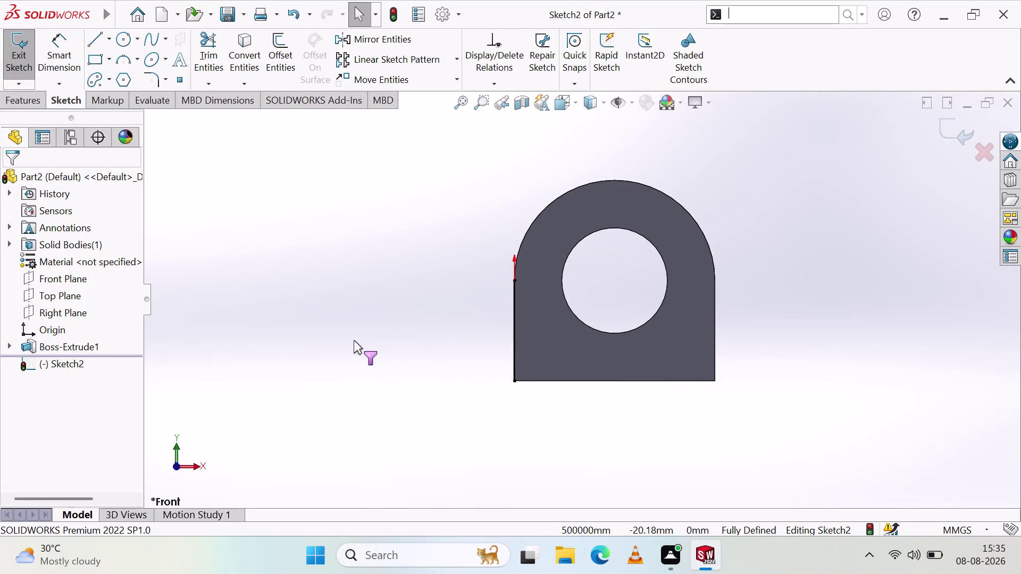
Orbit the part to an angled view and back toward the front.
key(Escape)
click(361, 340)
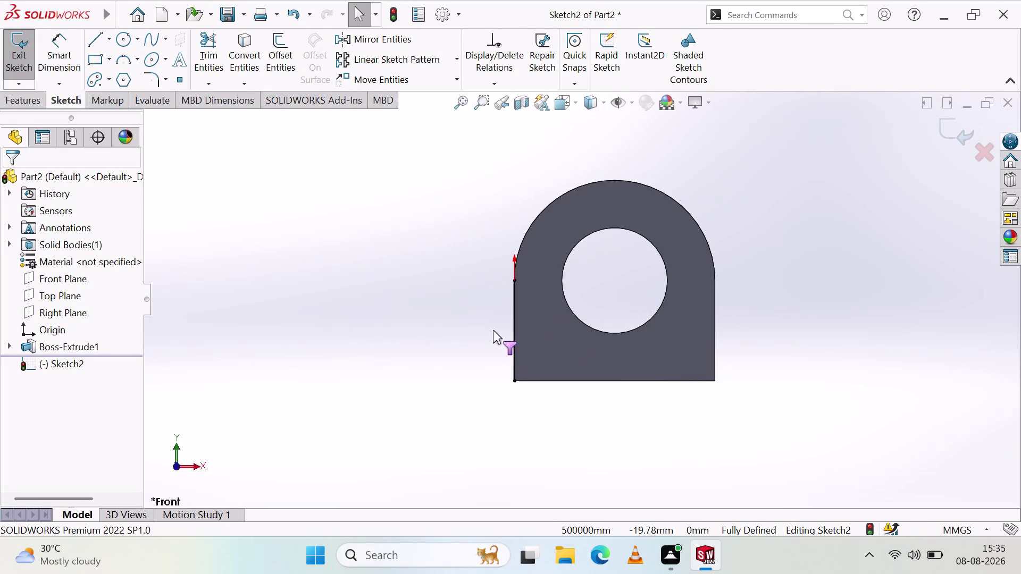
middle_drag(497, 330, 519, 330)
click(518, 341)
click(527, 338)
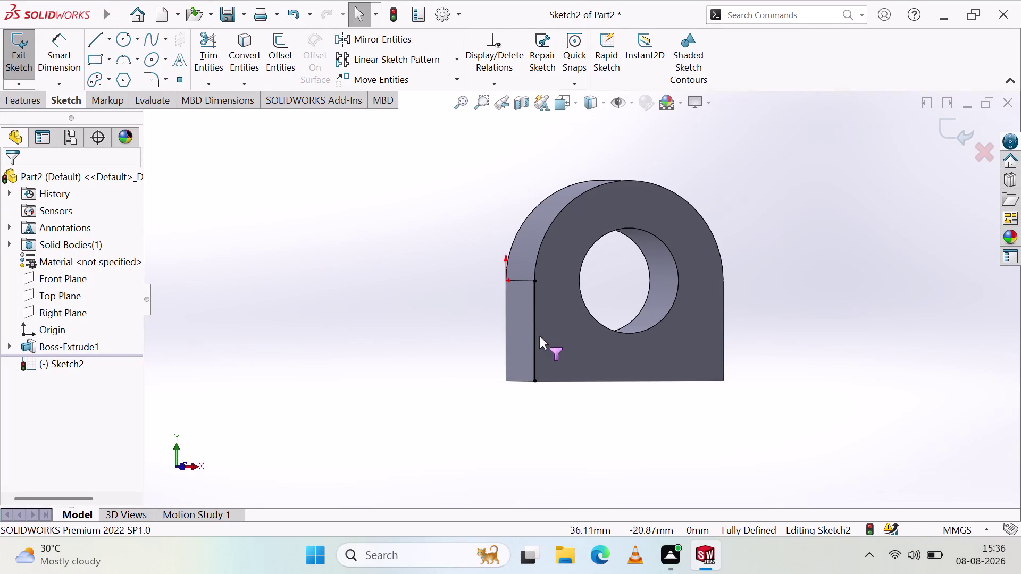
key(Escape)
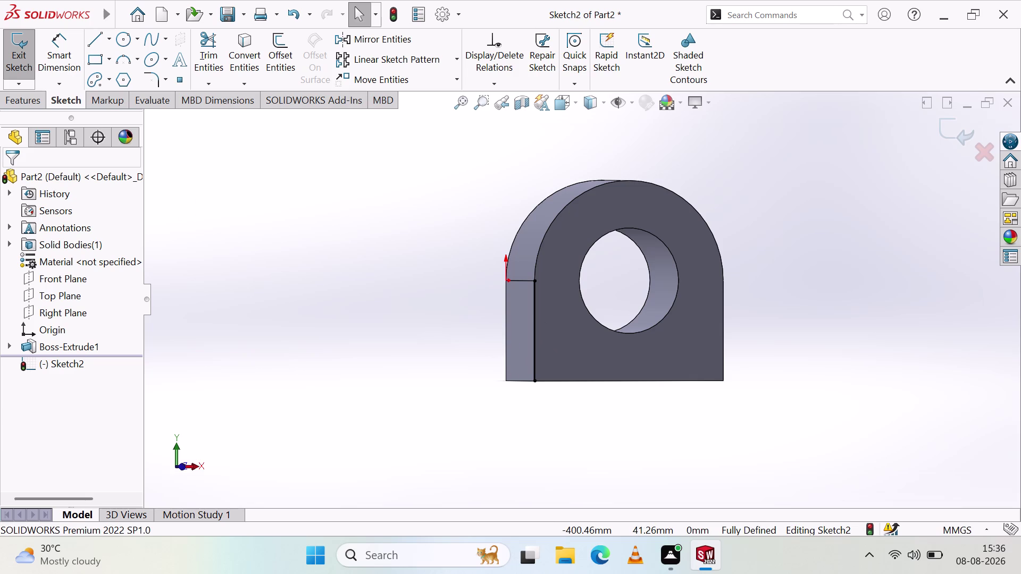
click(510, 324)
click(552, 342)
middle_drag(502, 323, 497, 322)
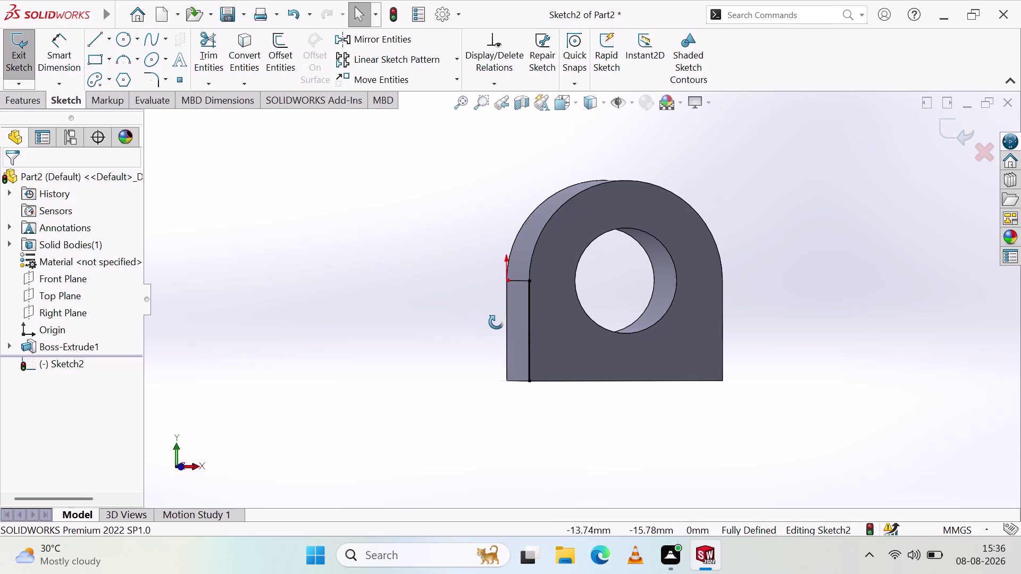
middle_drag(497, 322, 478, 326)
middle_click(544, 311)
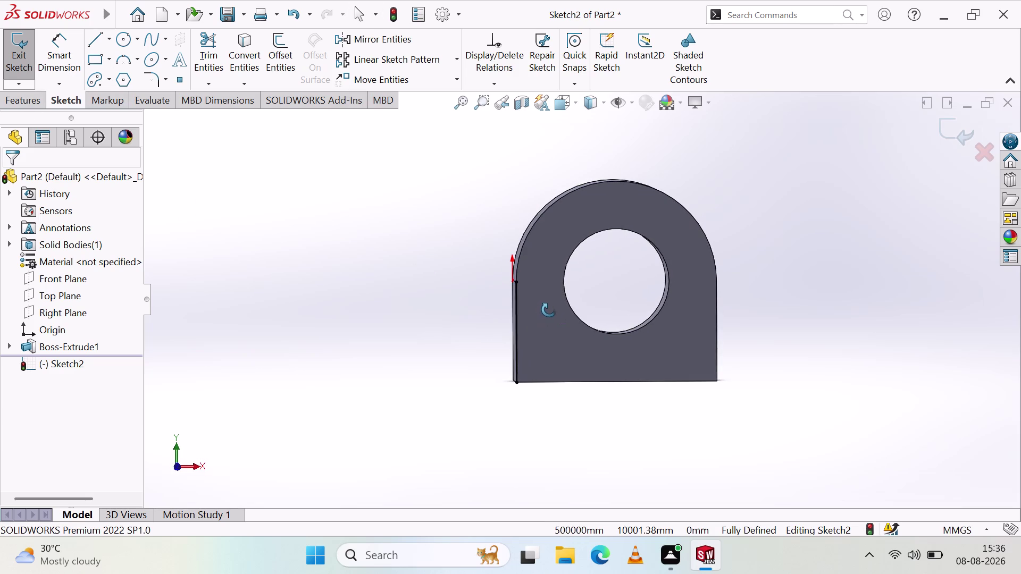
Try sketching a line down from the bottom-left corner, then discard it.
click(94, 42)
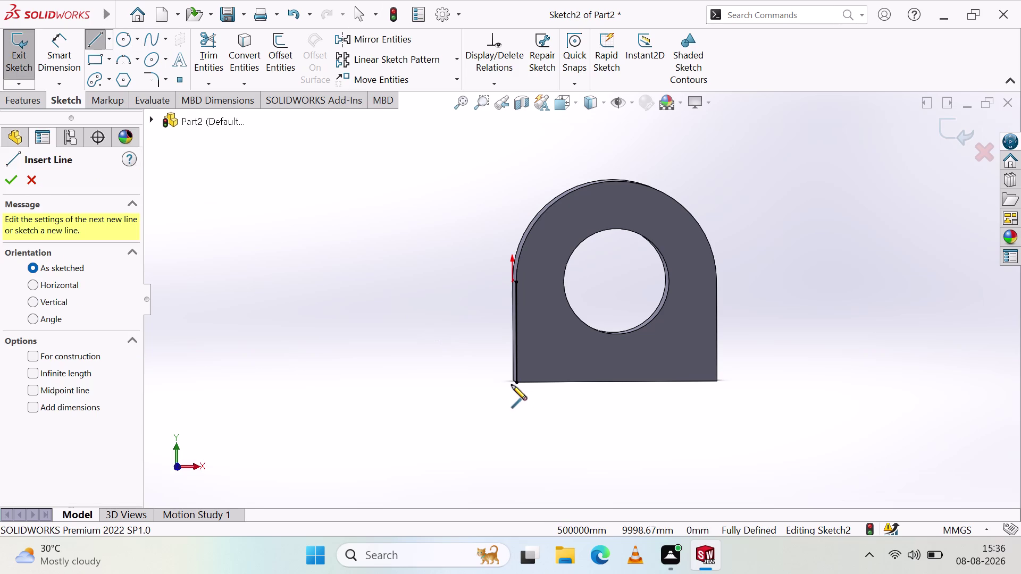
key(Escape)
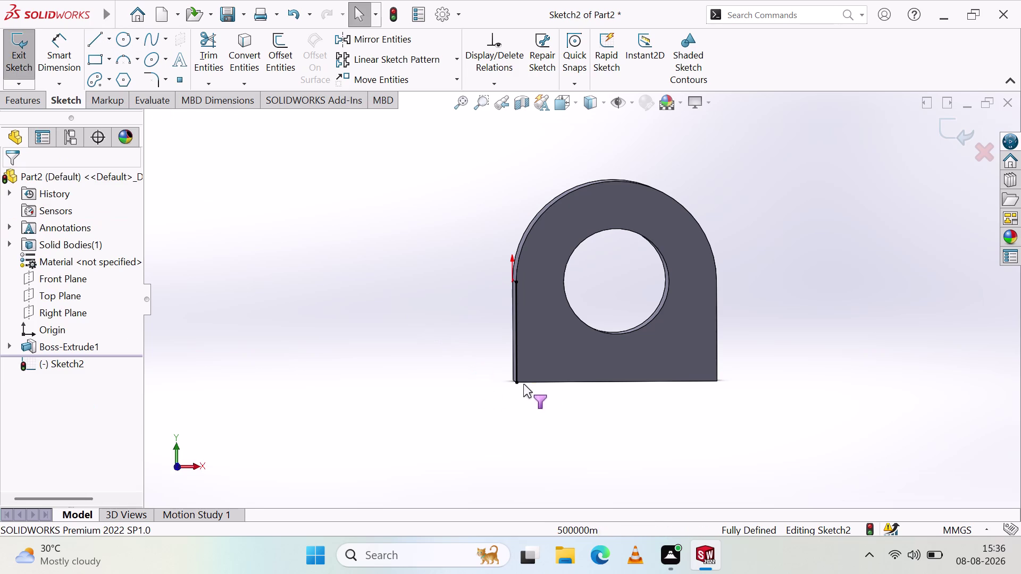
drag(517, 383, 513, 411)
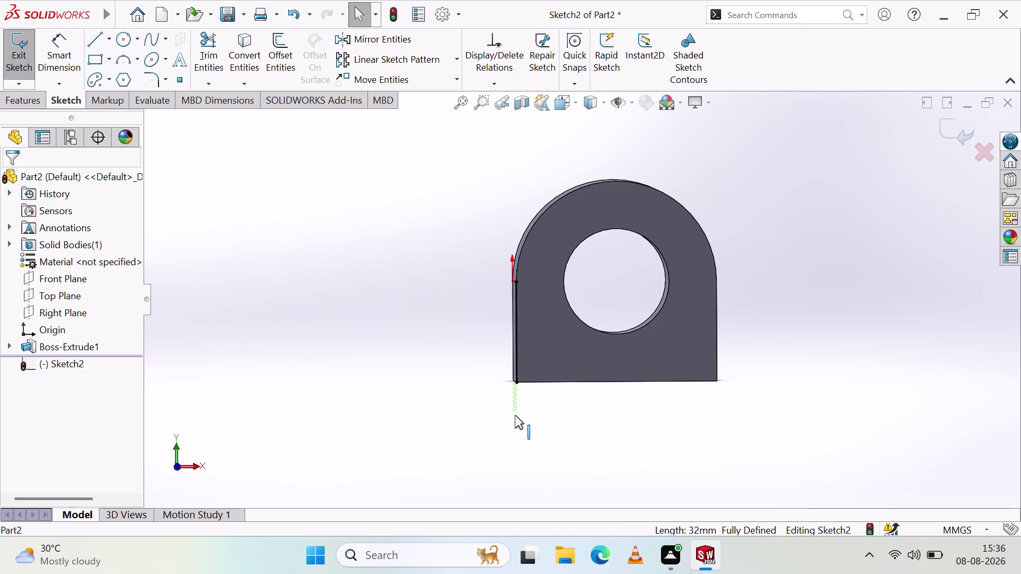
drag(513, 411, 520, 426)
drag(518, 385, 526, 424)
drag(516, 361, 522, 387)
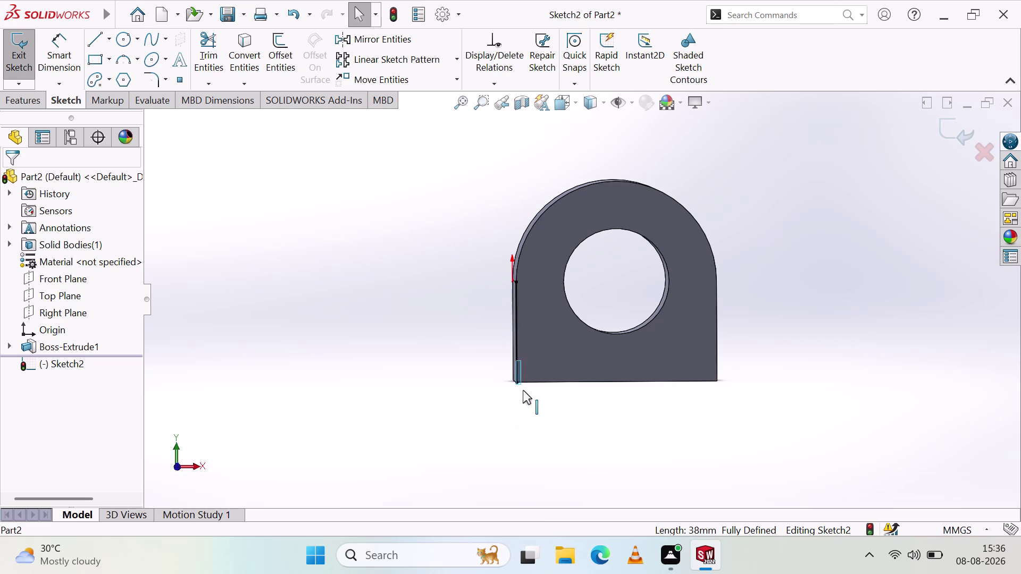
drag(522, 386, 526, 404)
key(Escape)
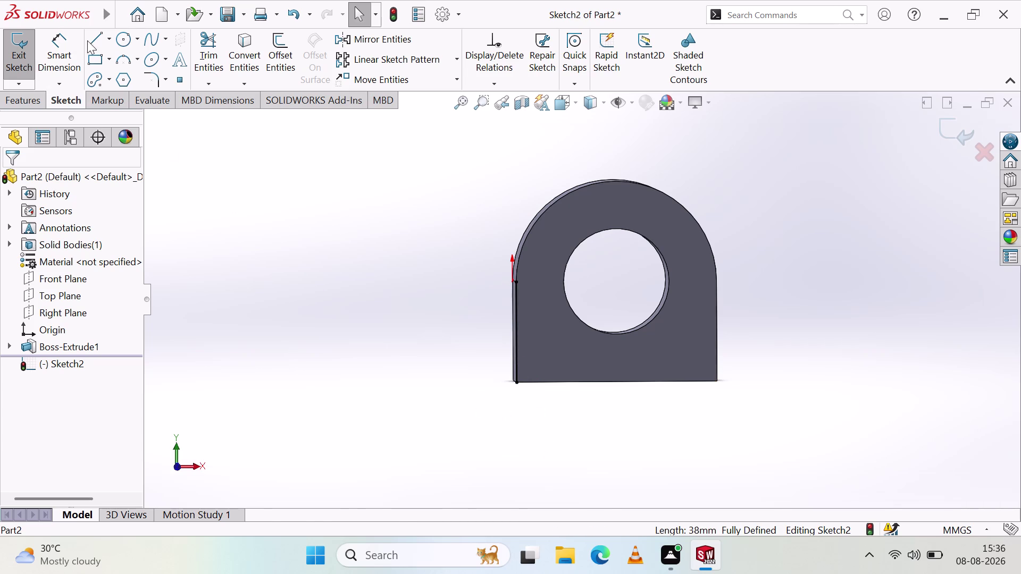
click(94, 40)
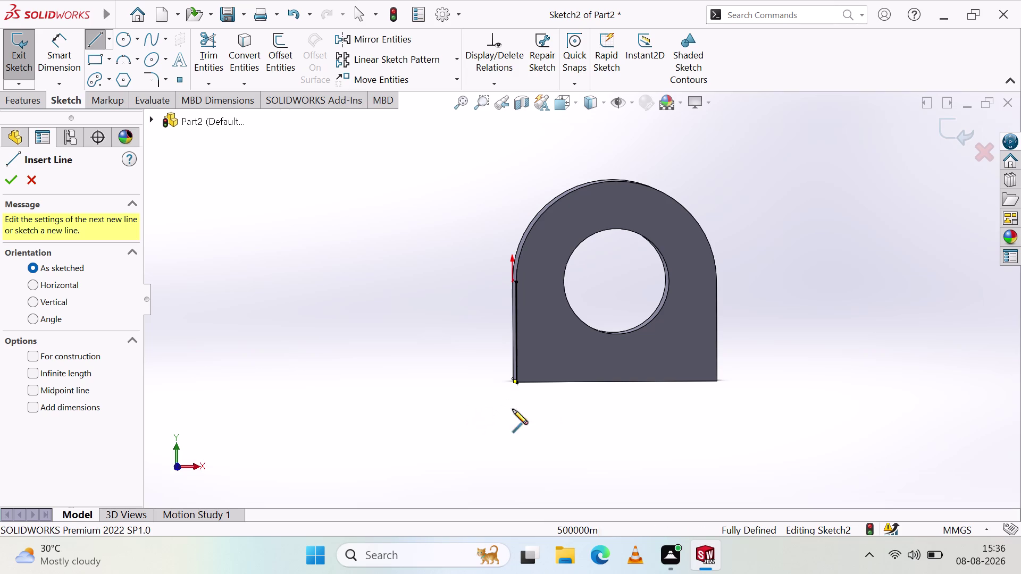
key(Escape)
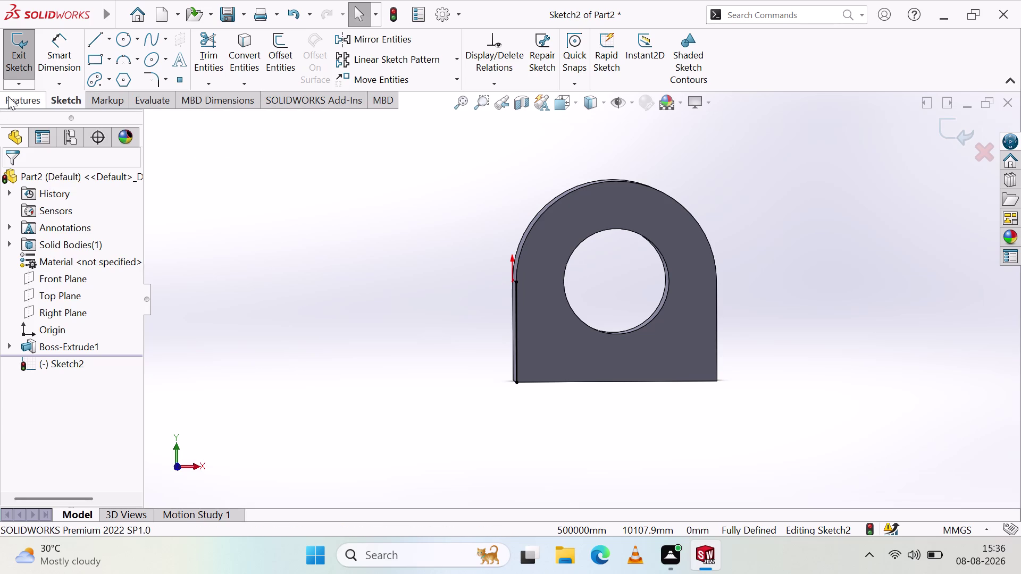
Dimension the 38 mm left-edge line in Front view to fully define Sketch2.
click(49, 53)
click(517, 338)
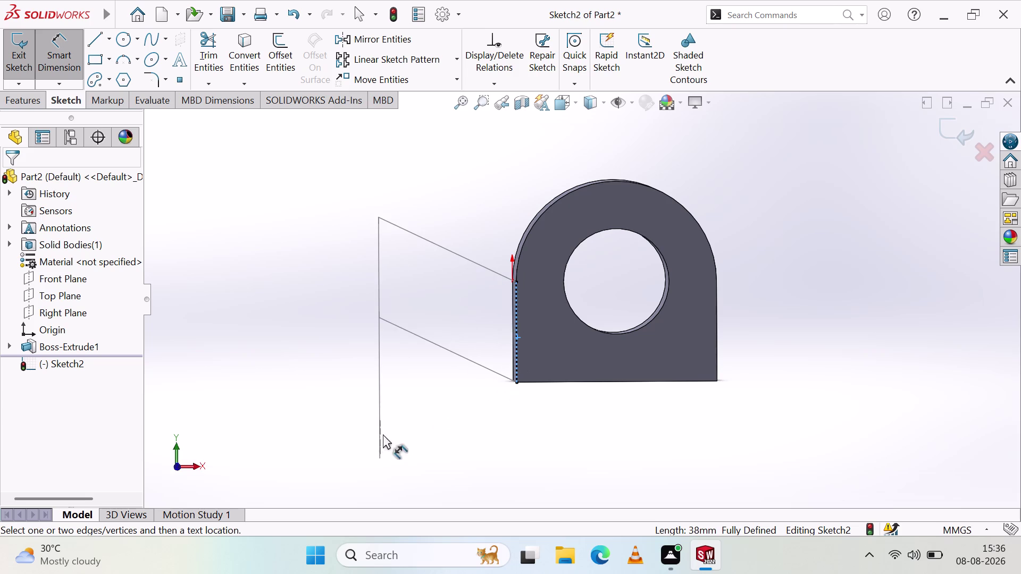
key(Escape)
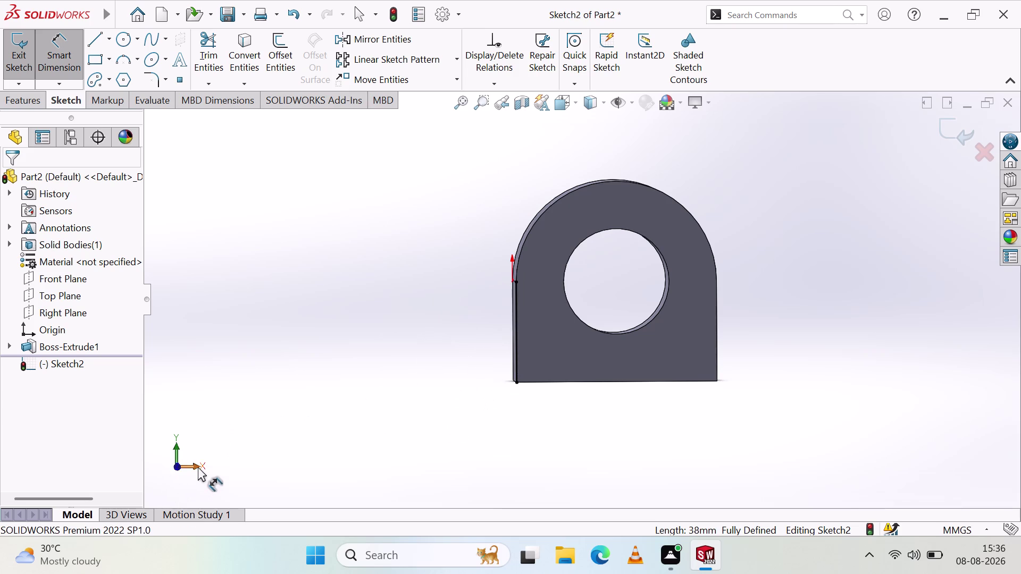
click(198, 467)
click(158, 467)
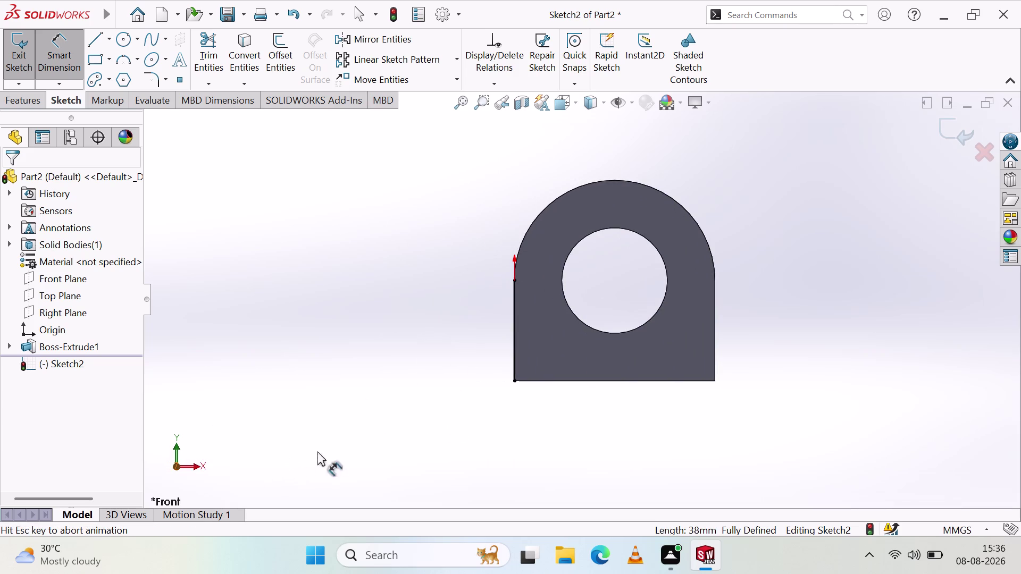
click(512, 340)
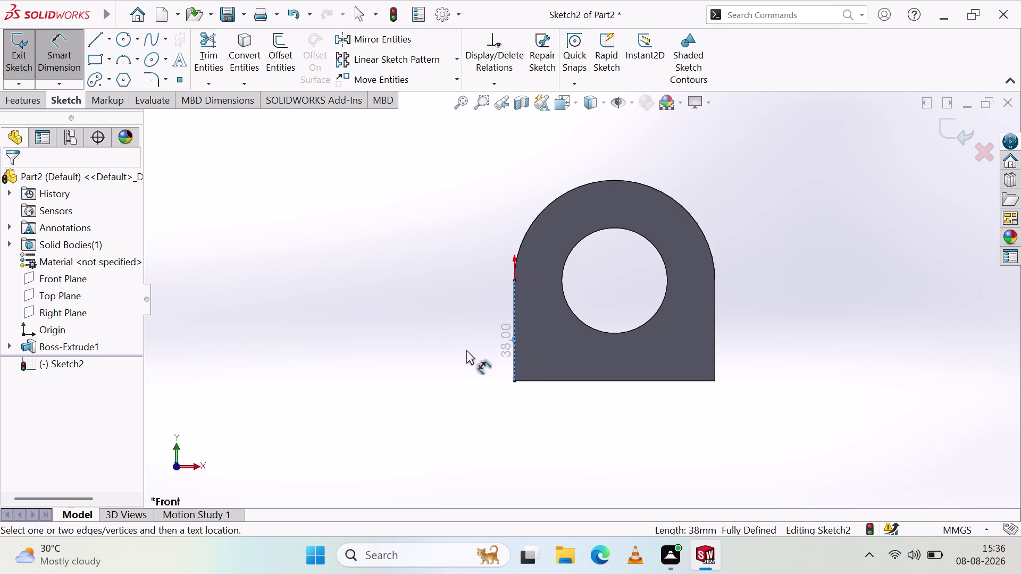
key(Escape)
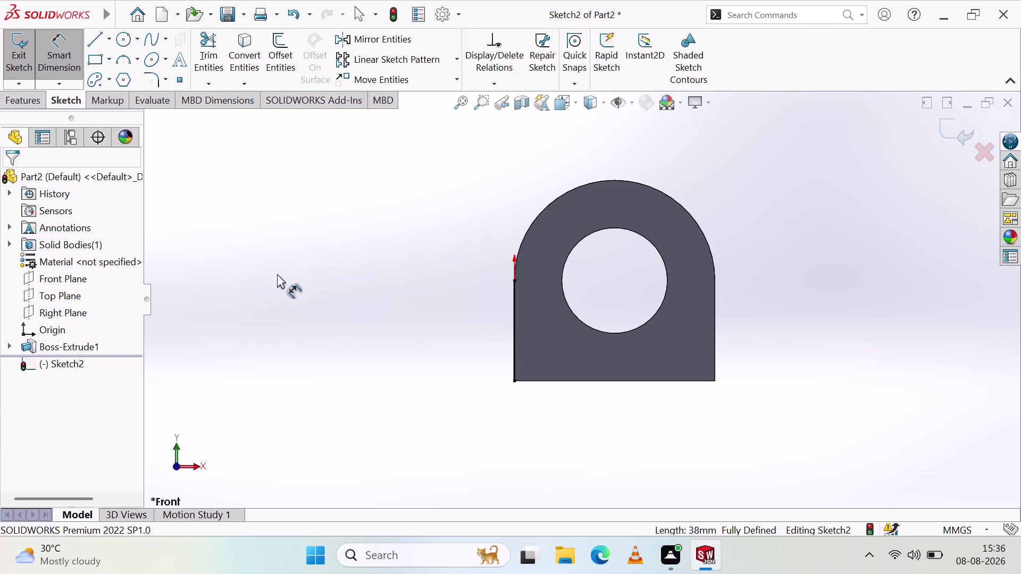
Select the left-edge line and try to delete it, which SOLIDWORKS refuses.
click(513, 354)
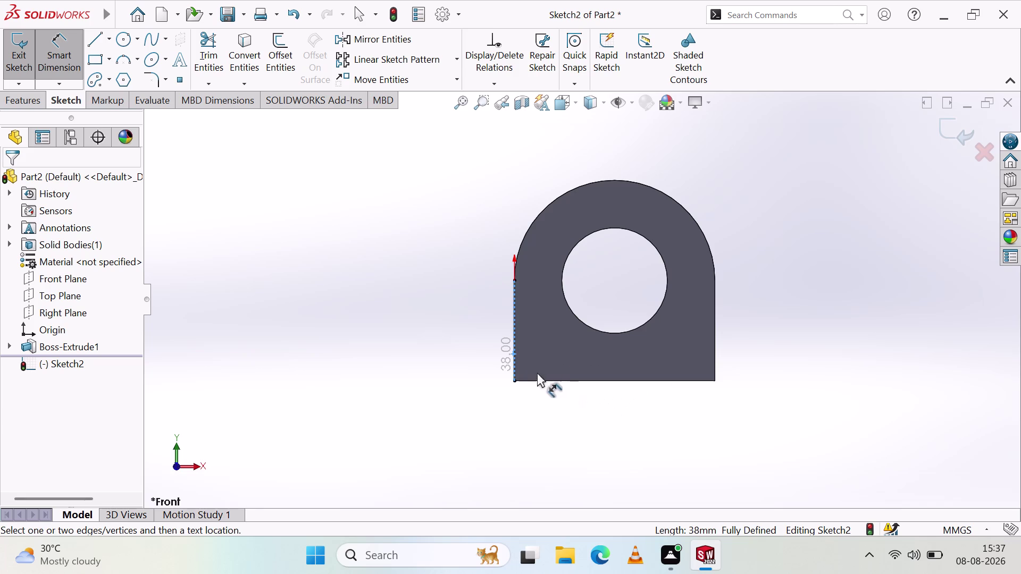
key(Escape)
key(Escape)
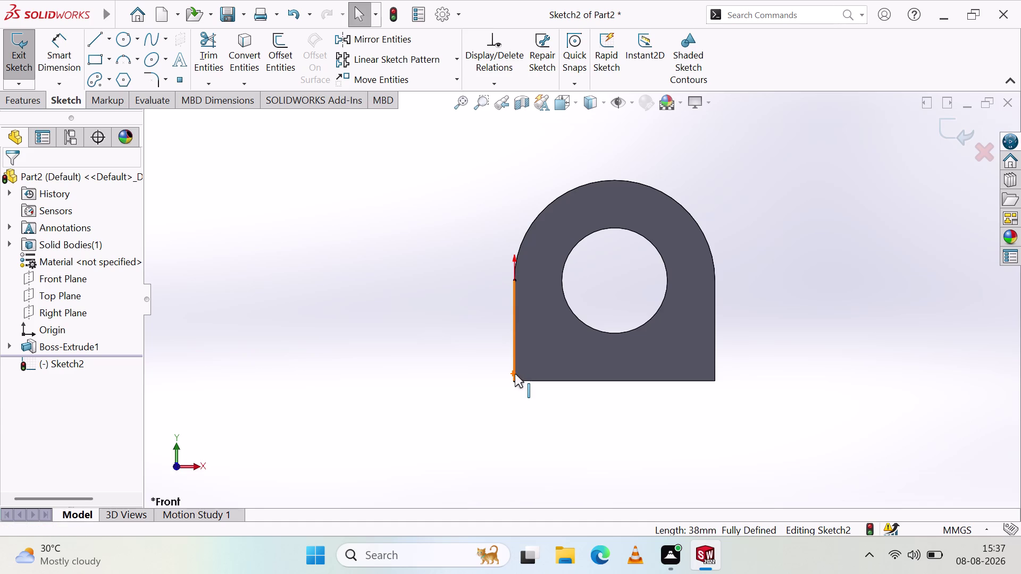
click(514, 358)
key(Delete)
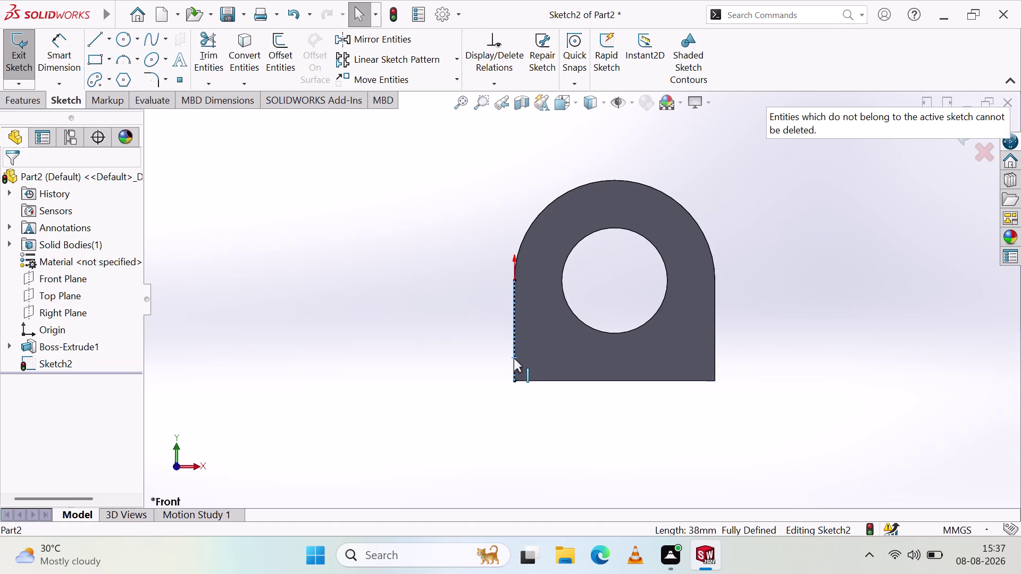
Select the vertical line and try deleting it, including via its shortcut menu.
key(Delete)
middle_drag(508, 349, 541, 351)
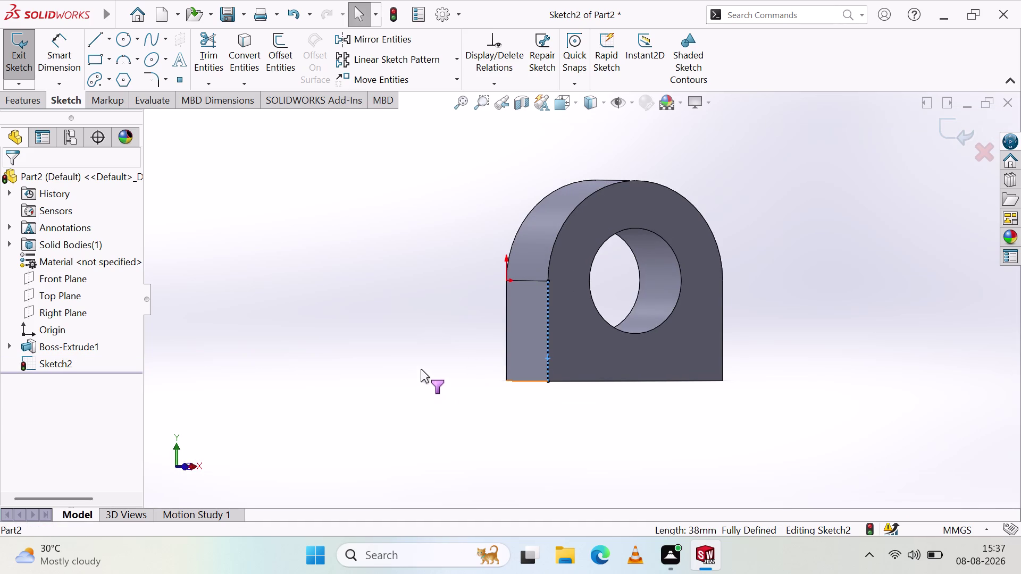
key(Escape)
key(Escape)
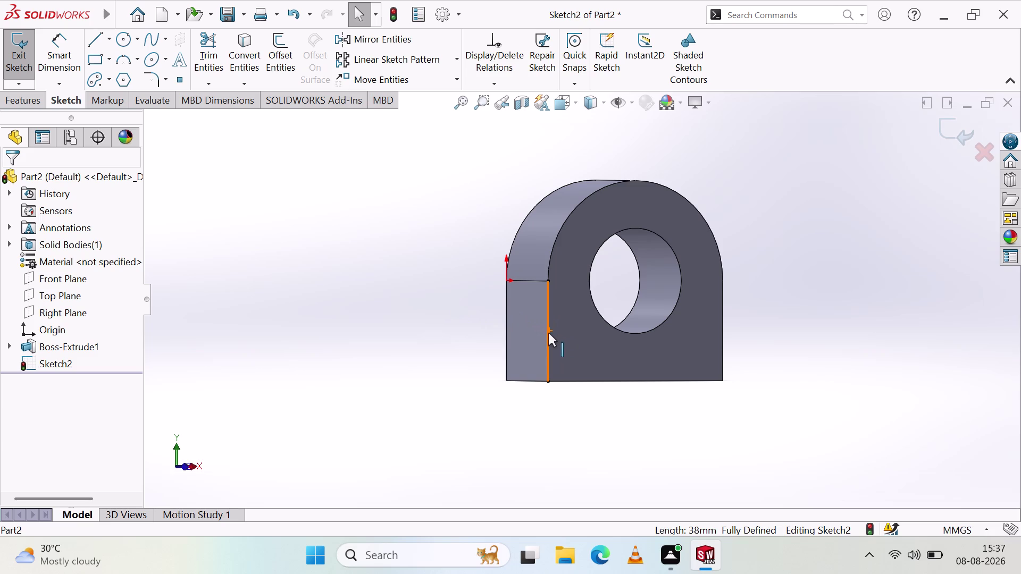
click(548, 333)
key(Delete)
right_click(548, 374)
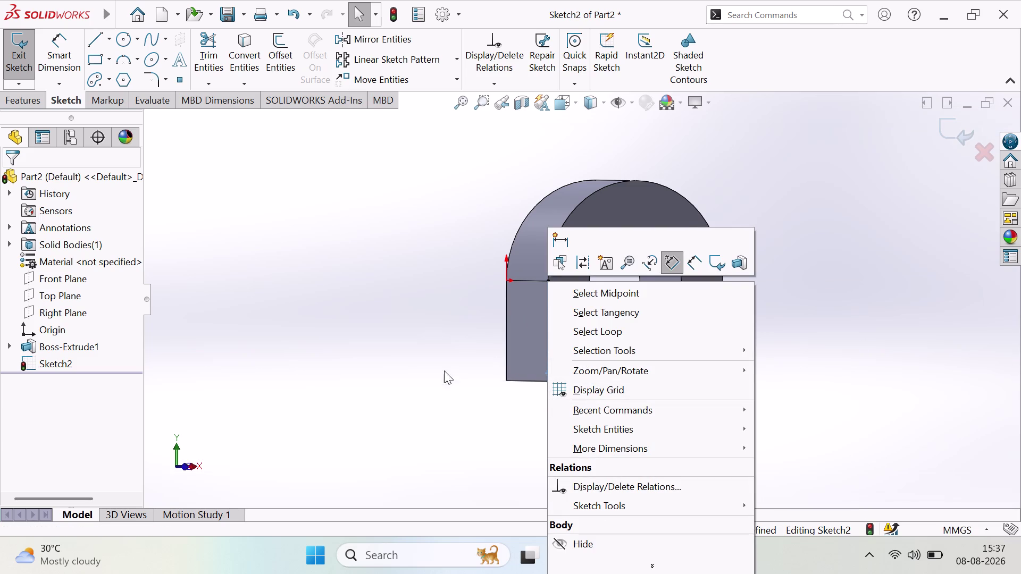
right_click(406, 391)
click(299, 358)
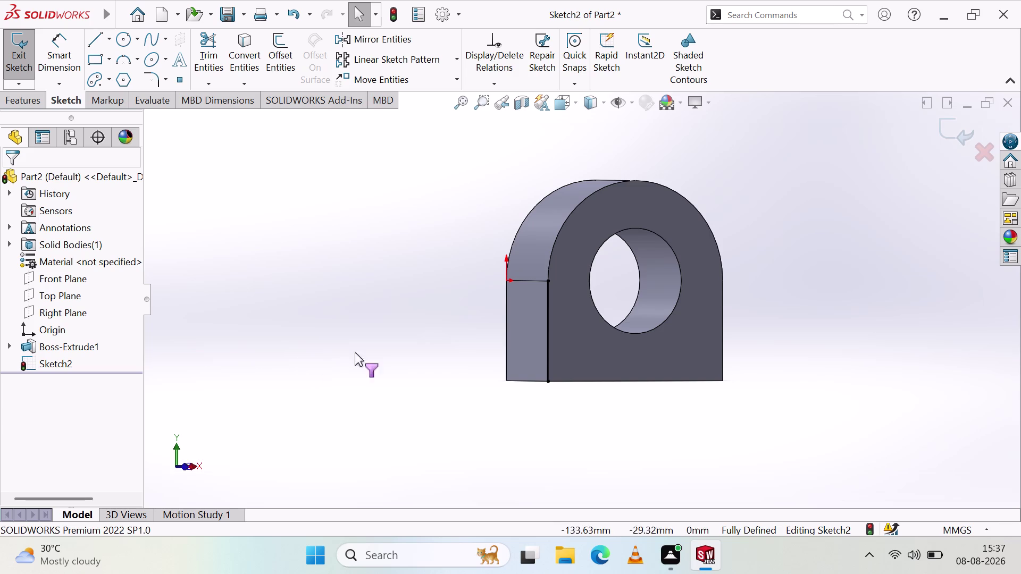
Browse the vertical line's shortcut menu again, then close it.
click(546, 351)
right_click(424, 341)
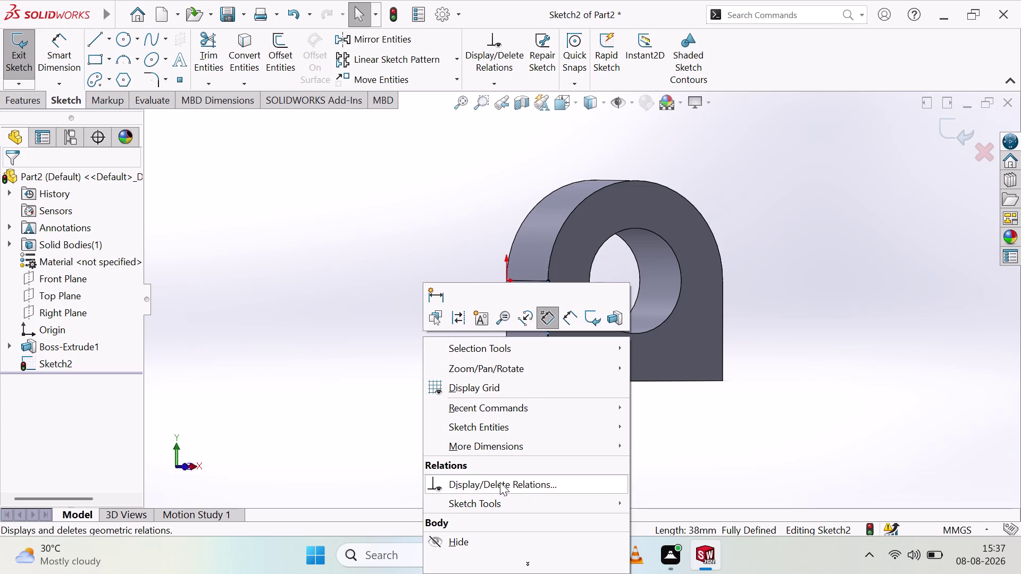
scroll(down, 3)
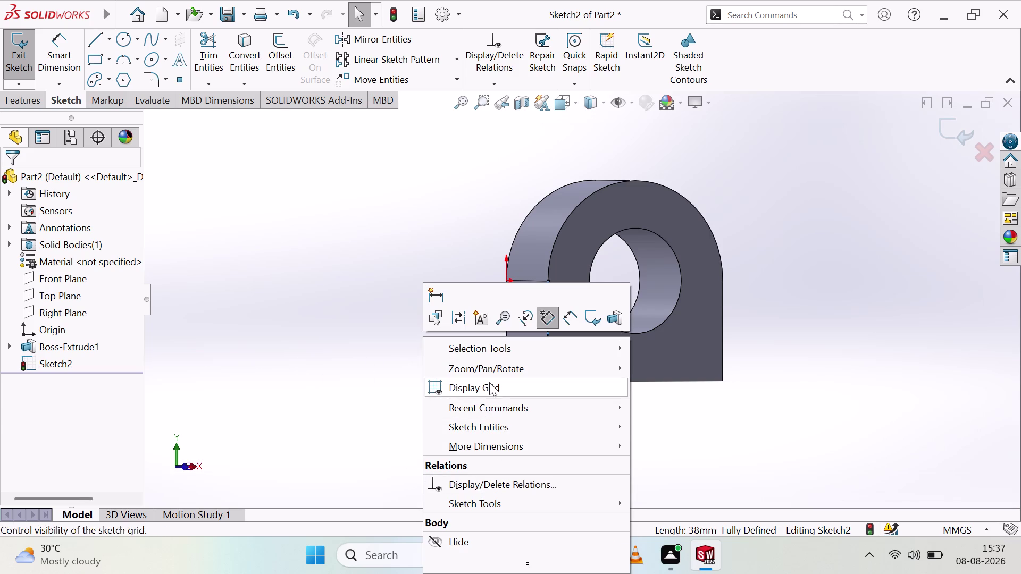
scroll(down, 3)
click(539, 563)
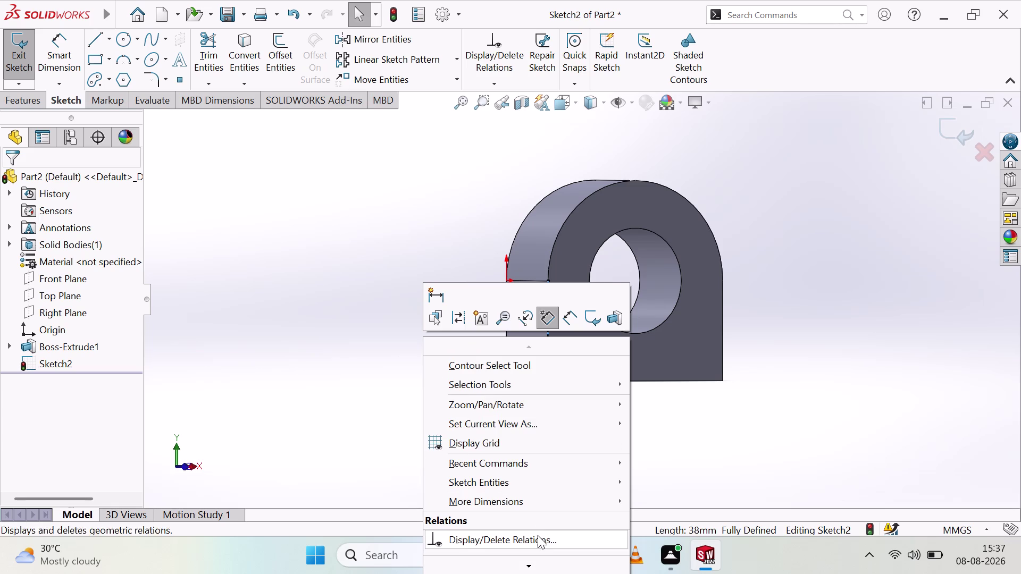
scroll(up, 3)
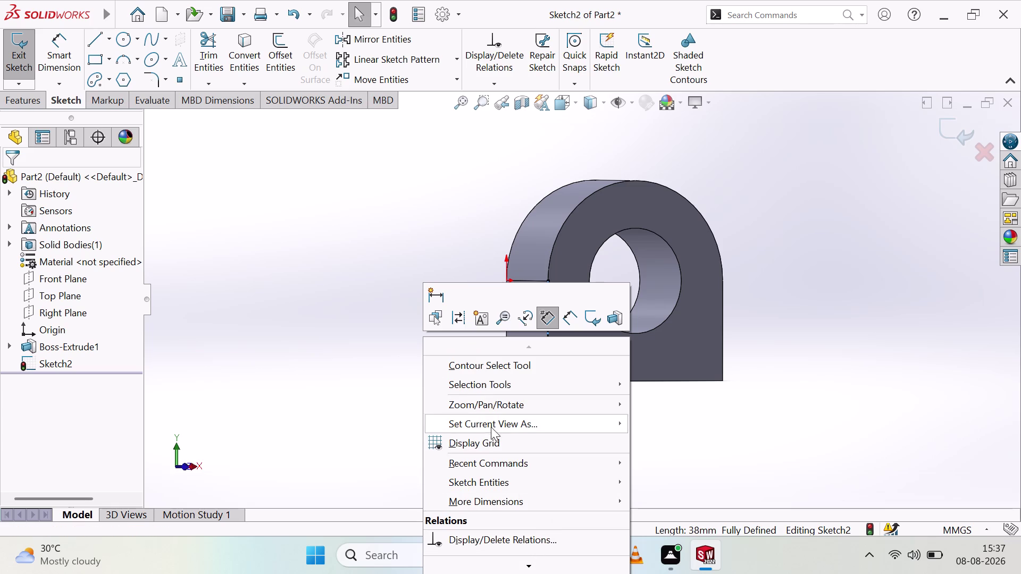
scroll(up, 3)
click(351, 405)
scroll(down, 3)
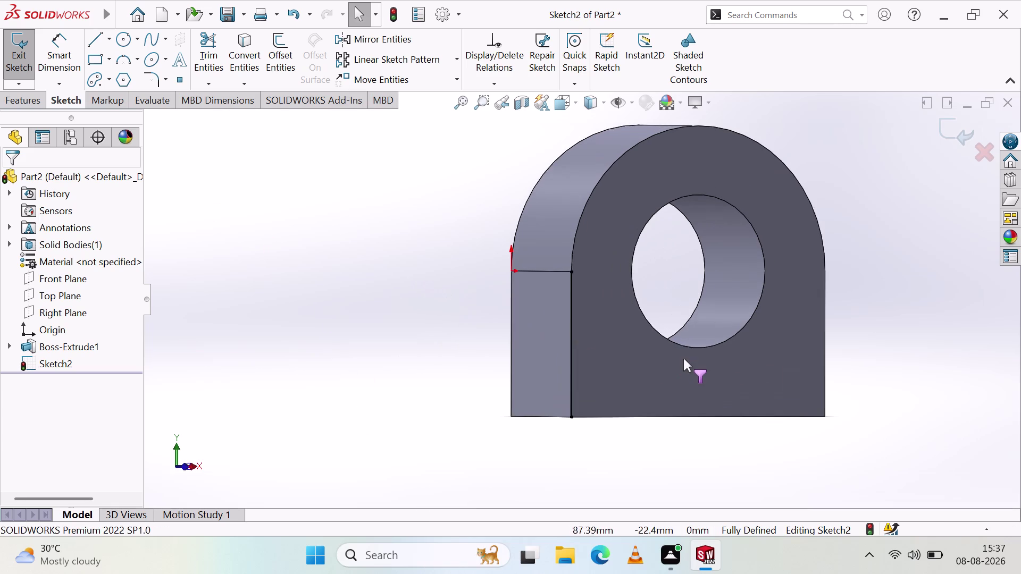
scroll(up, 3)
scroll(down, 3)
scroll(up, 3)
click(320, 294)
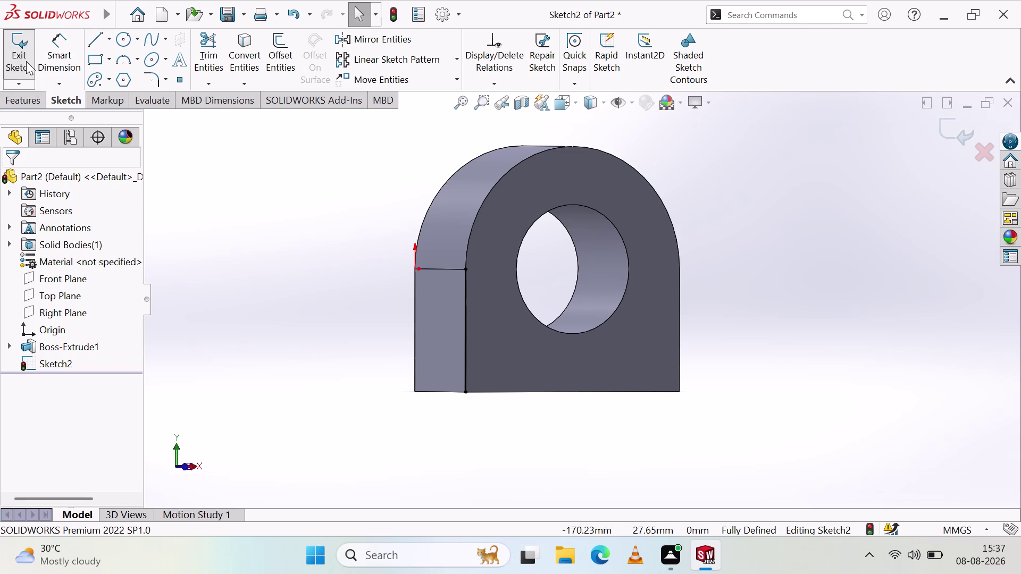
Exit Sketch2, then delete it with its vertical line, confirming with Yes.
key(Escape)
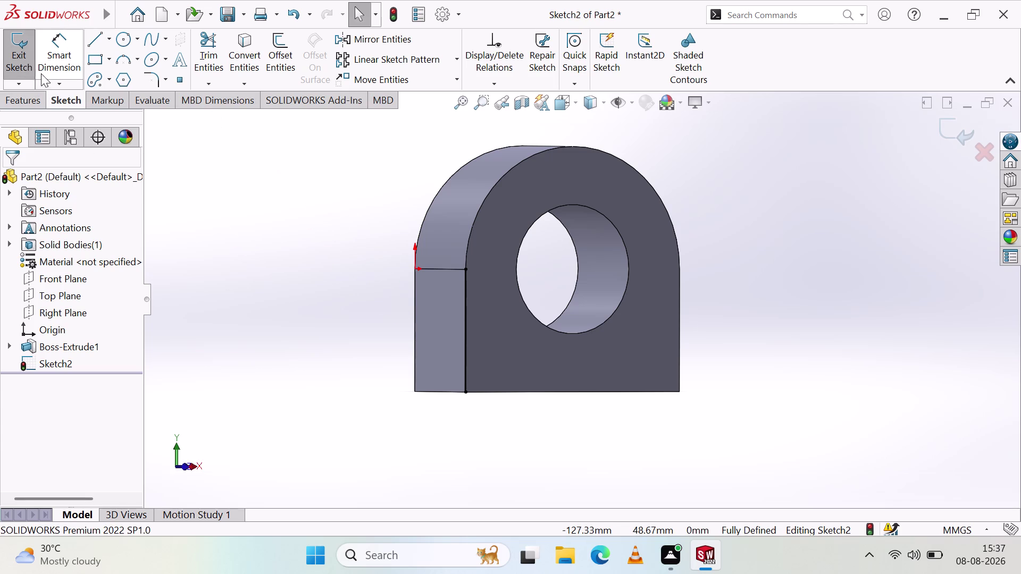
click(25, 63)
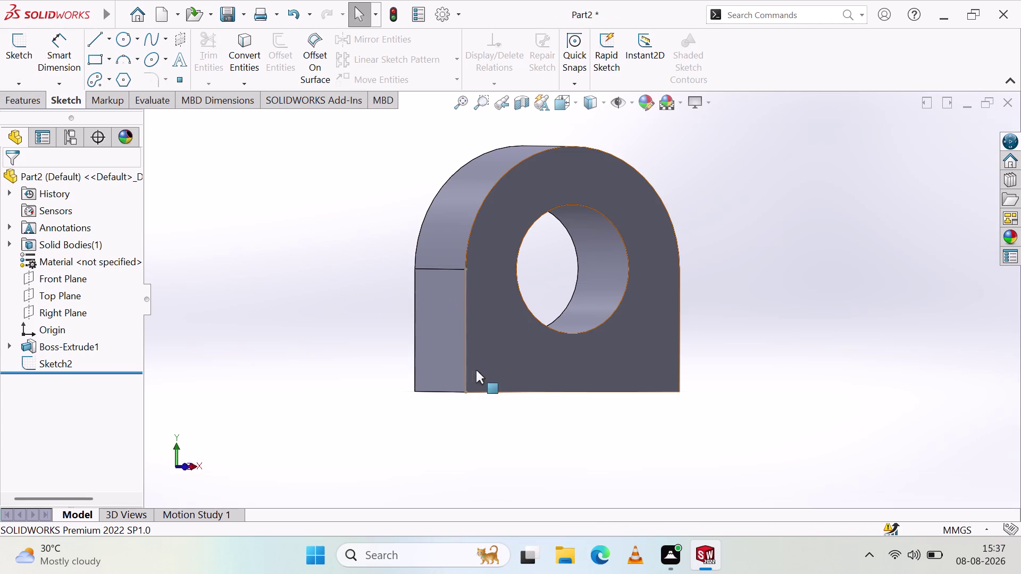
key(Escape)
click(347, 346)
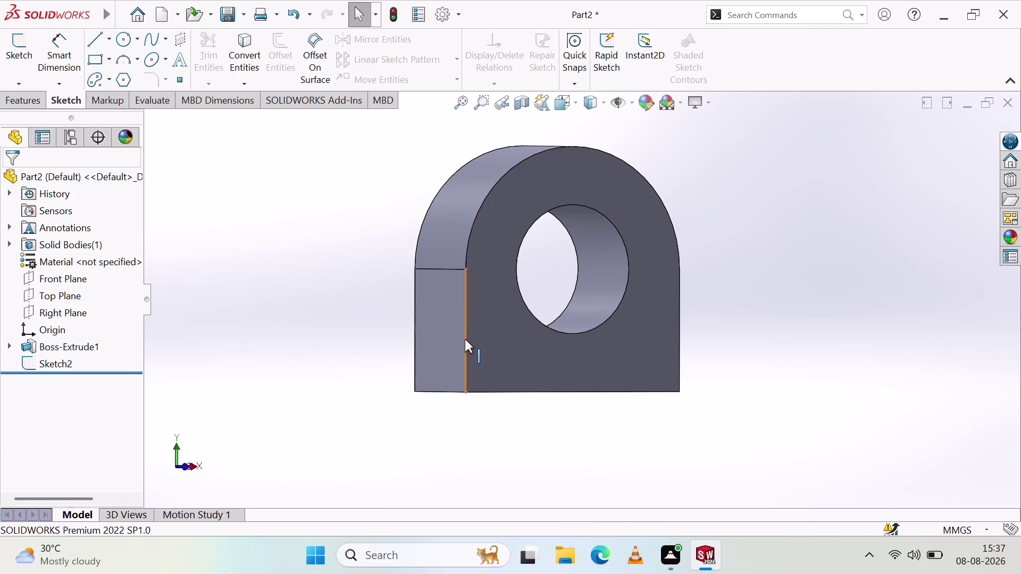
click(464, 338)
key(Delete)
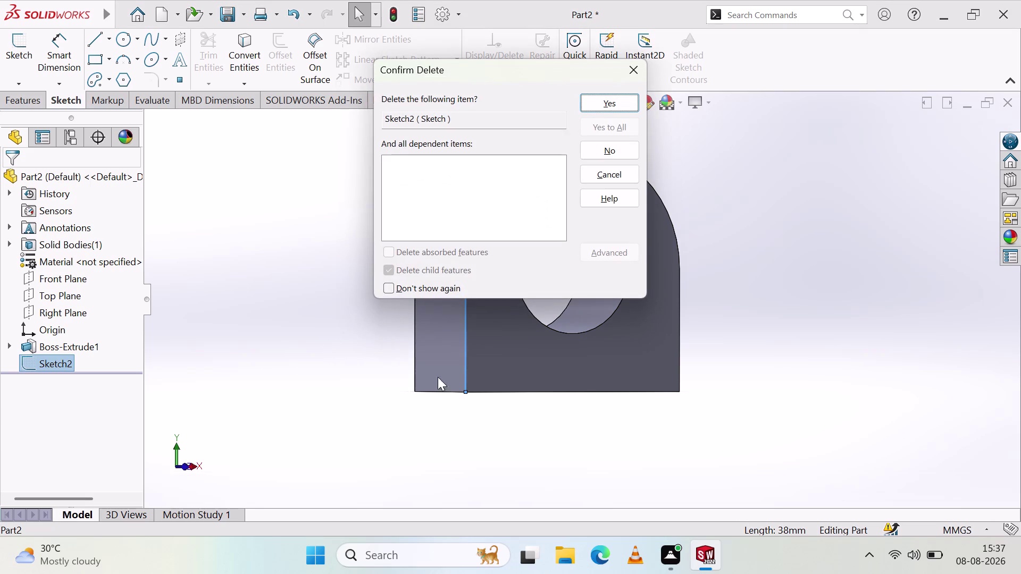
click(594, 101)
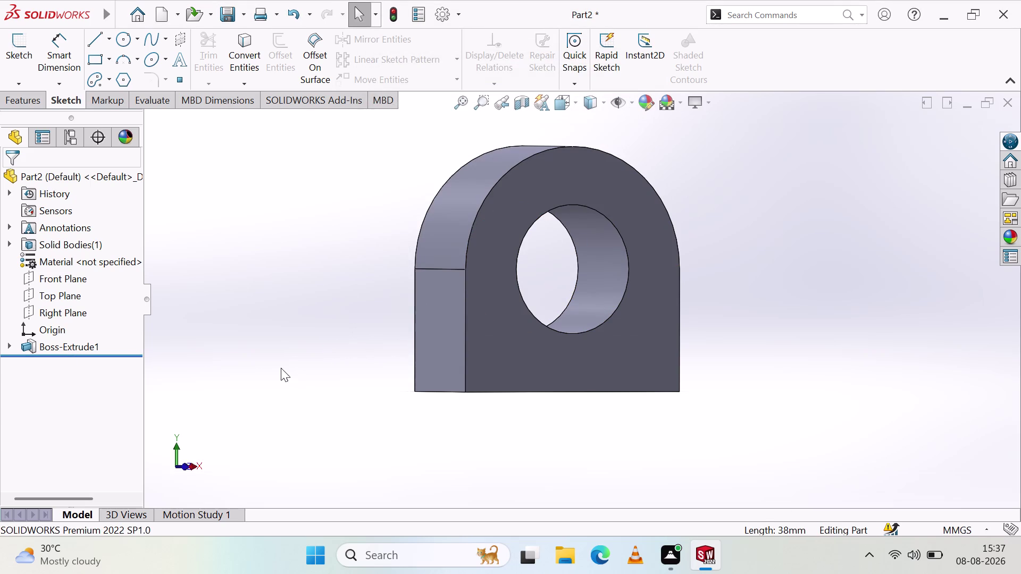
click(21, 61)
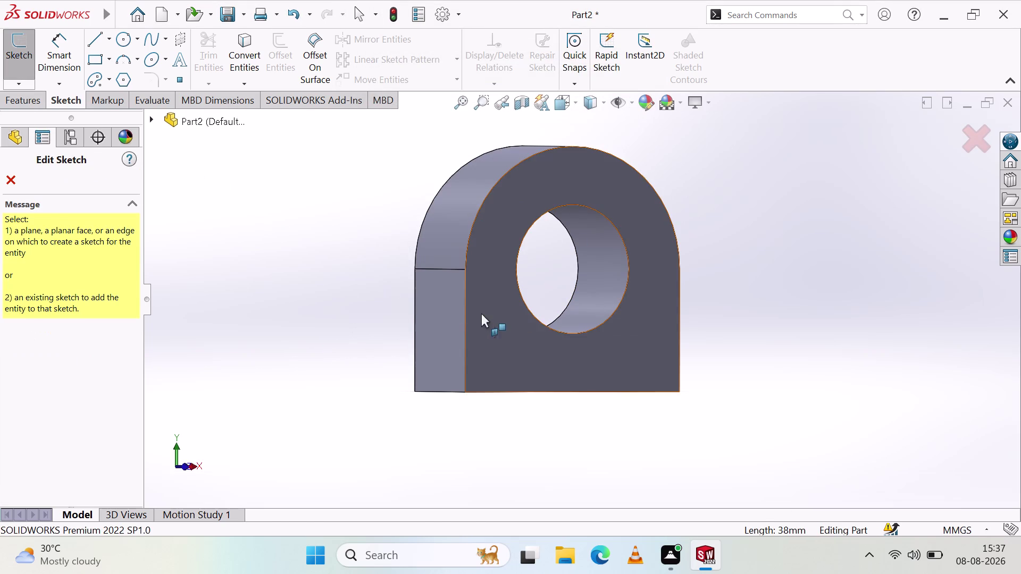
On the side face, draw a vertical line from the horizontal edge to below the part.
click(448, 317)
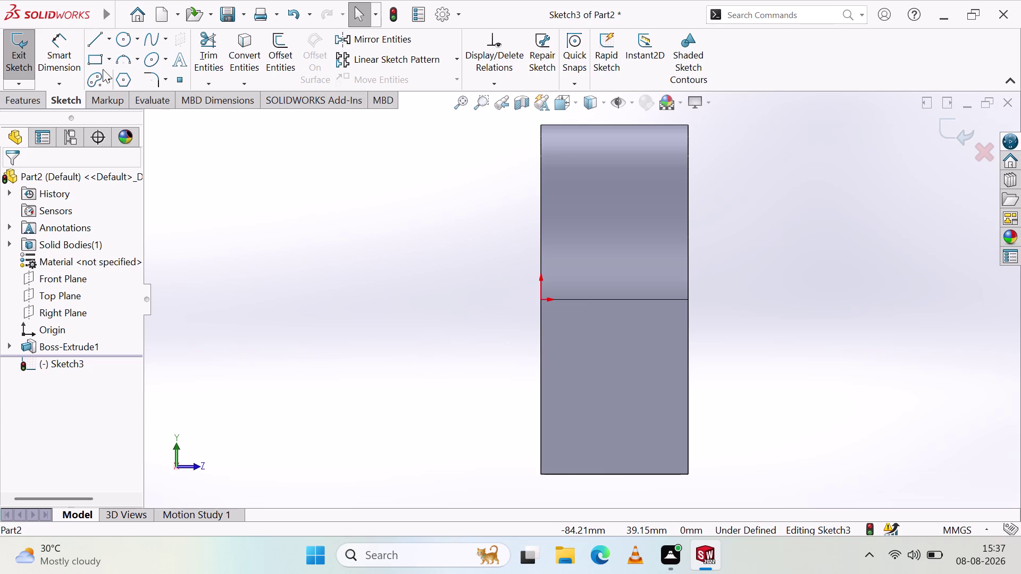
click(99, 37)
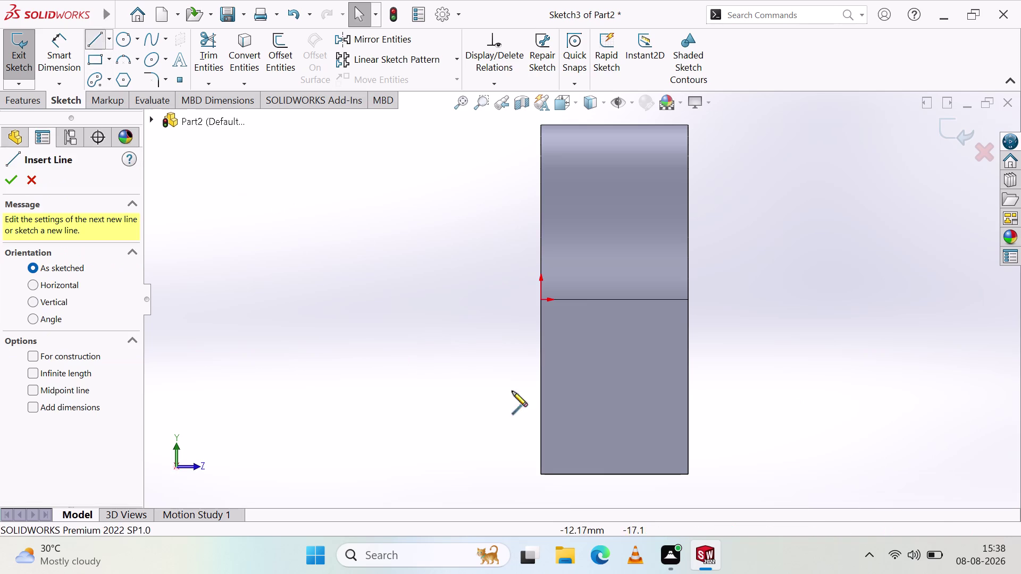
click(687, 300)
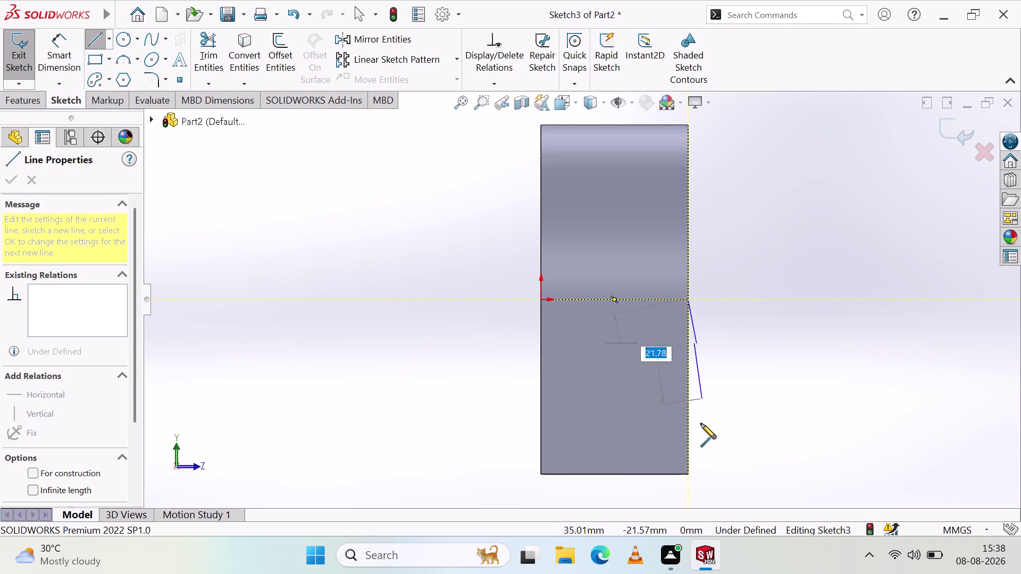
scroll(down, 3)
scroll(down, 3)
scroll(up, 3)
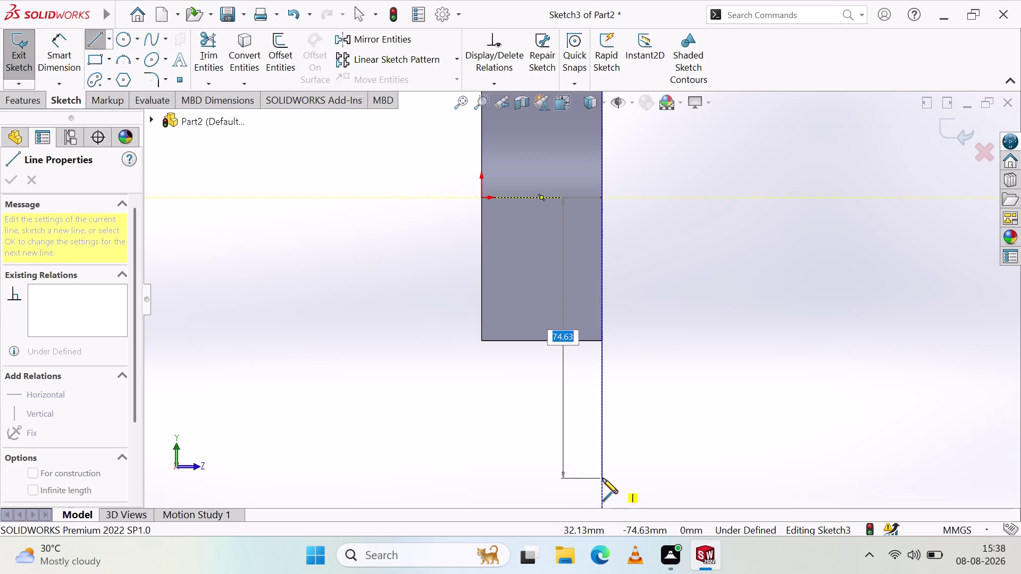
click(602, 478)
key(Escape)
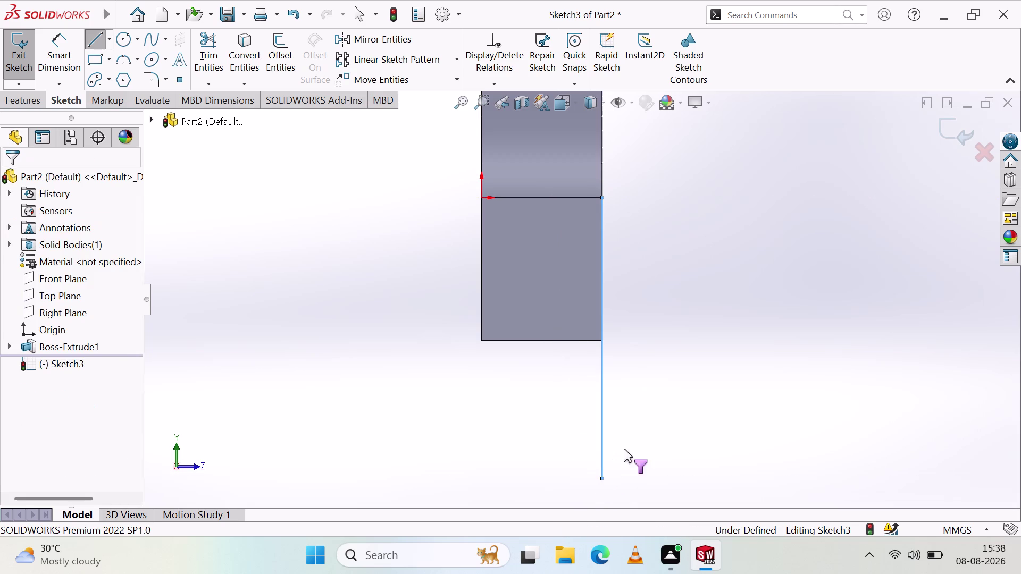
key(Escape)
Orbit the model, return to Front view, and pick the line with Smart Dimension.
middle_drag(691, 383, 582, 393)
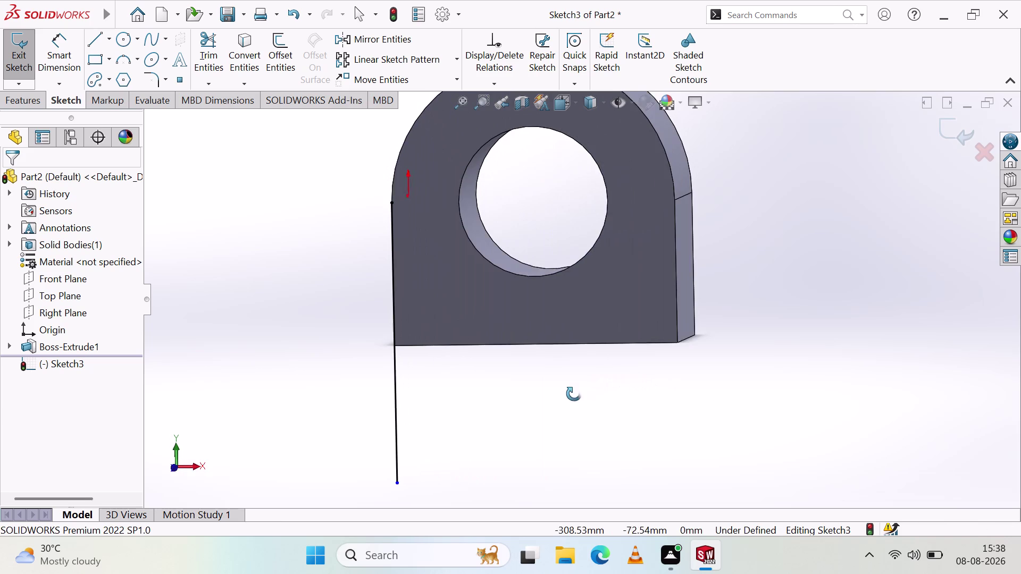
middle_drag(581, 394, 568, 395)
click(193, 464)
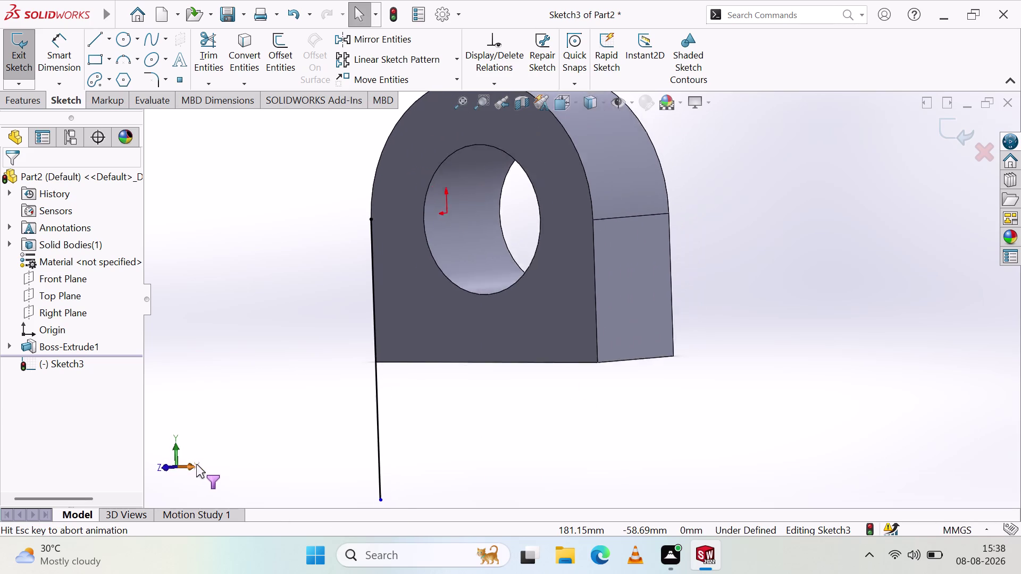
click(160, 469)
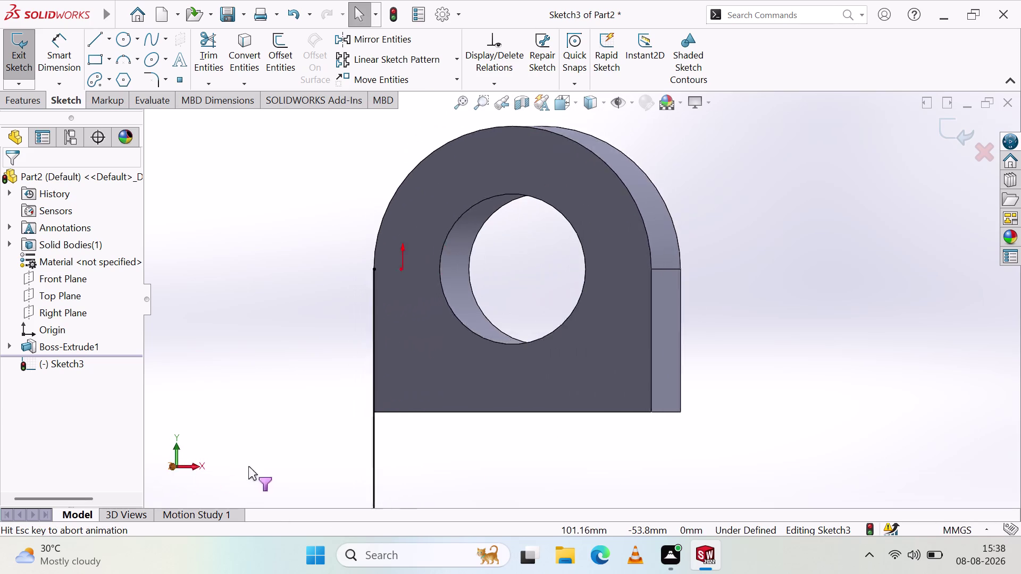
scroll(down, 3)
scroll(up, 3)
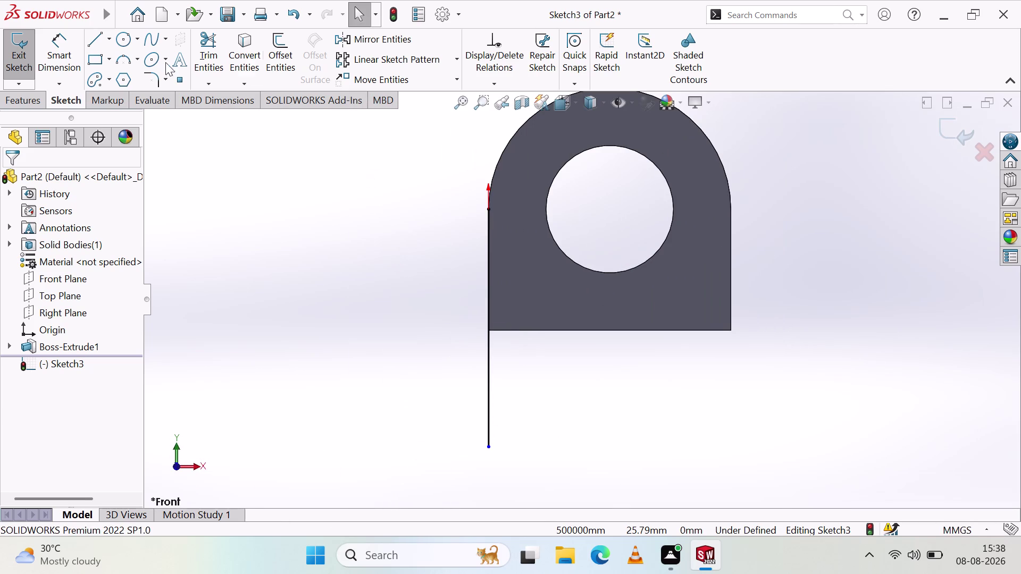
click(92, 55)
click(57, 51)
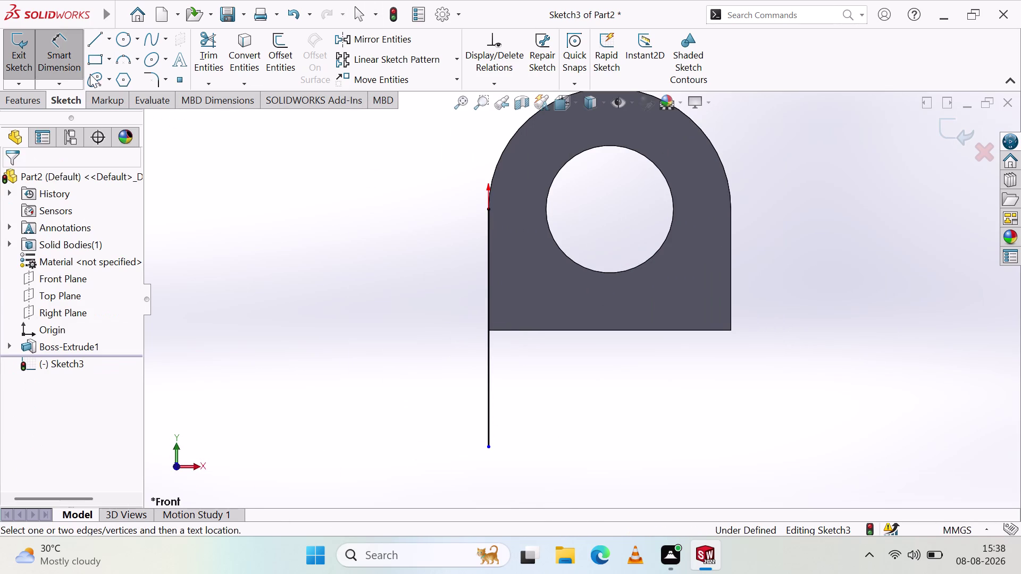
click(485, 360)
Cancel the line dimension and exit Sketch3.
click(487, 366)
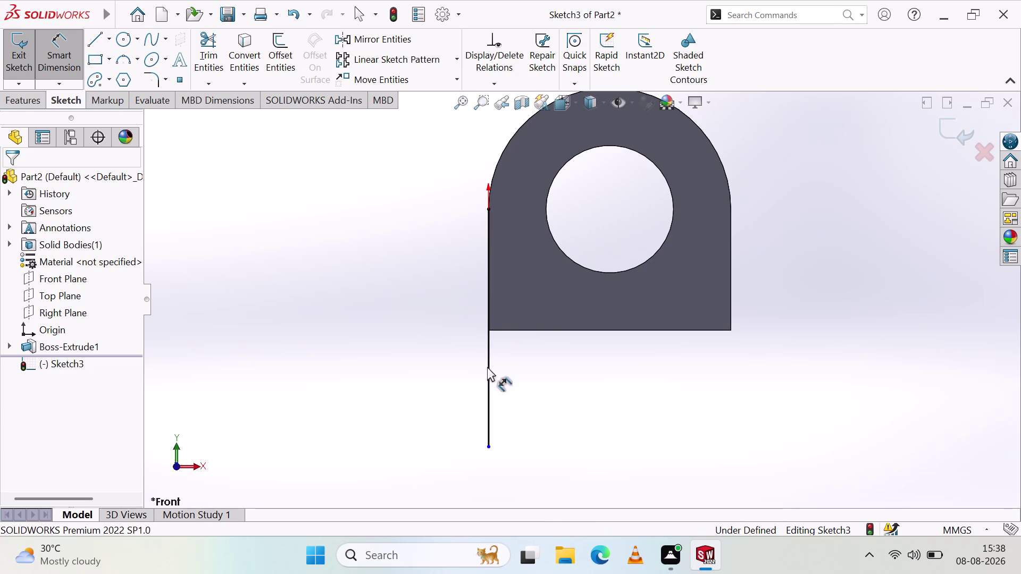
click(489, 379)
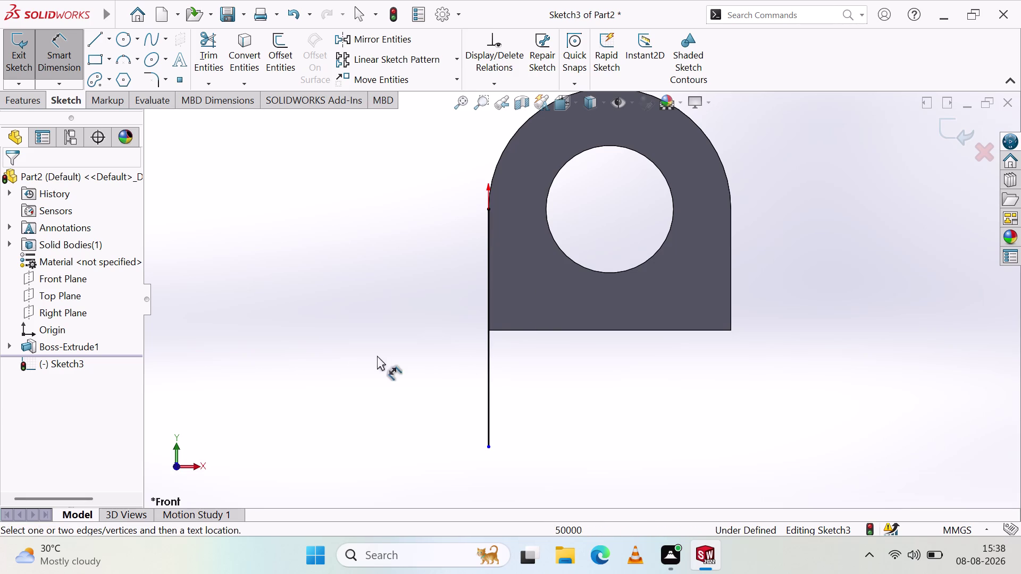
key(Escape)
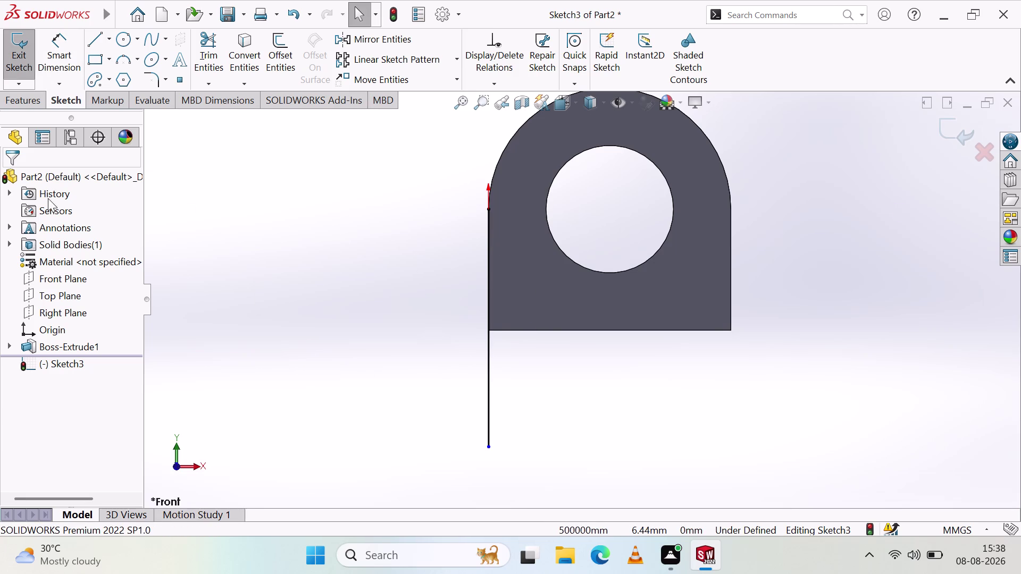
click(2, 57)
click(10, 60)
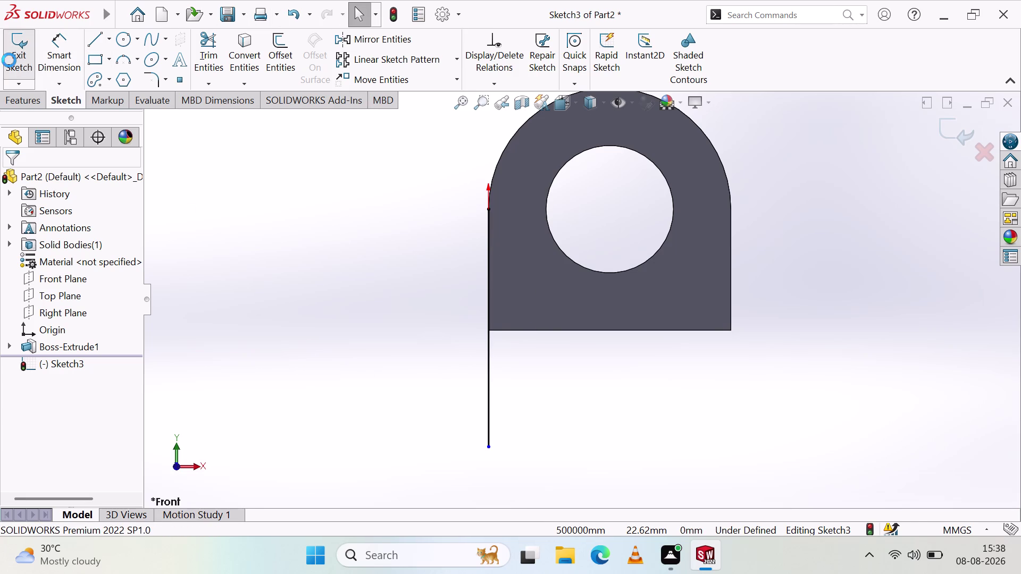
Add a 74.63 mm reference dimension to the vertical line, then delete it.
click(68, 50)
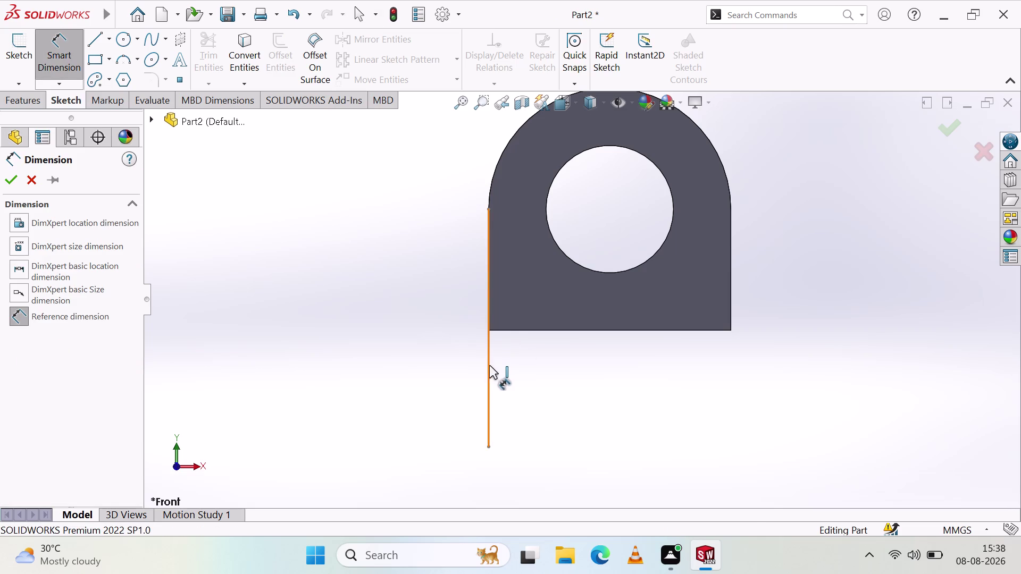
click(488, 366)
click(403, 320)
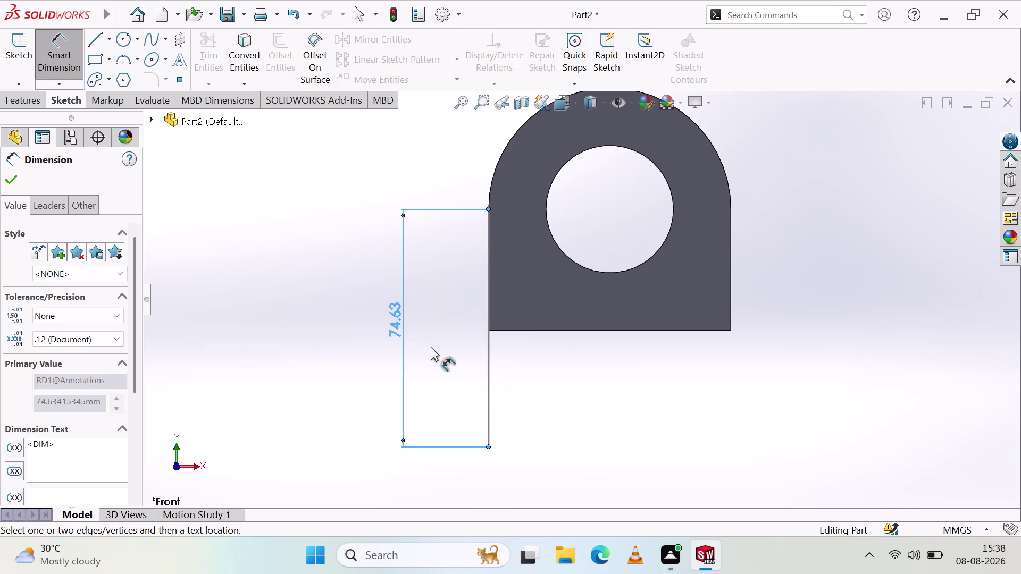
click(422, 327)
double_click(401, 324)
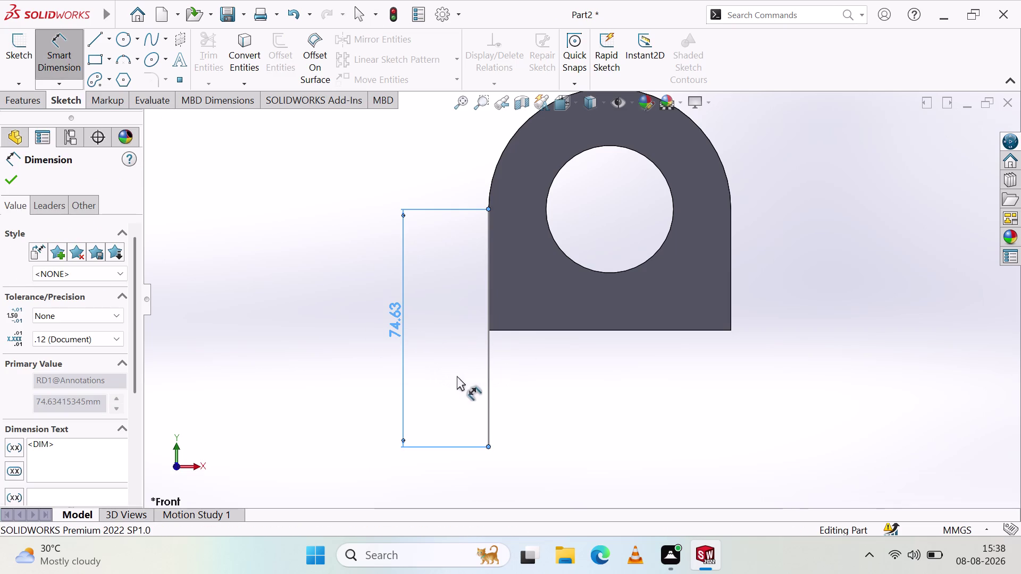
key(Escape)
key(Escape)
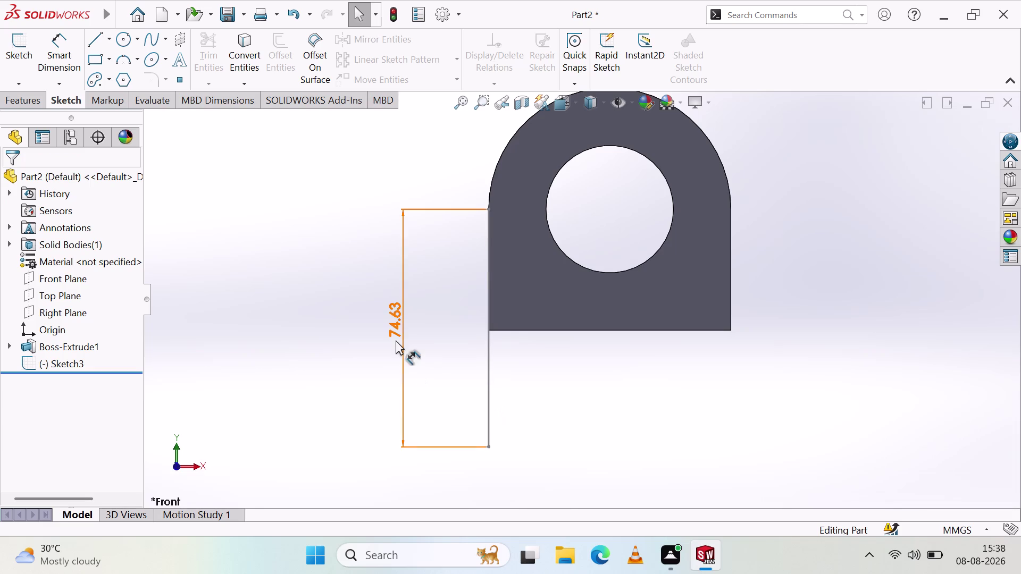
click(395, 341)
key(Delete)
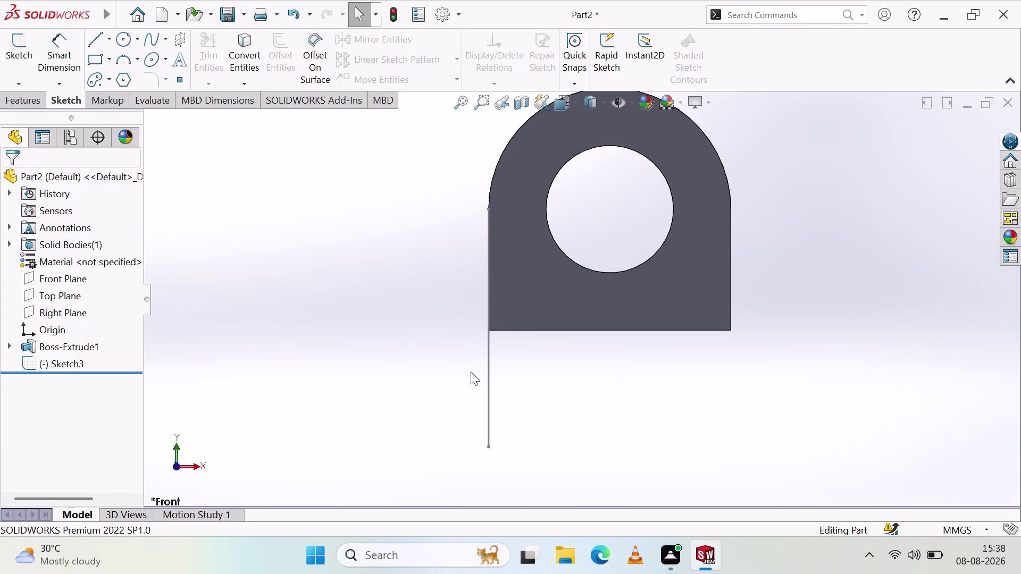
middle_drag(530, 319, 586, 324)
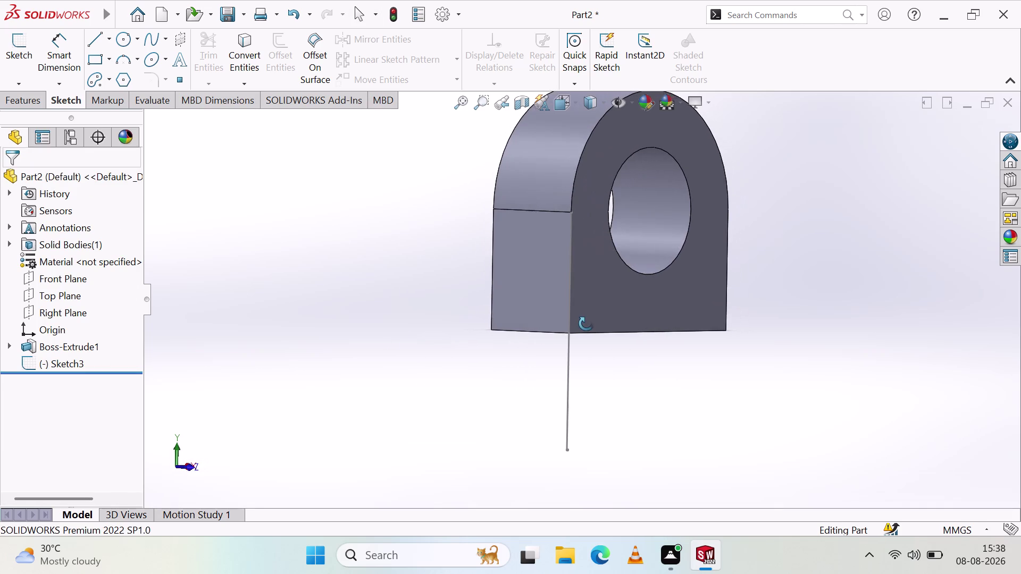
Delete Sketch3 and its line with confirmation, then open Sketch4 on the side face.
middle_drag(586, 324, 595, 326)
middle_click(596, 327)
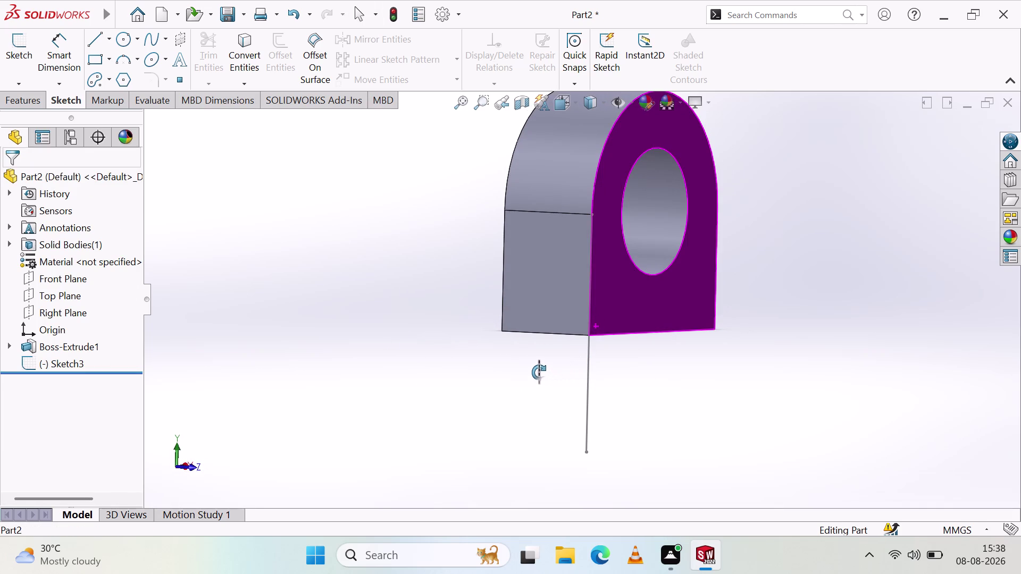
key(Escape)
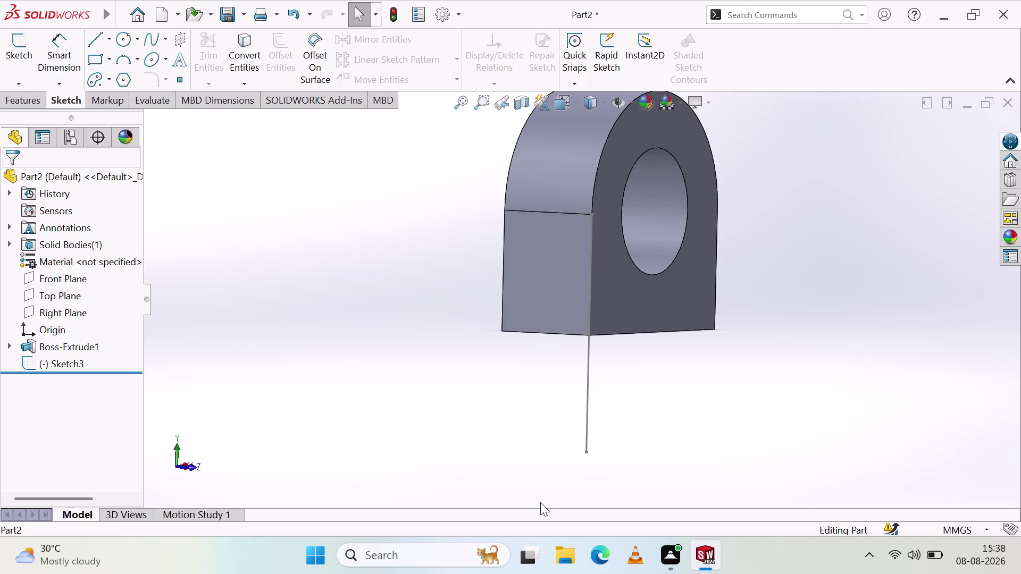
click(586, 414)
key(Delete)
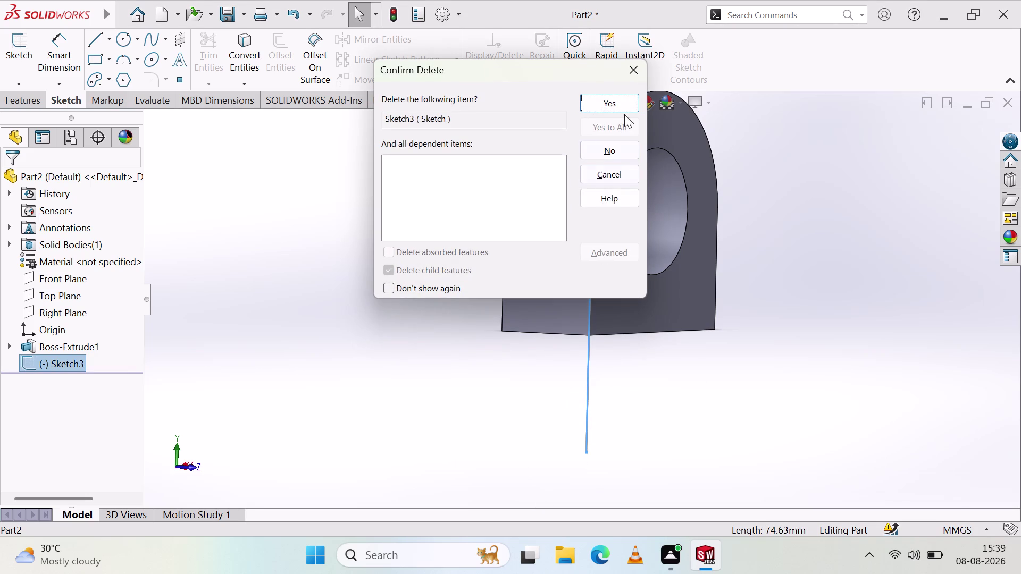
click(621, 106)
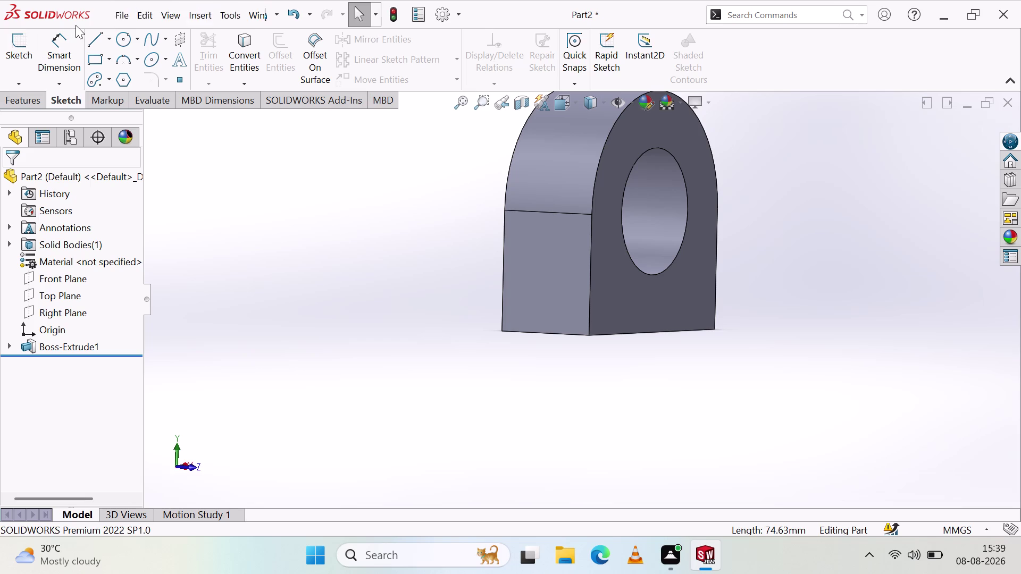
click(13, 52)
click(550, 264)
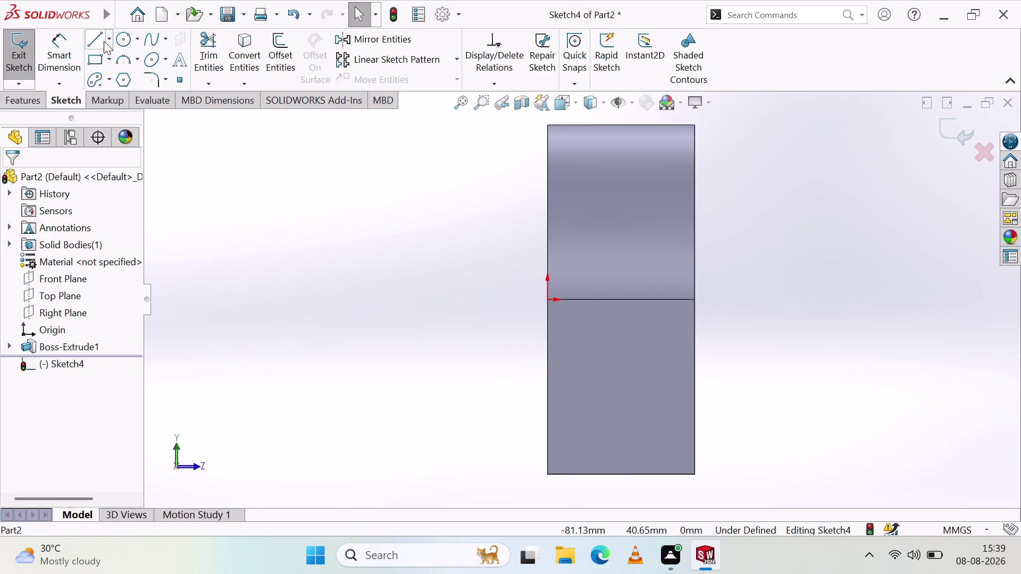
Draw a 74 mm vertical line down from the sketch origin, cancelling the accidental arc.
click(99, 35)
scroll(down, 3)
scroll(up, 3)
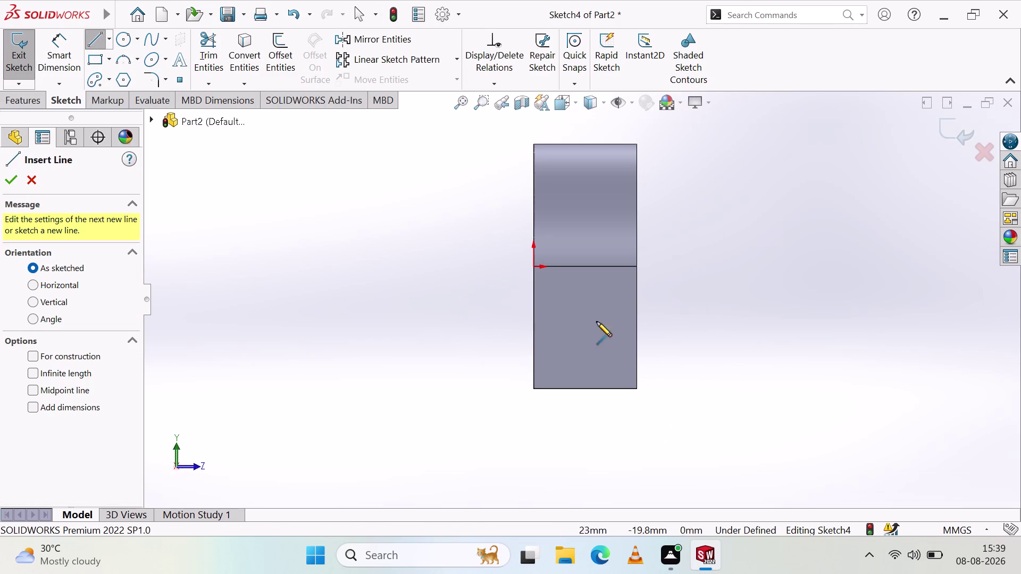
click(532, 266)
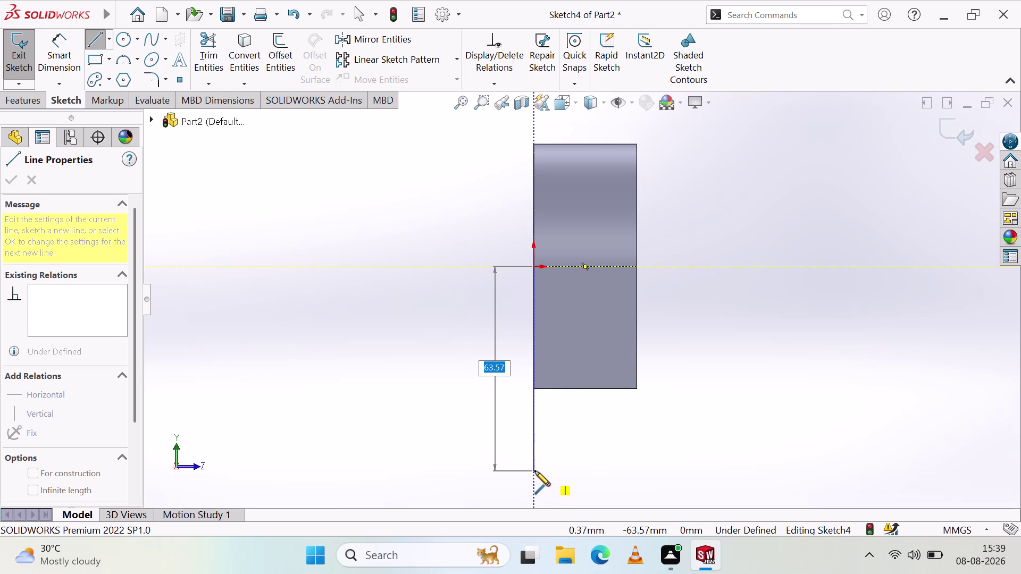
text(74)
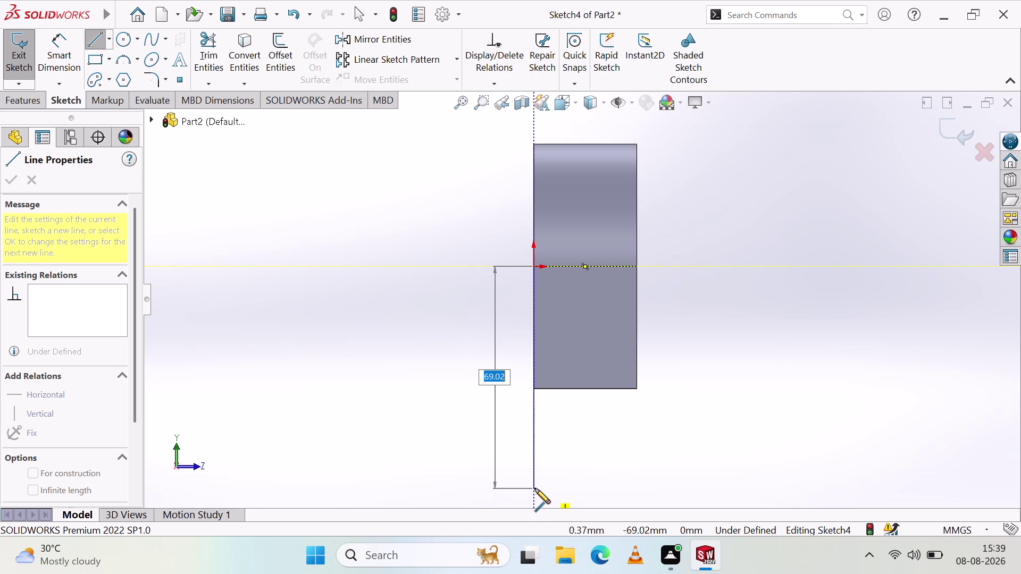
key(7)
key(4)
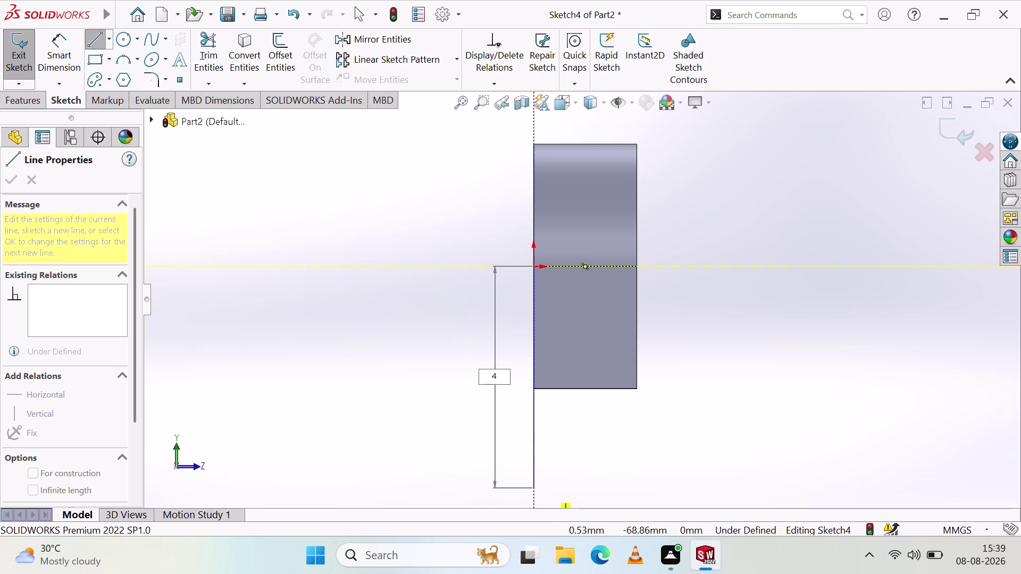
key(BackSpace)
key(7)
key(4)
key(Return)
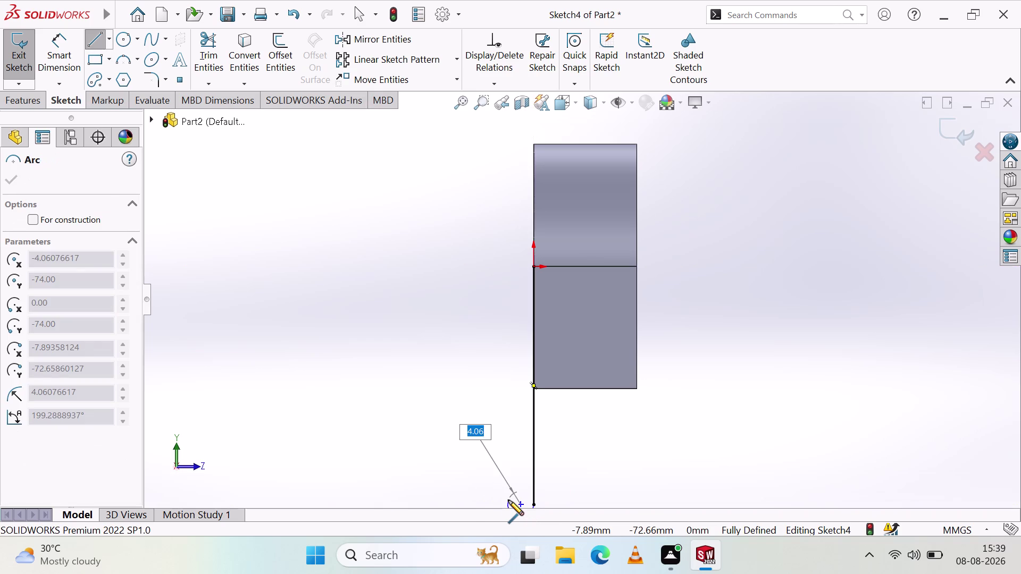
key(Escape)
key(Escape)
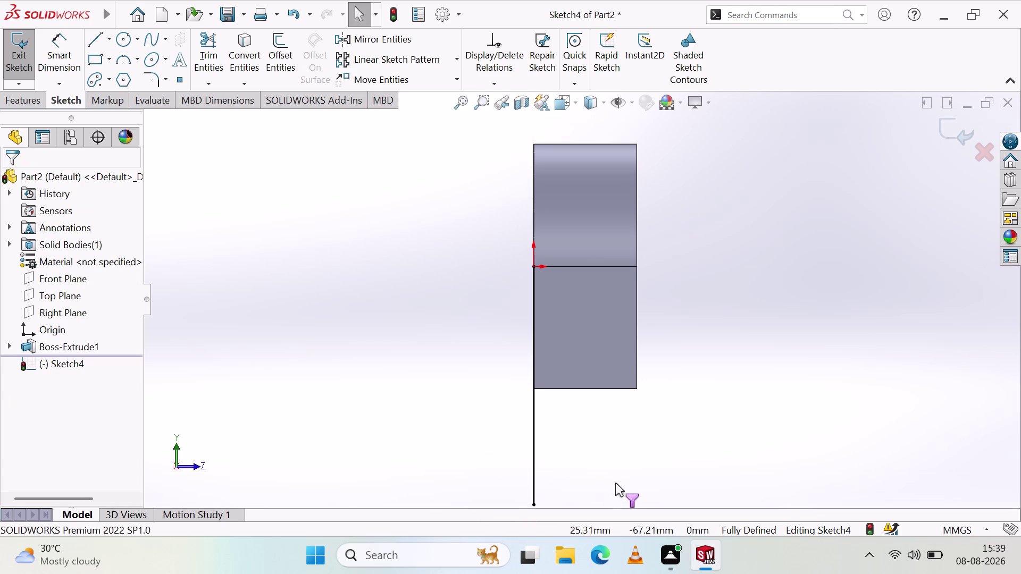
scroll(up, 3)
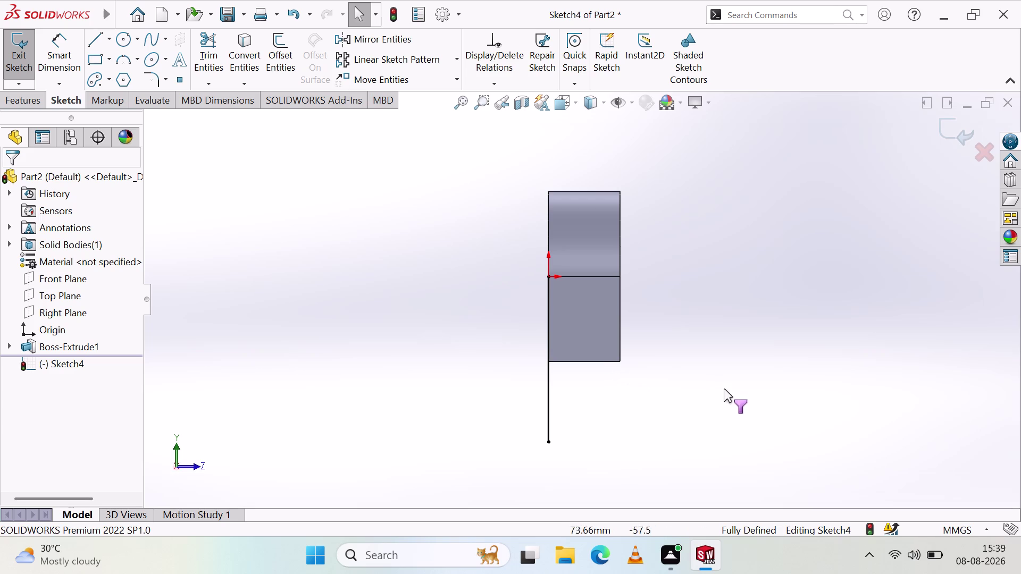
middle_drag(651, 334, 620, 325)
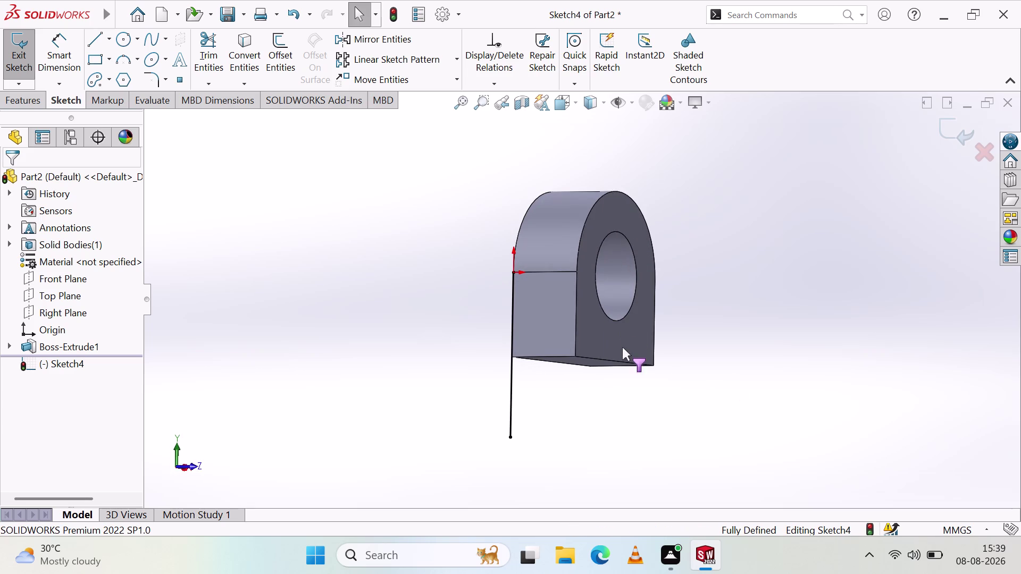
scroll(down, 3)
scroll(up, 3)
scroll(down, 3)
scroll(up, 3)
scroll(down, 3)
scroll(down, 3)
scroll(up, 3)
scroll(down, 3)
scroll(up, 3)
scroll(up, 3)
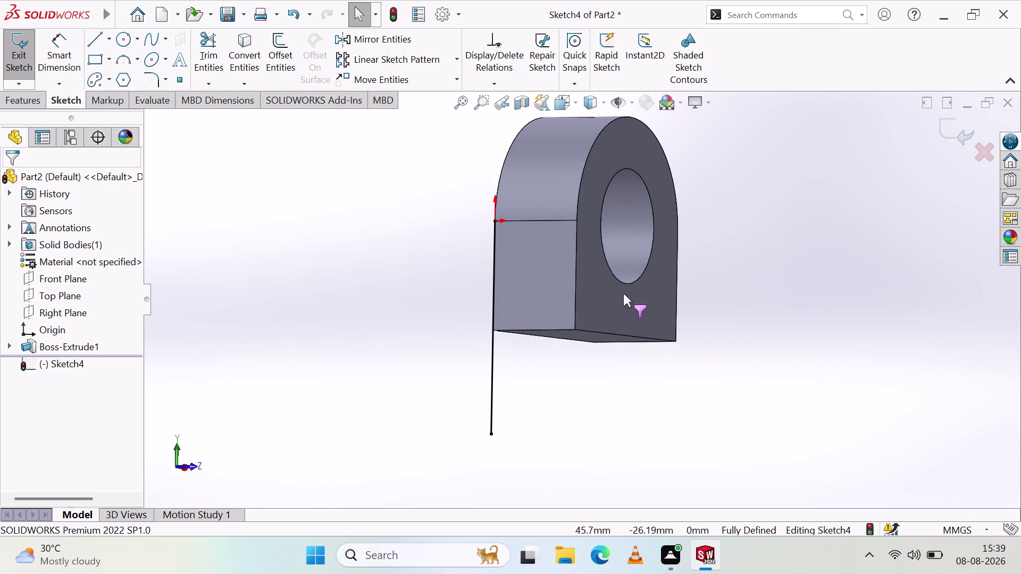
middle_drag(438, 258, 419, 277)
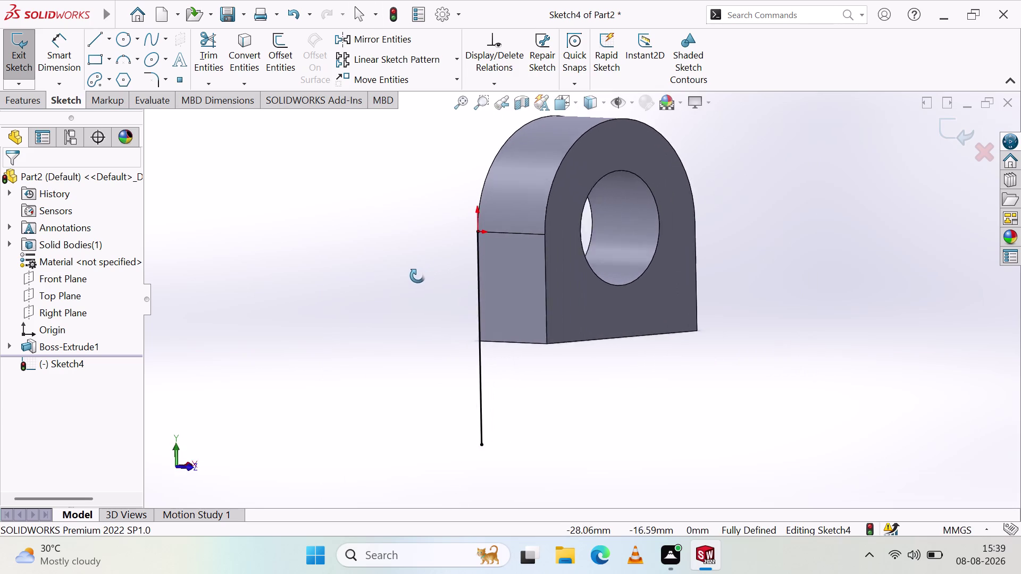
middle_drag(419, 277, 377, 288)
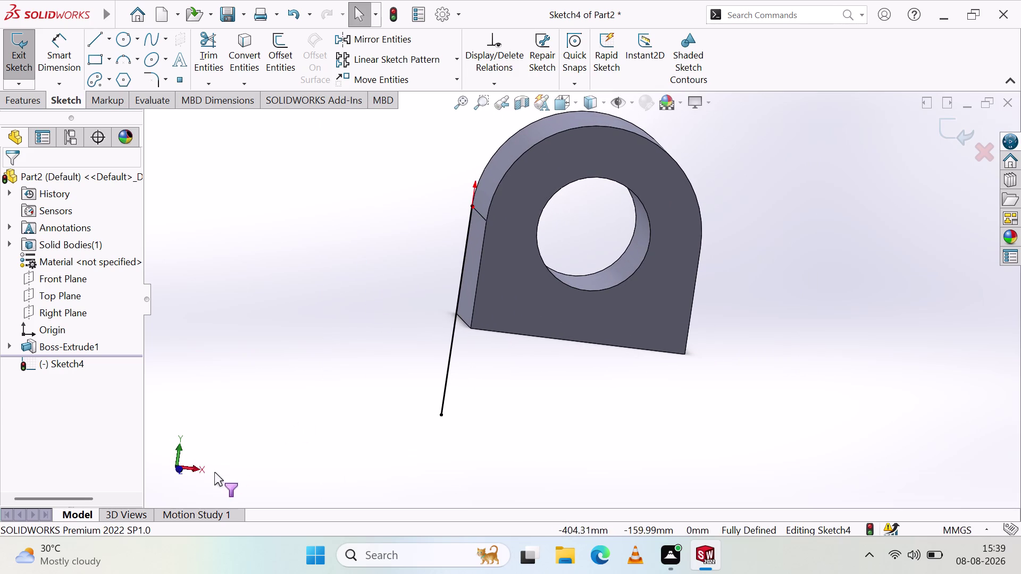
click(192, 465)
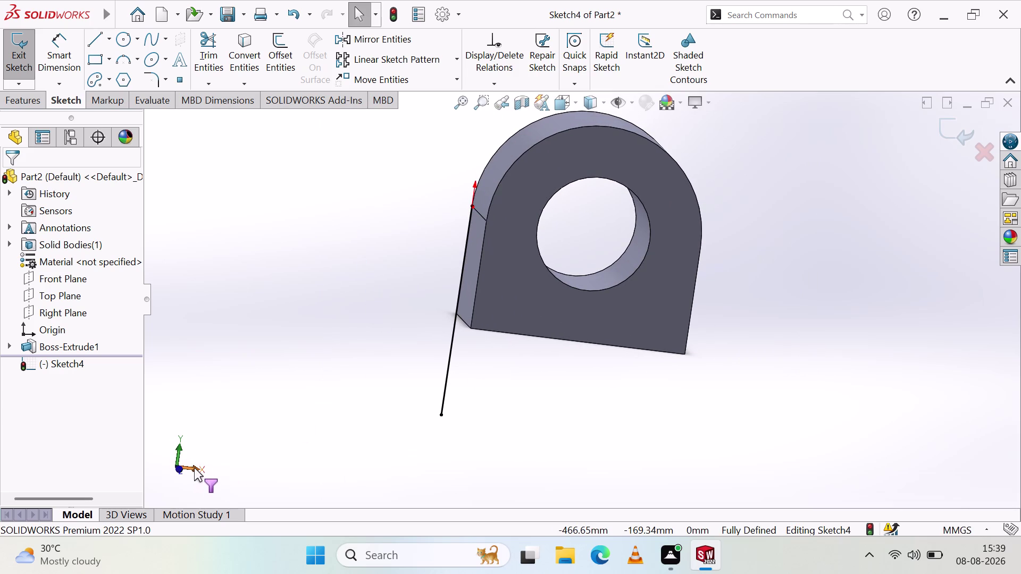
click(194, 468)
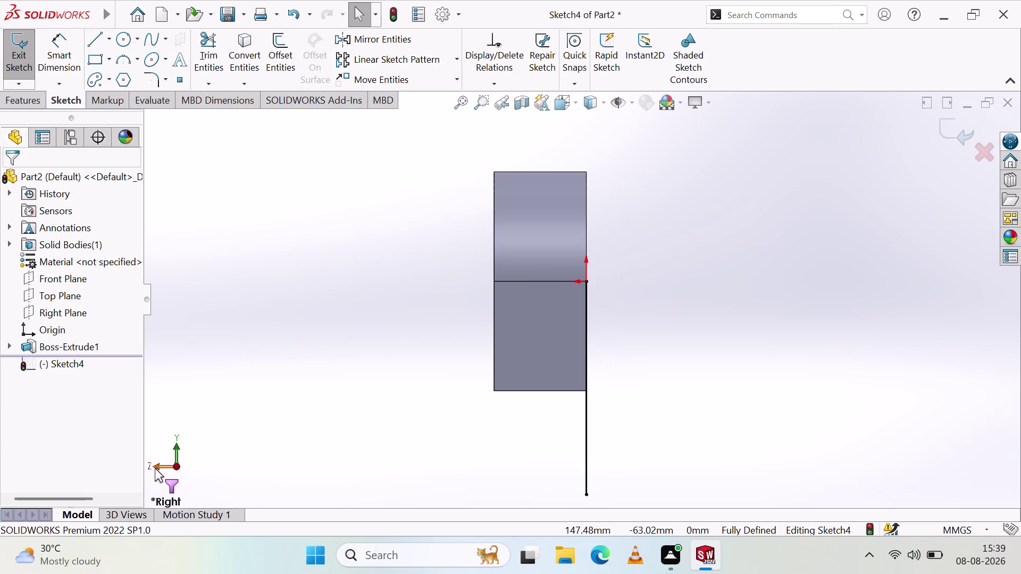
click(154, 468)
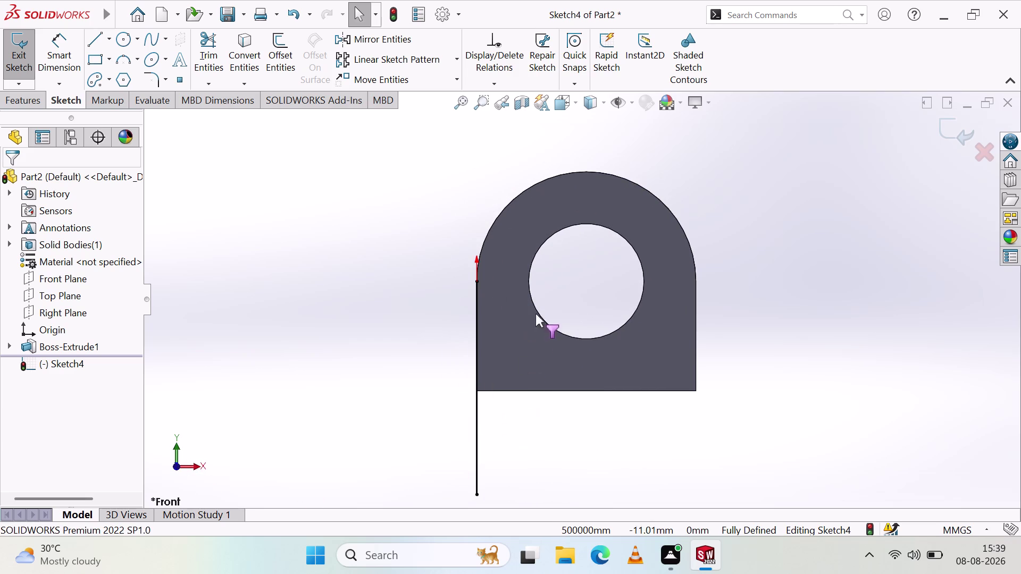
middle_drag(594, 300, 625, 308)
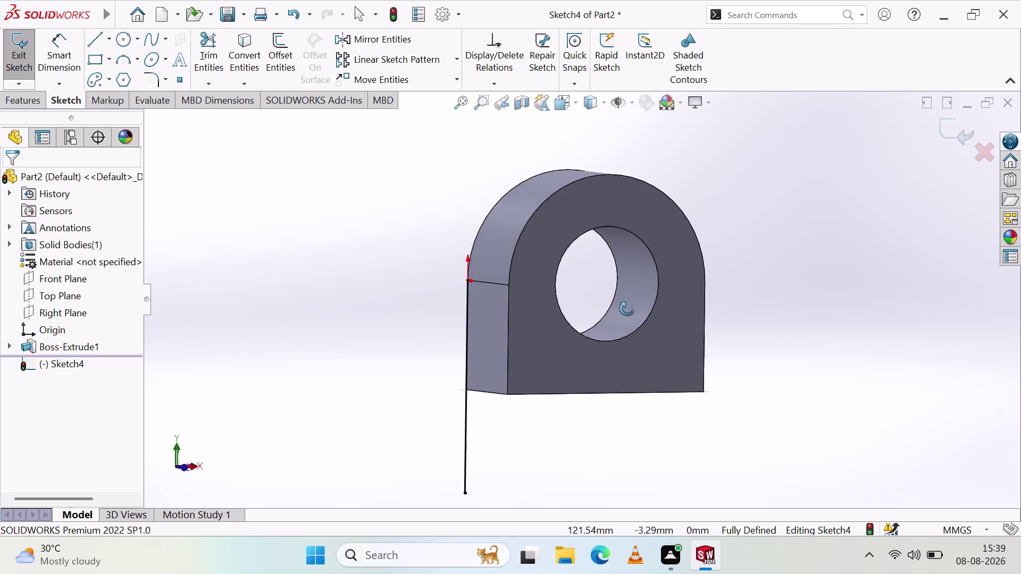
middle_drag(625, 309, 652, 312)
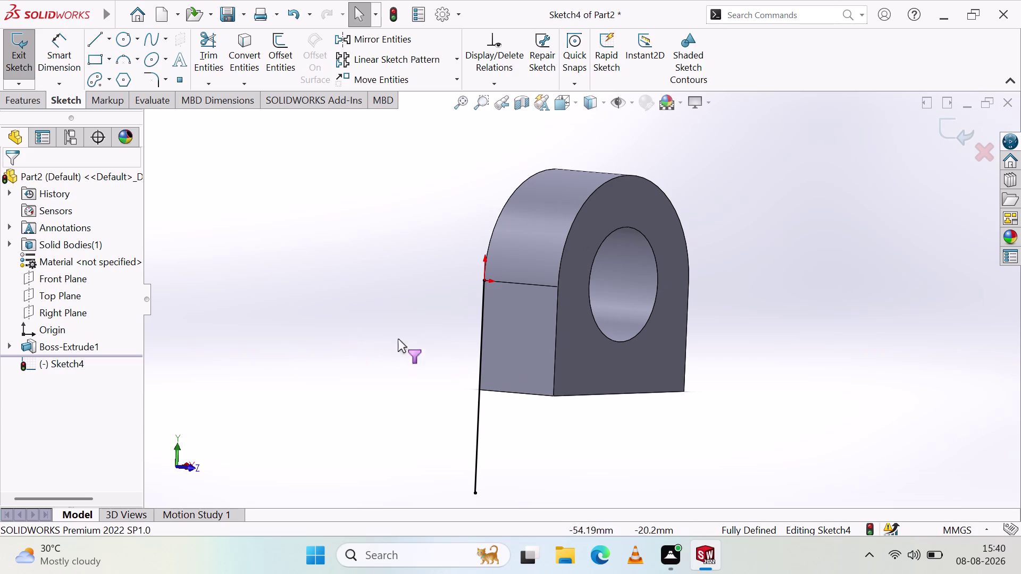
scroll(up, 3)
scroll(down, 3)
scroll(down, 3)
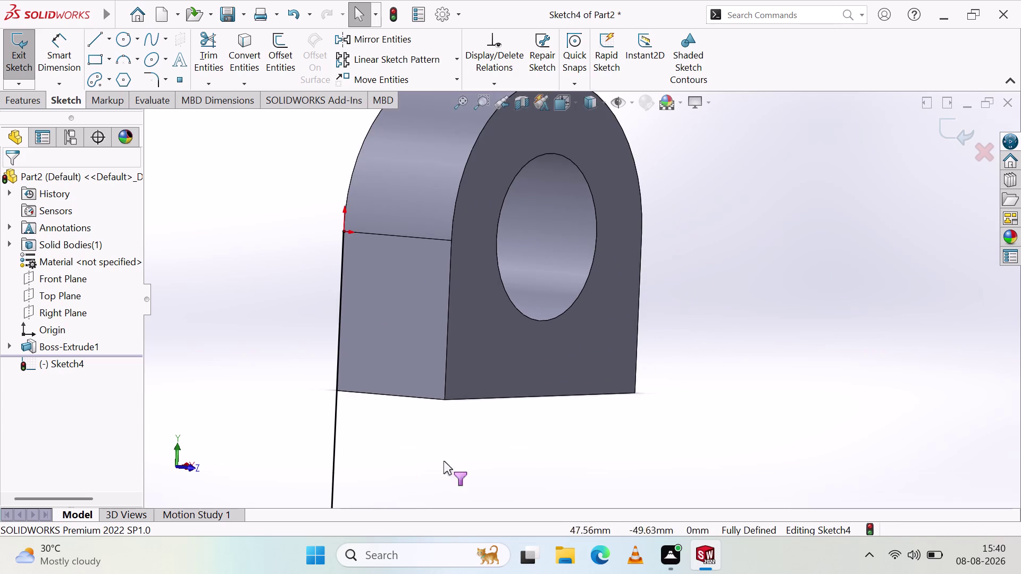
scroll(up, 3)
scroll(down, 3)
scroll(up, 3)
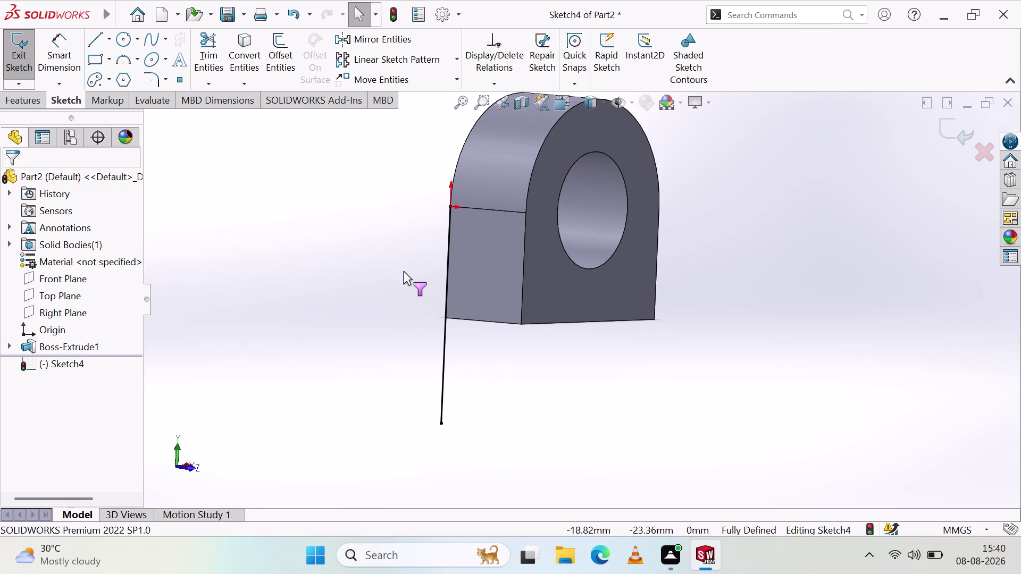
scroll(up, 3)
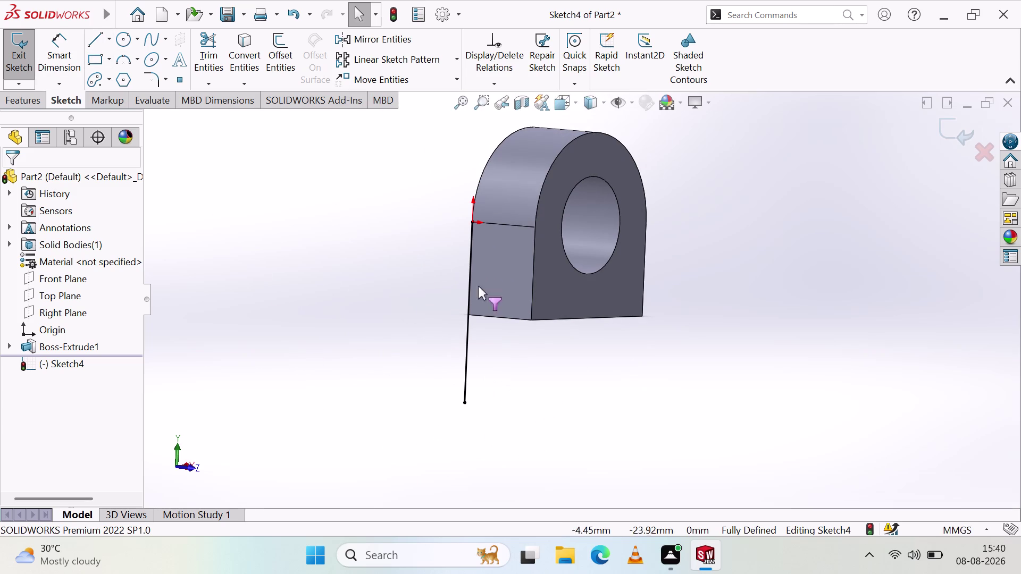
click(508, 285)
click(496, 252)
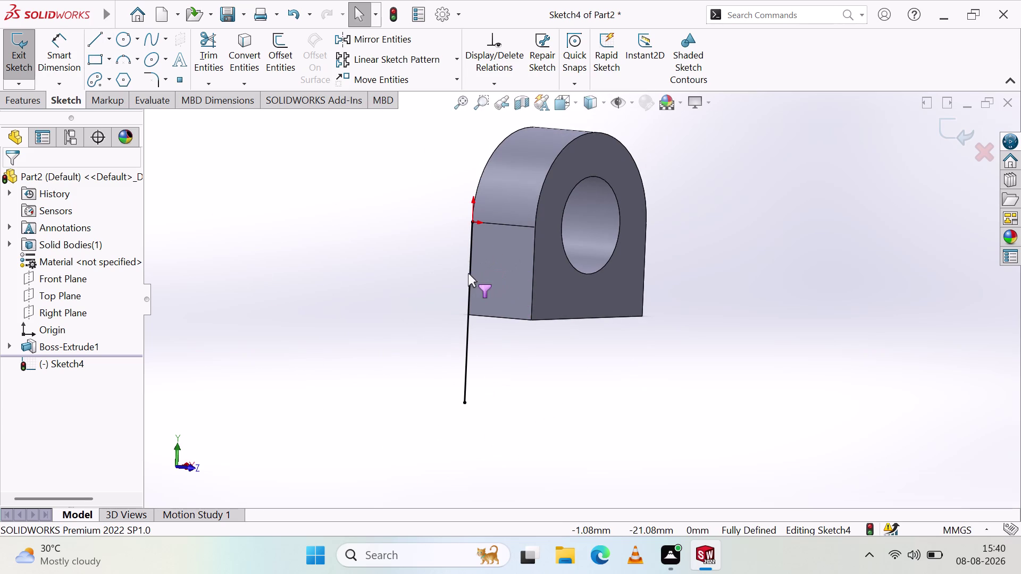
click(468, 273)
click(470, 282)
click(388, 280)
drag(465, 325, 468, 332)
drag(468, 332, 468, 339)
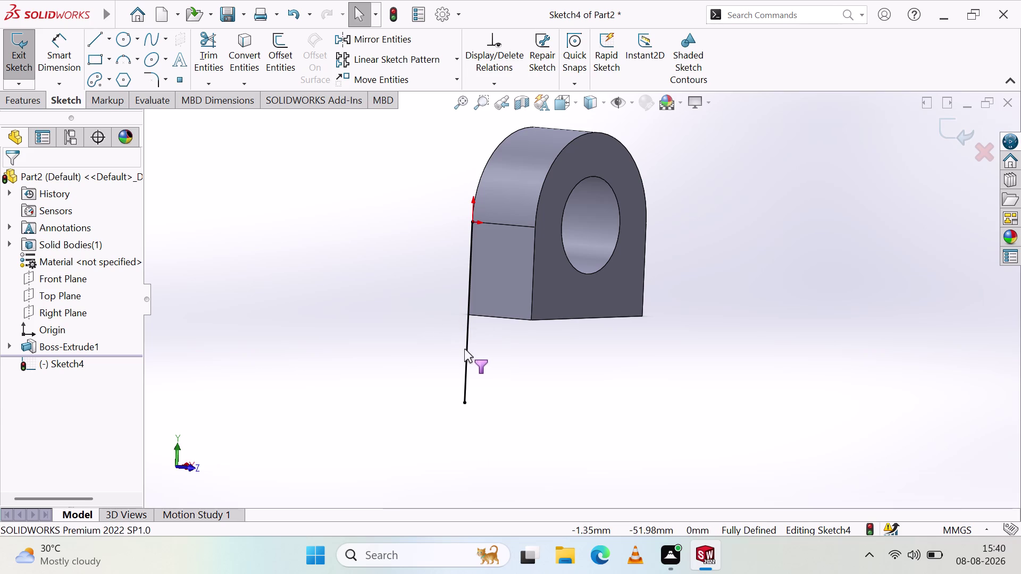
click(464, 348)
click(466, 360)
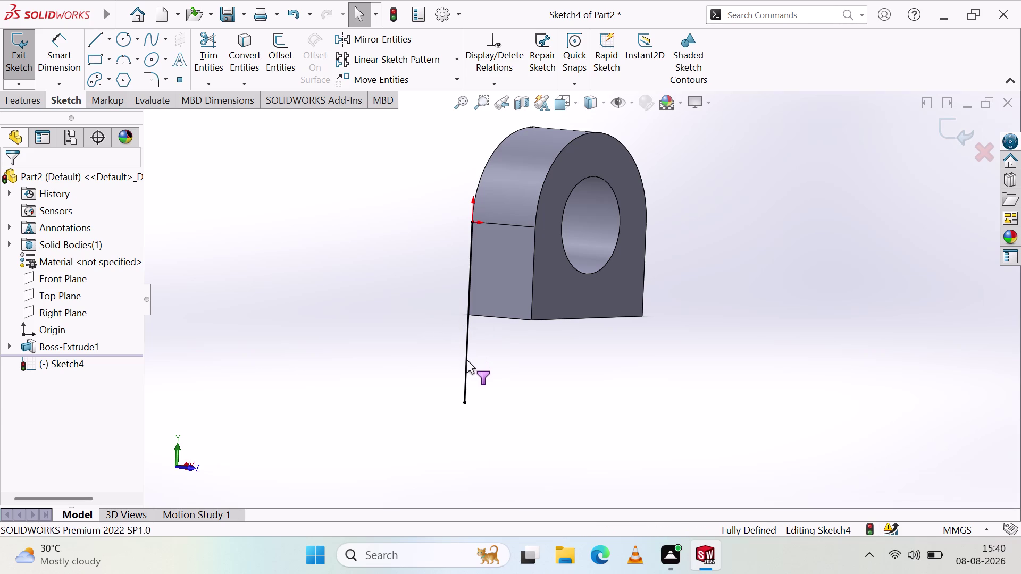
click(465, 358)
click(469, 322)
key(Escape)
click(321, 285)
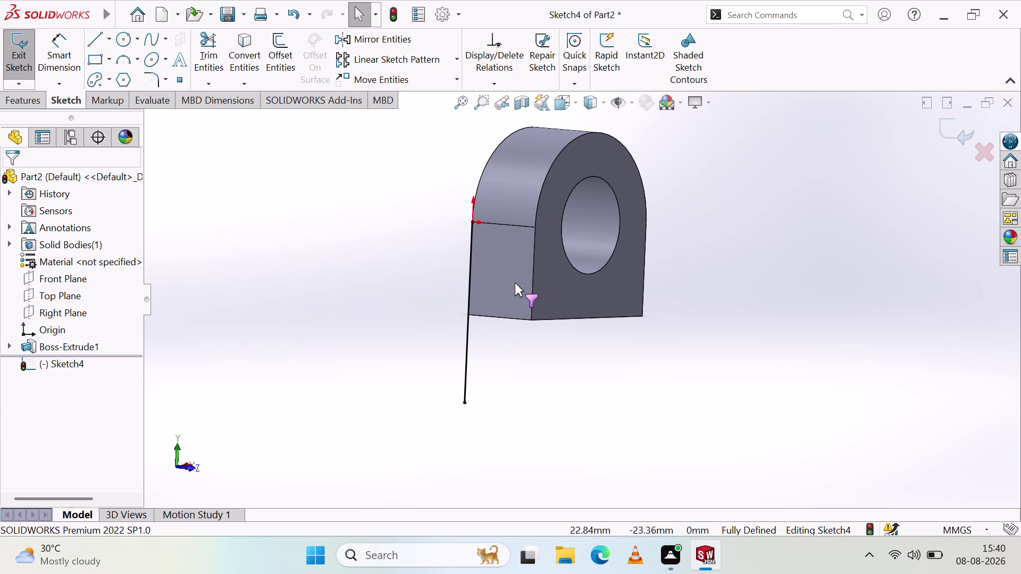
click(496, 268)
click(192, 469)
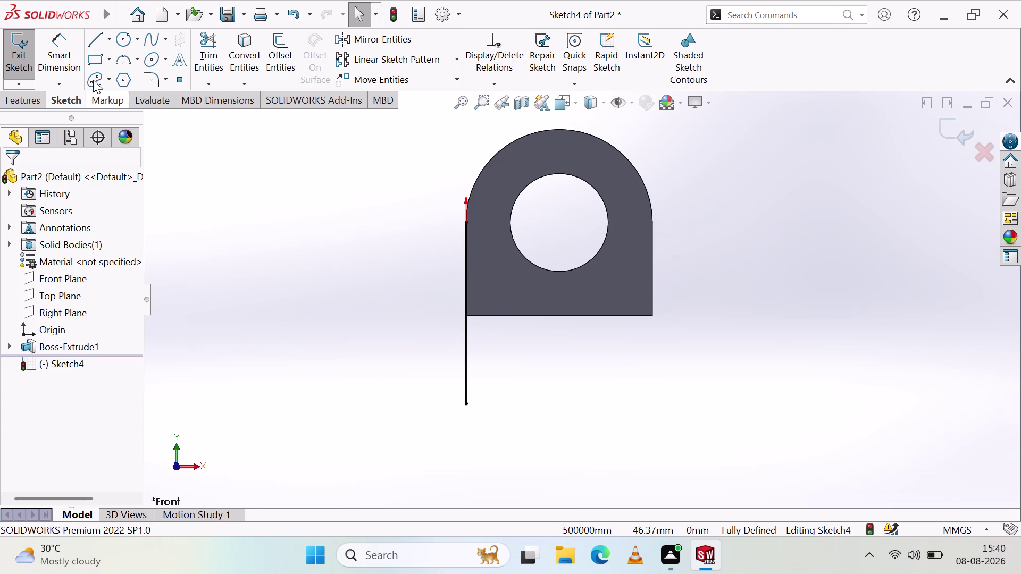
Orbit to view the bored face and leave Sketch4.
middle_drag(431, 250, 473, 255)
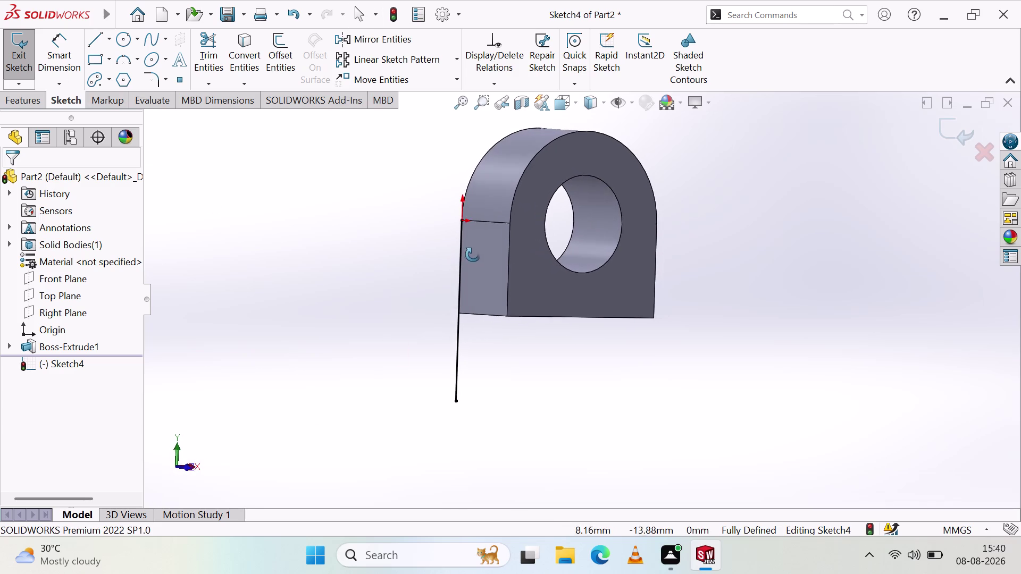
middle_drag(473, 255, 463, 252)
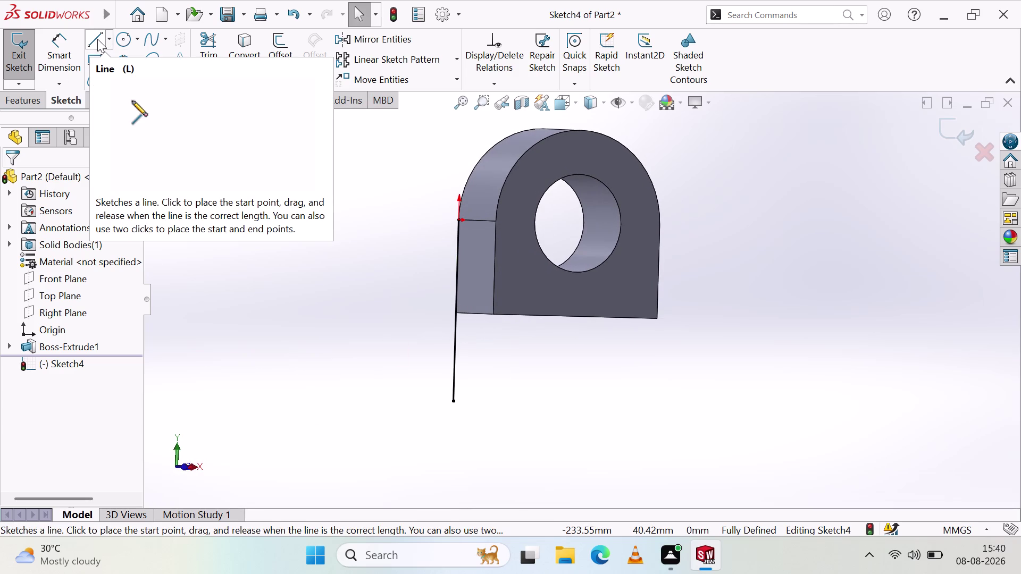
click(95, 38)
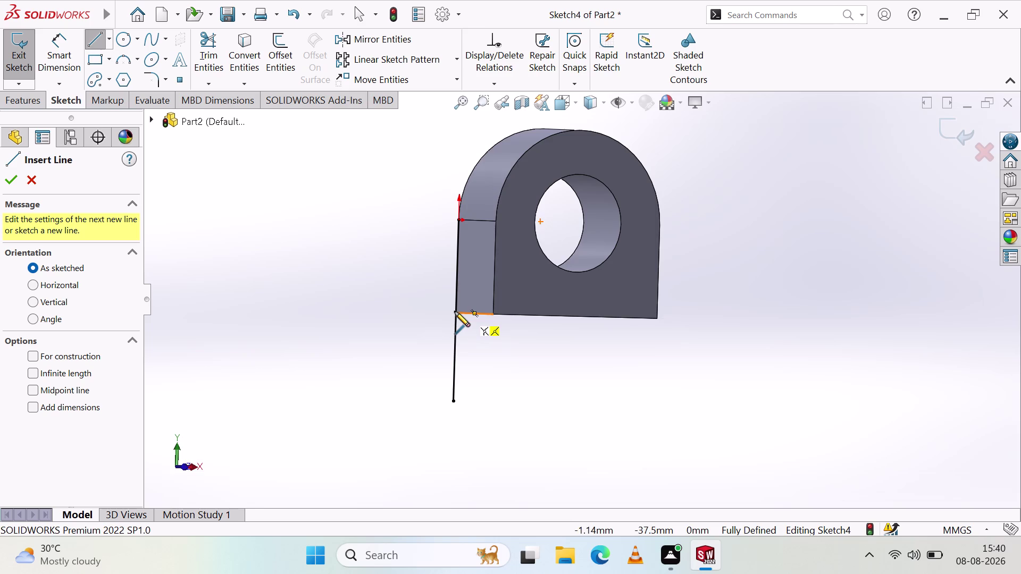
middle_drag(453, 312, 513, 327)
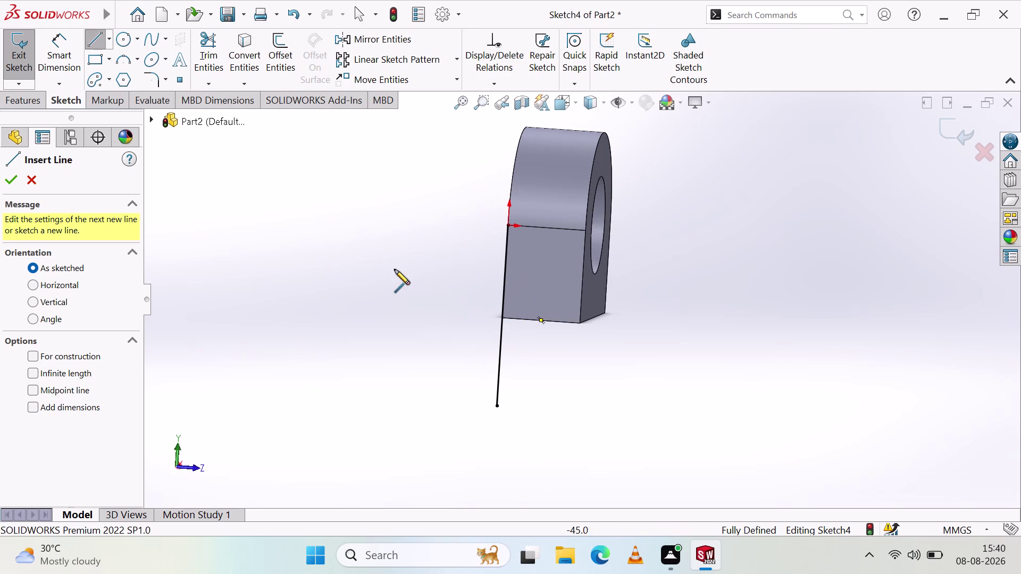
key(Escape)
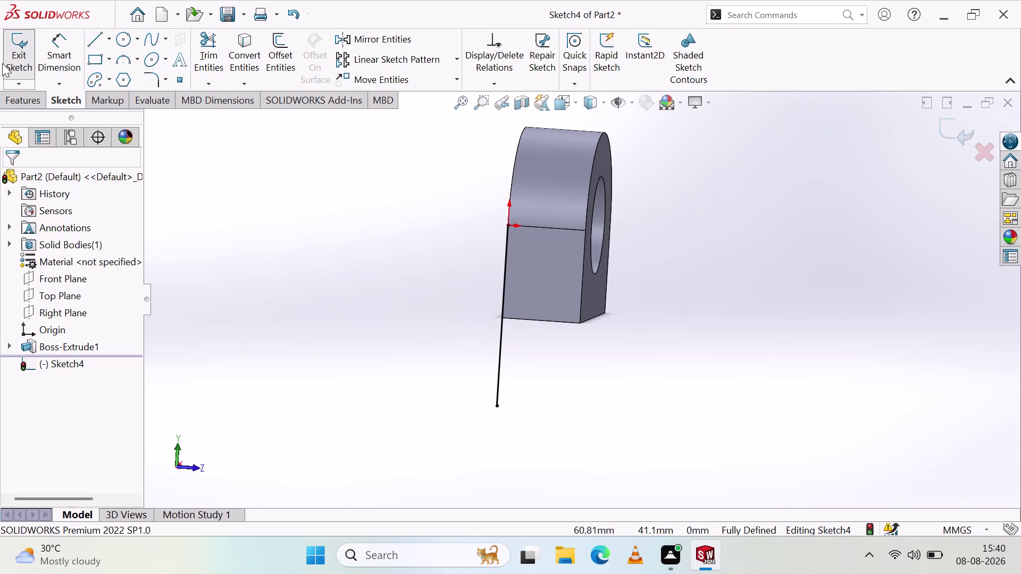
click(14, 54)
click(18, 51)
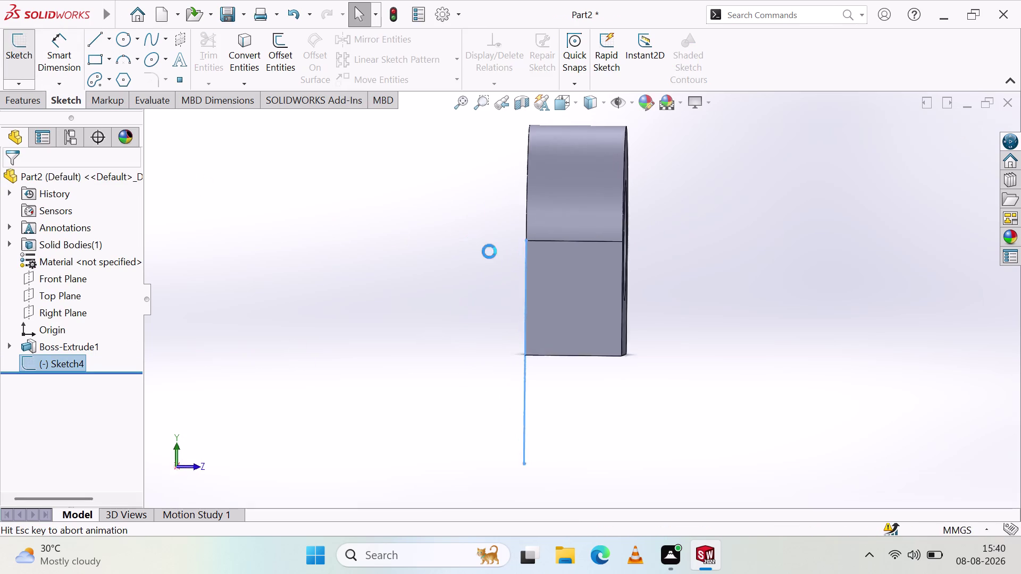
Select the block's lower flat face as the next sketch surface.
click(573, 300)
click(590, 313)
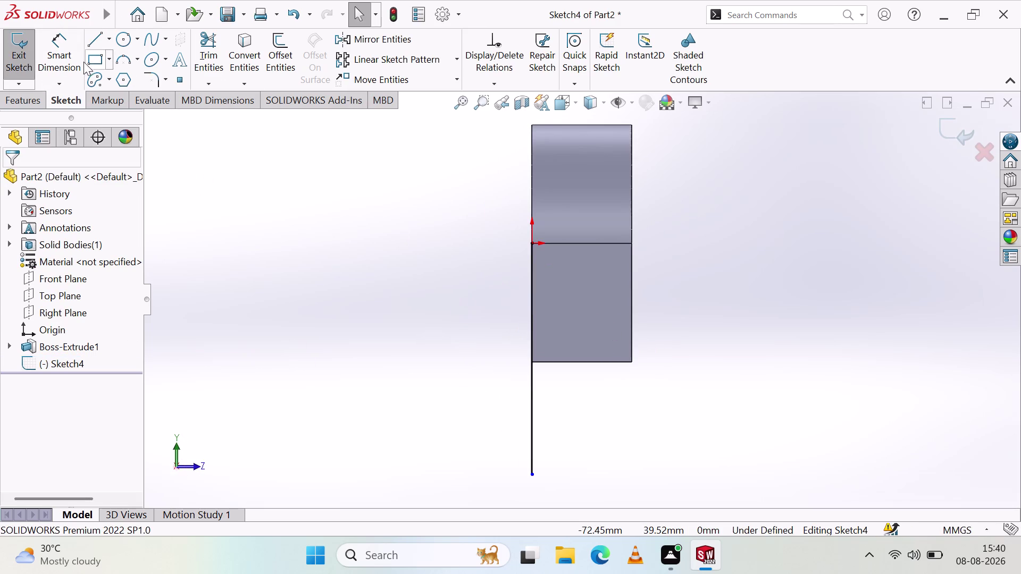
click(22, 54)
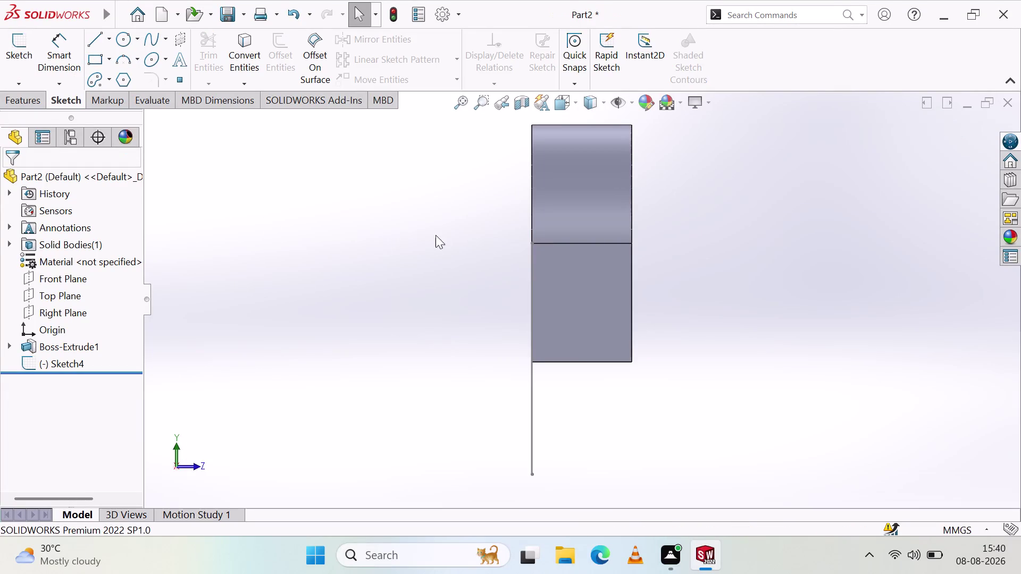
click(601, 303)
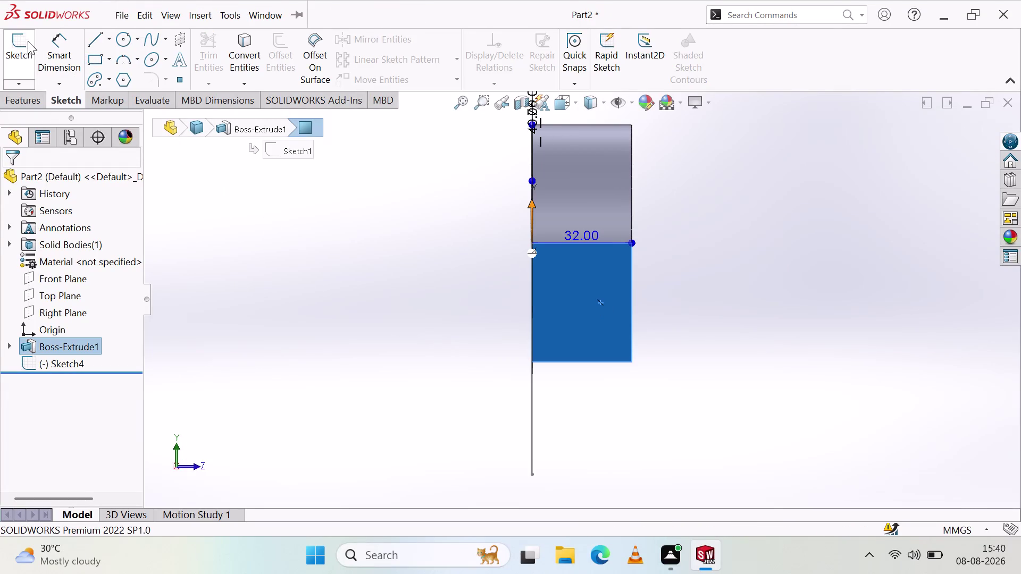
Create Sketch5 on the selected face and begin a line at its bottom-left corner.
click(25, 40)
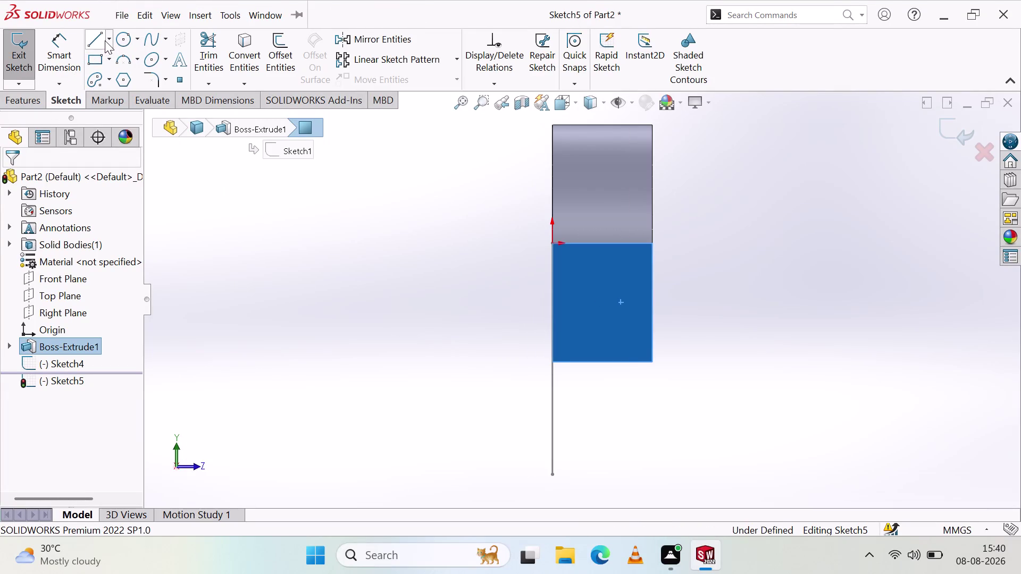
click(102, 37)
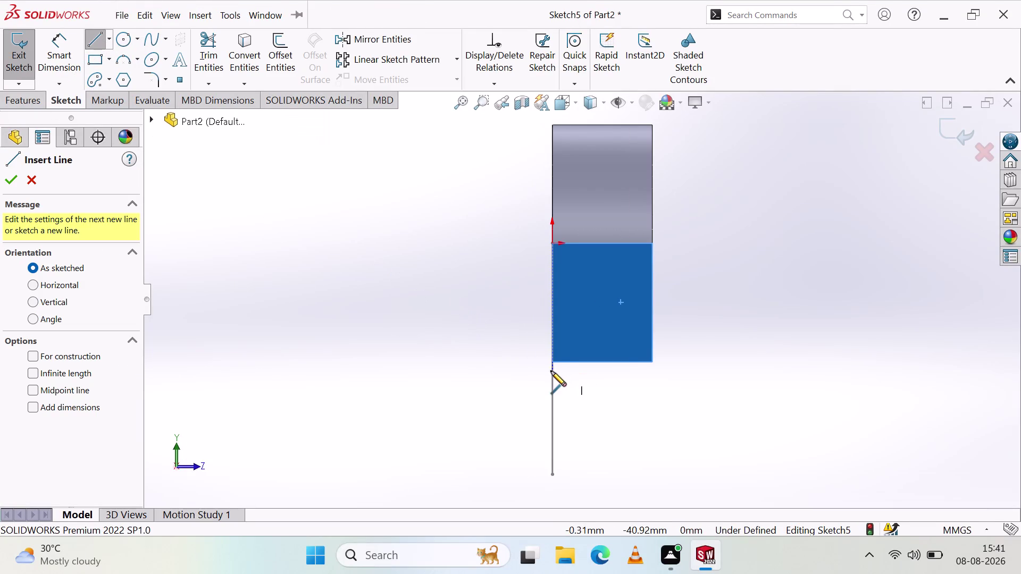
click(553, 361)
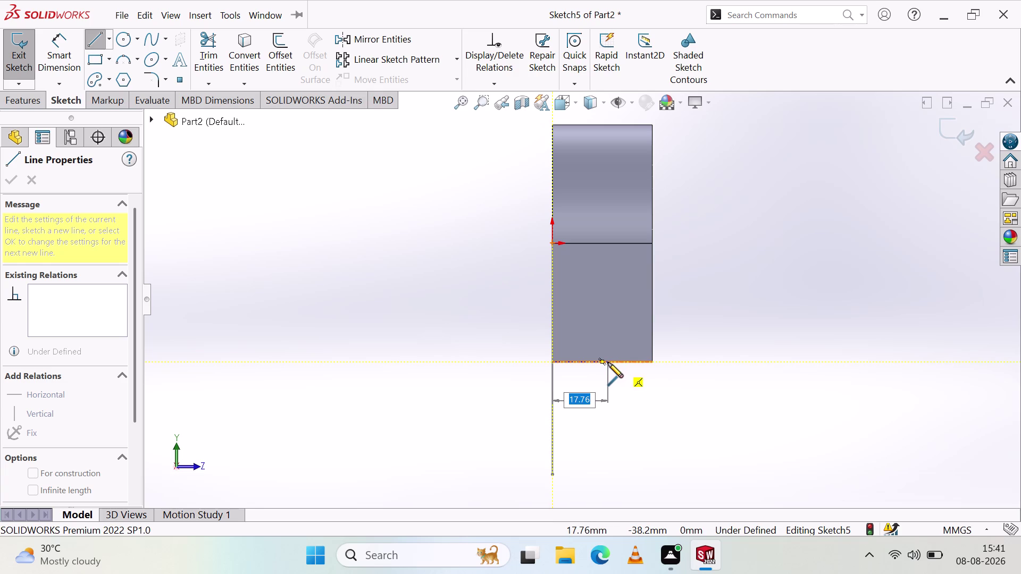
Draw an 18 mm bottom edge, then lines to the top edge, top-left corner, and start point.
scroll(down, 3)
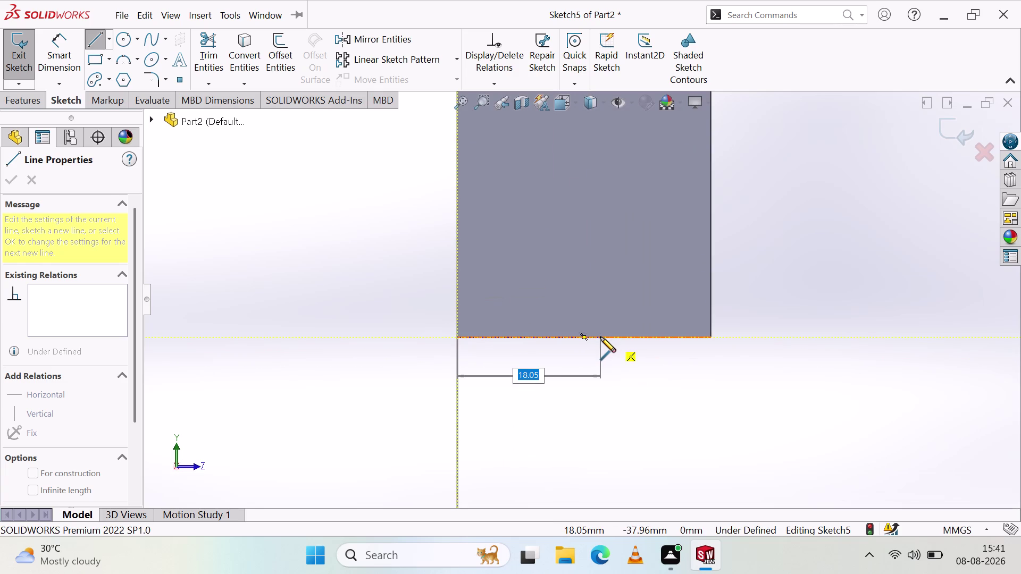
text(18)
key(Return)
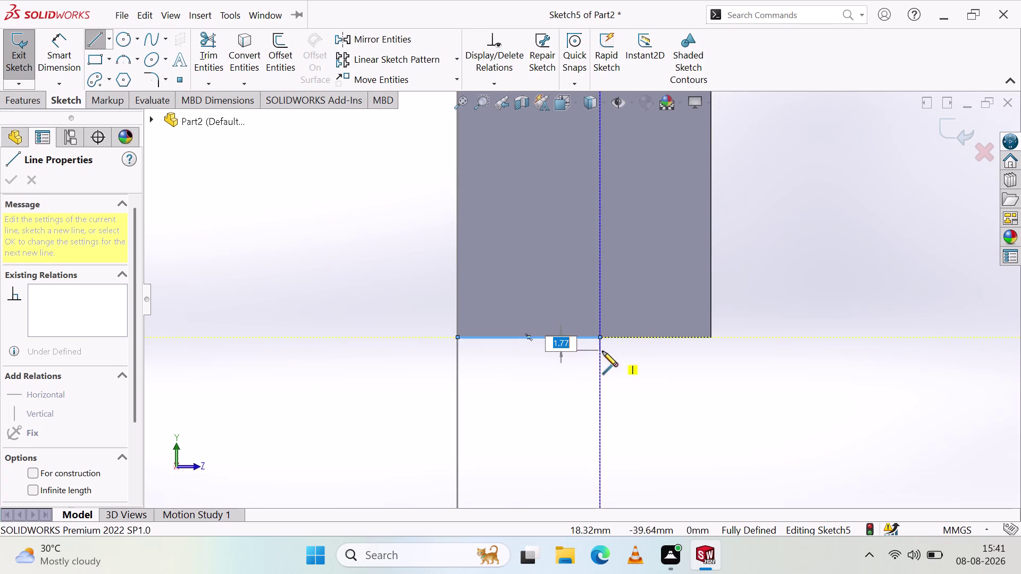
scroll(up, 3)
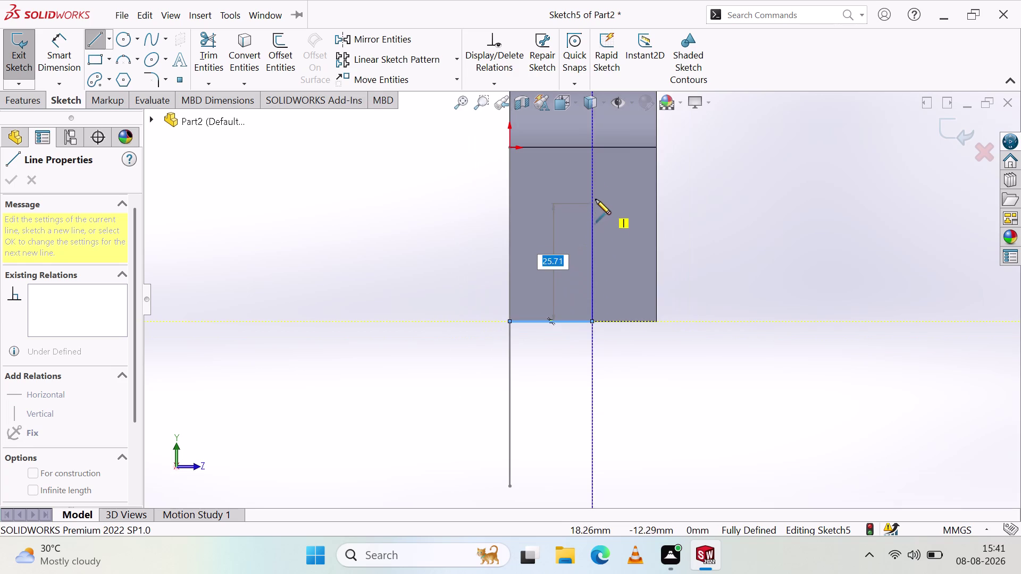
click(592, 147)
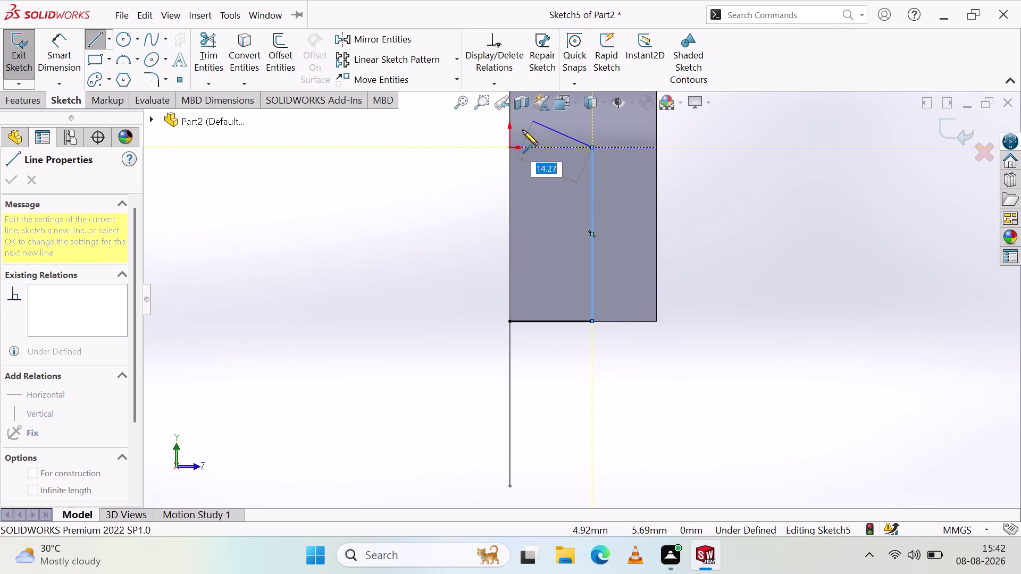
click(510, 146)
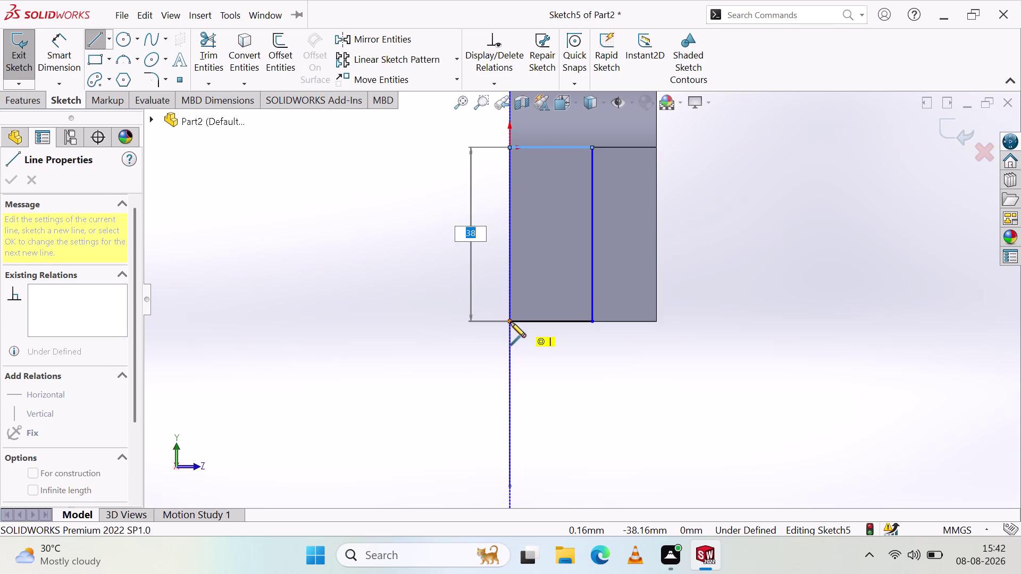
click(510, 322)
key(Escape)
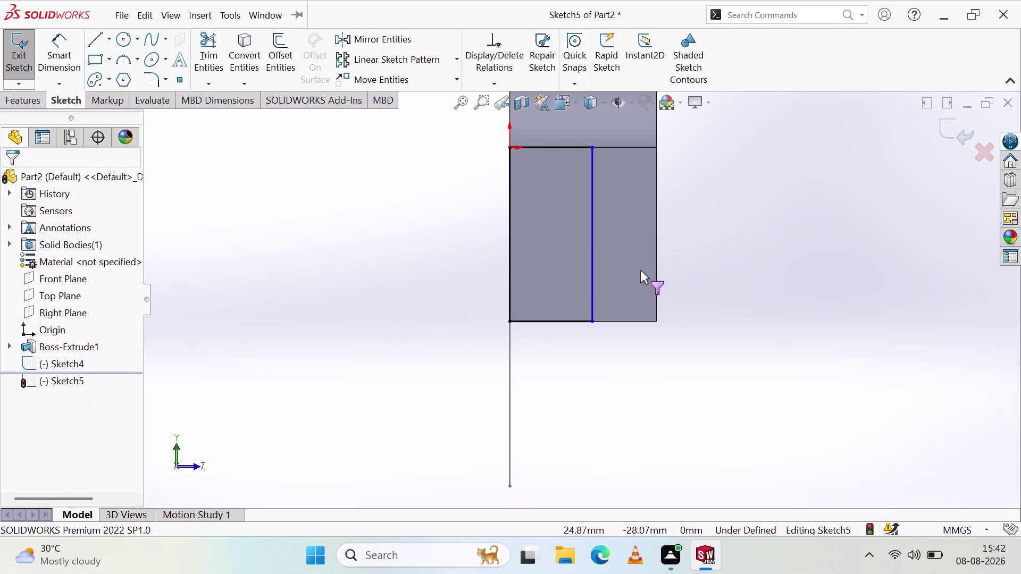
Orbit to the bored side, try dimensioning Sketch5's vertical line, then cancel.
click(340, 297)
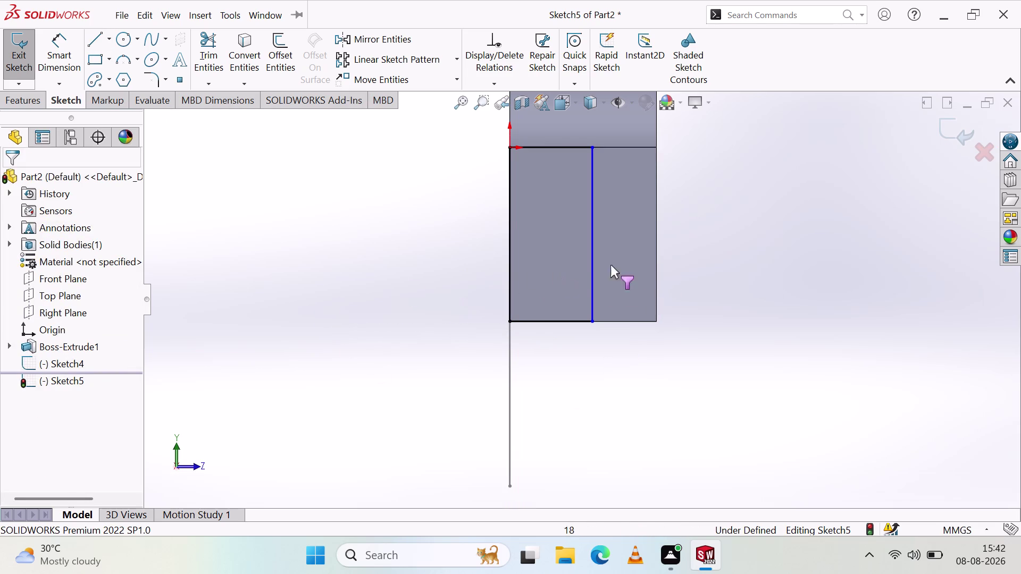
click(710, 317)
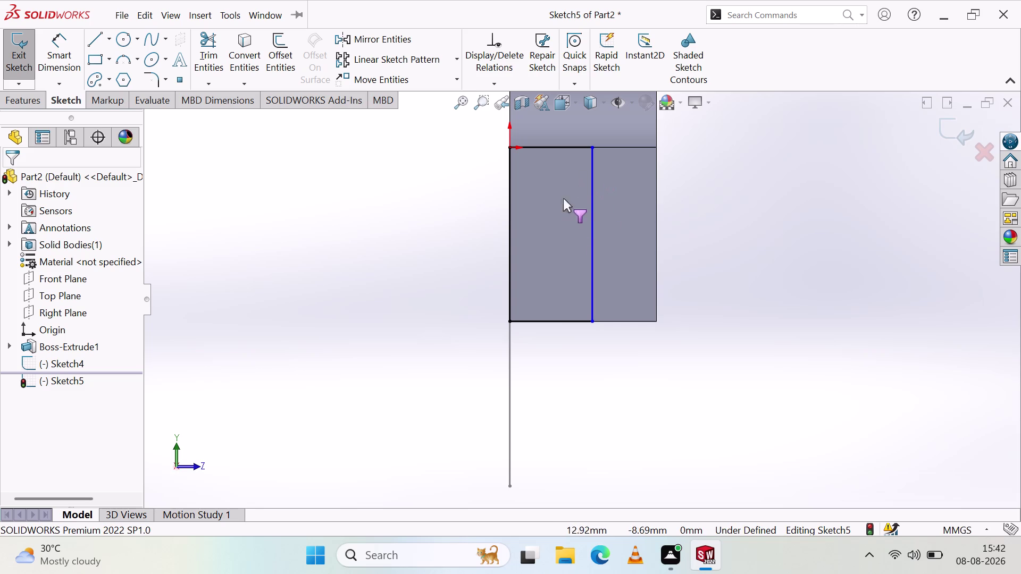
middle_drag(736, 260, 728, 270)
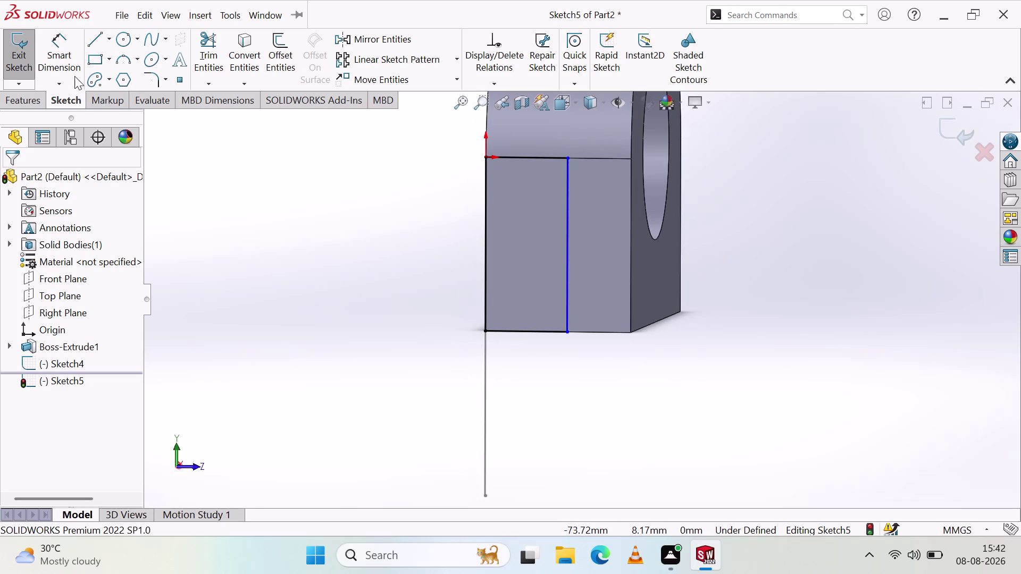
click(63, 41)
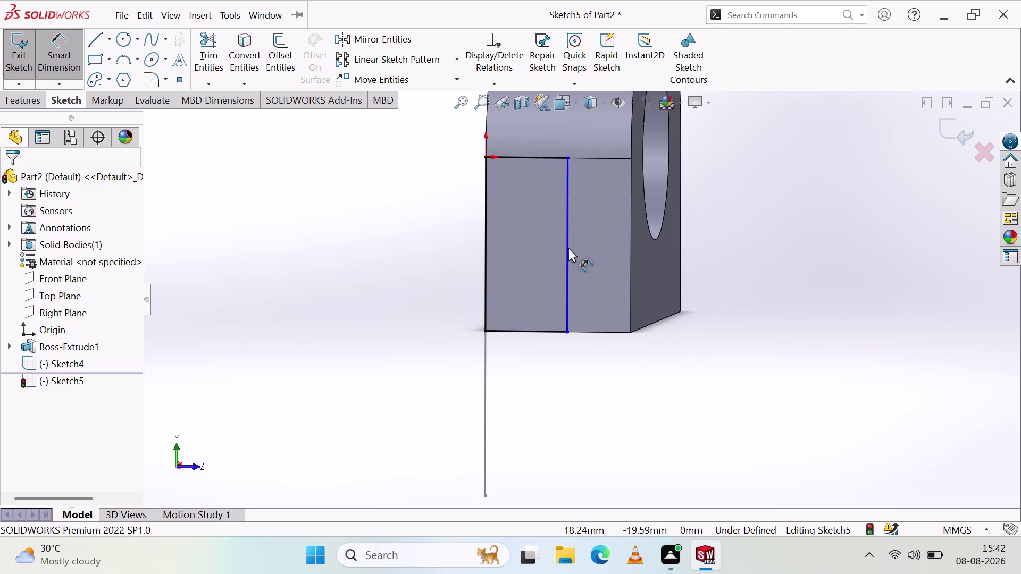
click(568, 247)
click(568, 298)
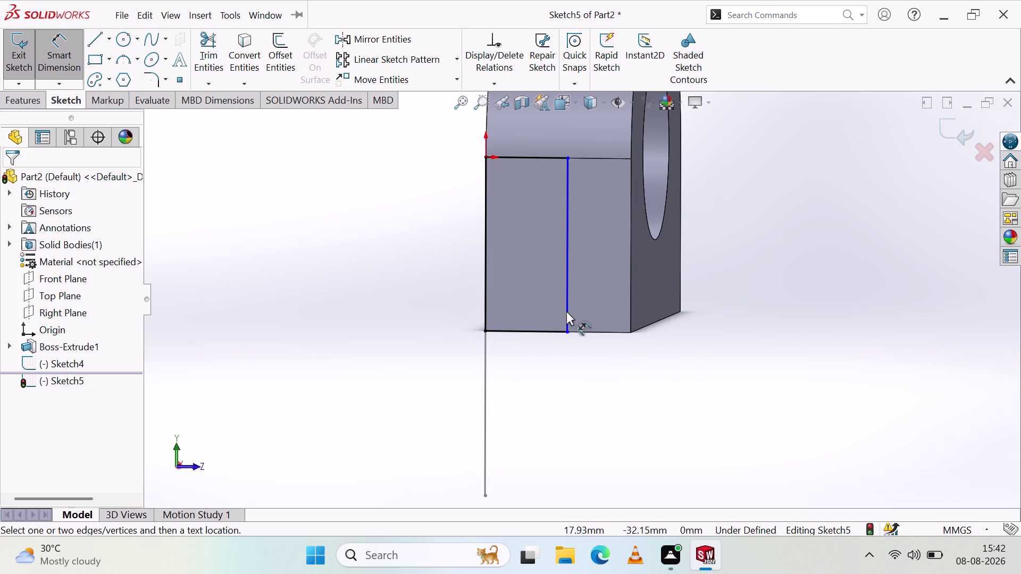
key(Escape)
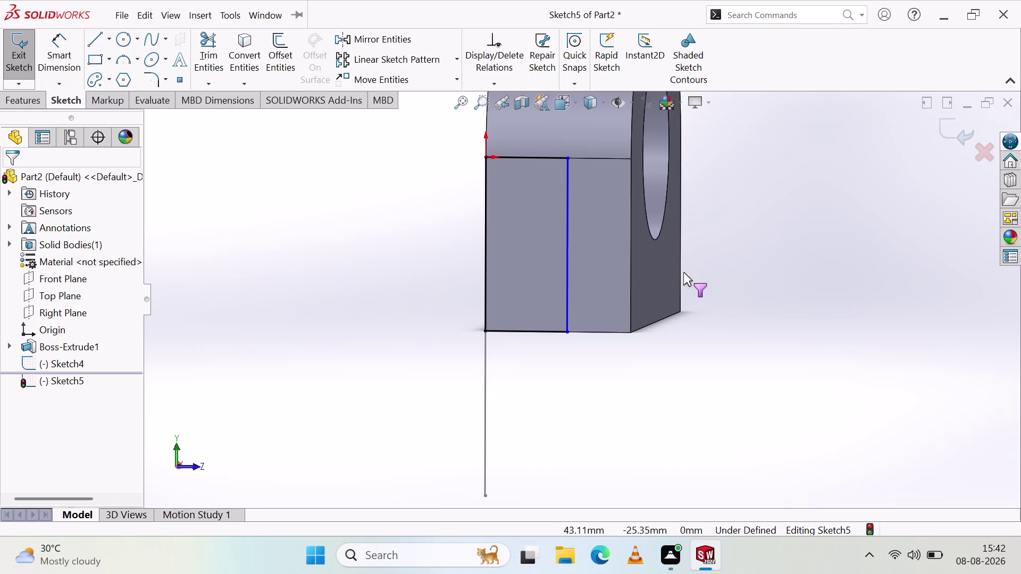
Tilt the block view and exit Sketch5.
middle_drag(678, 262, 680, 246)
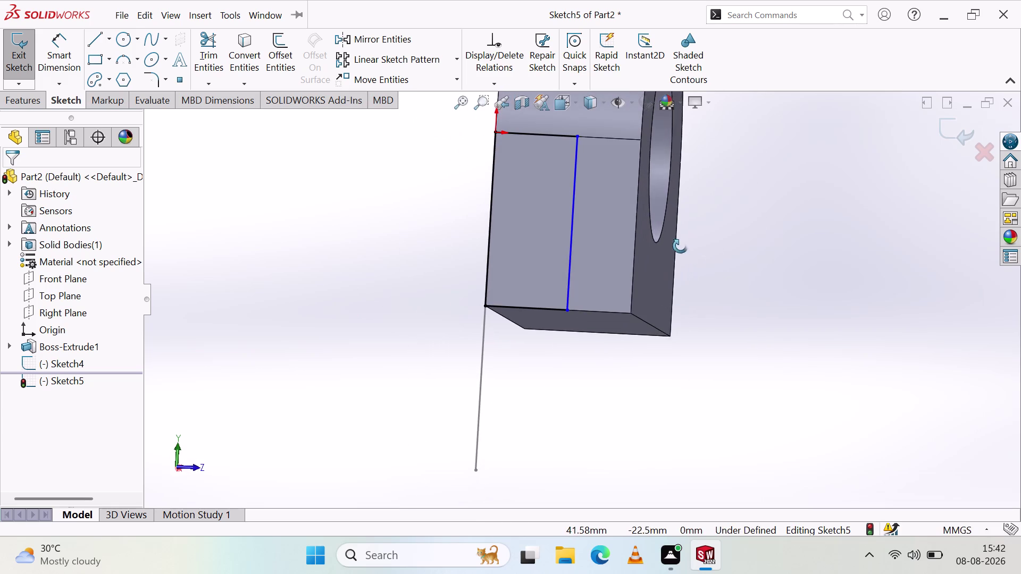
middle_drag(680, 246, 680, 245)
click(567, 267)
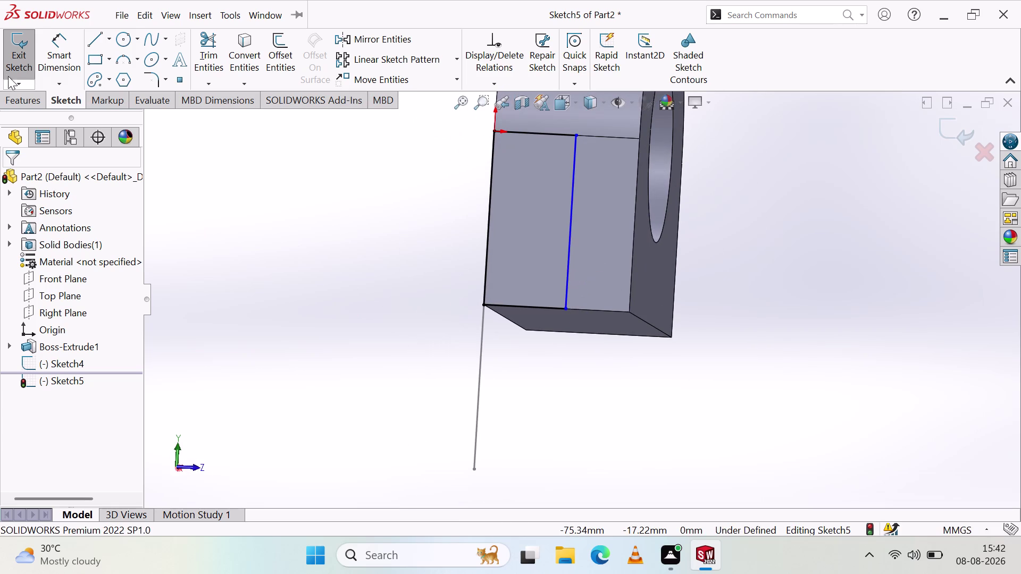
click(15, 45)
click(61, 50)
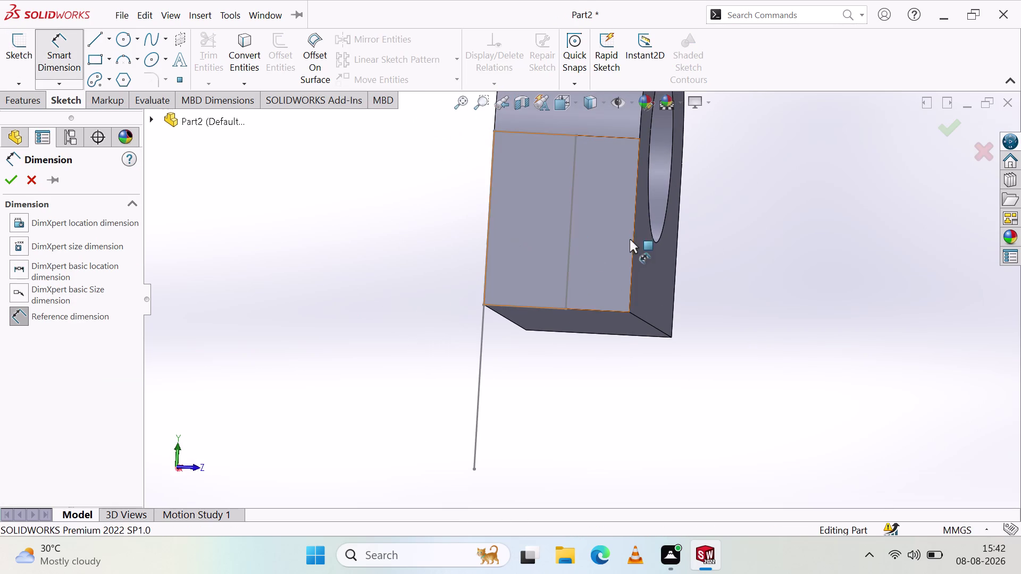
key(Escape)
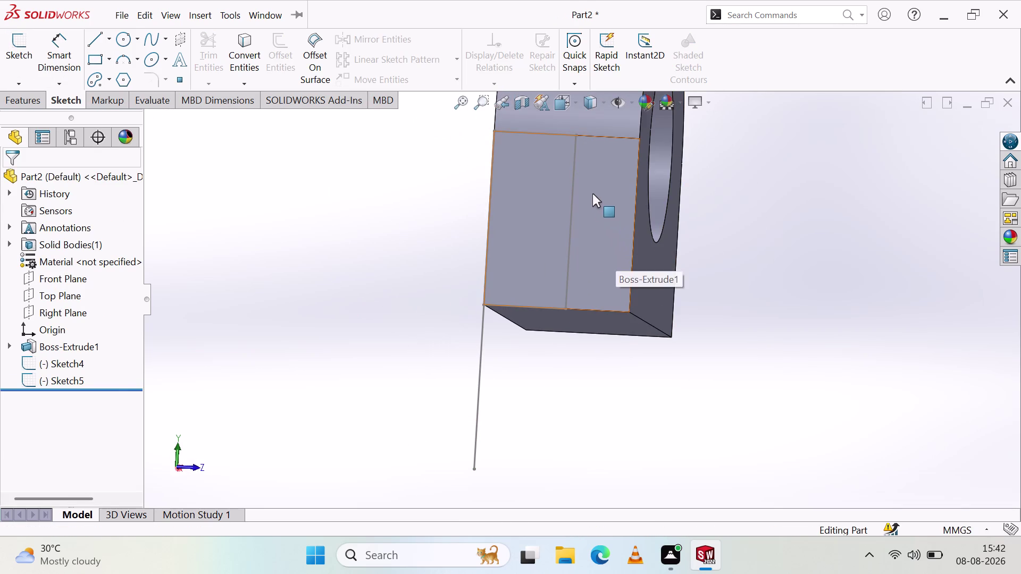
middle_drag(571, 207, 535, 219)
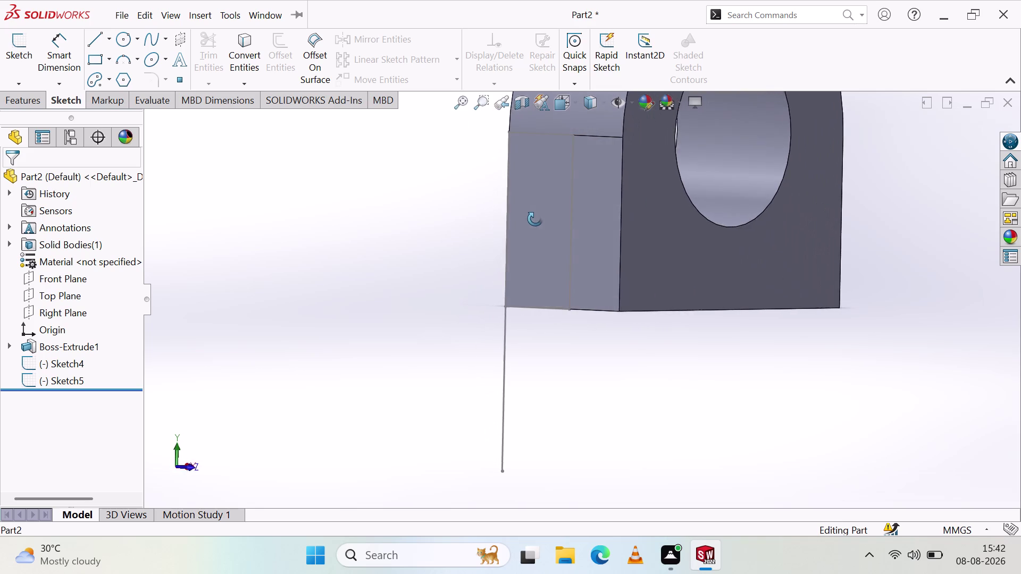
middle_drag(536, 219, 515, 223)
click(195, 463)
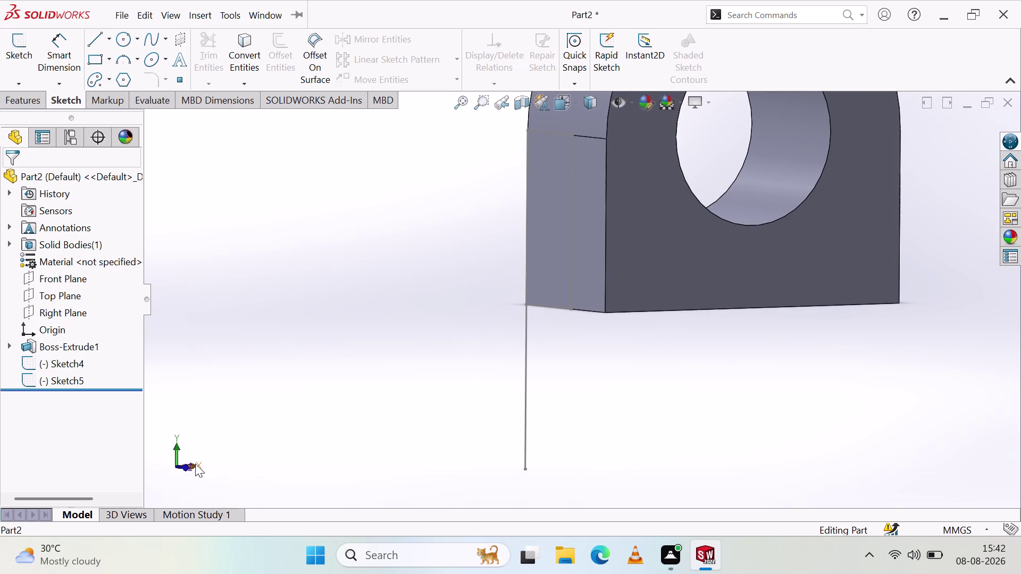
click(164, 464)
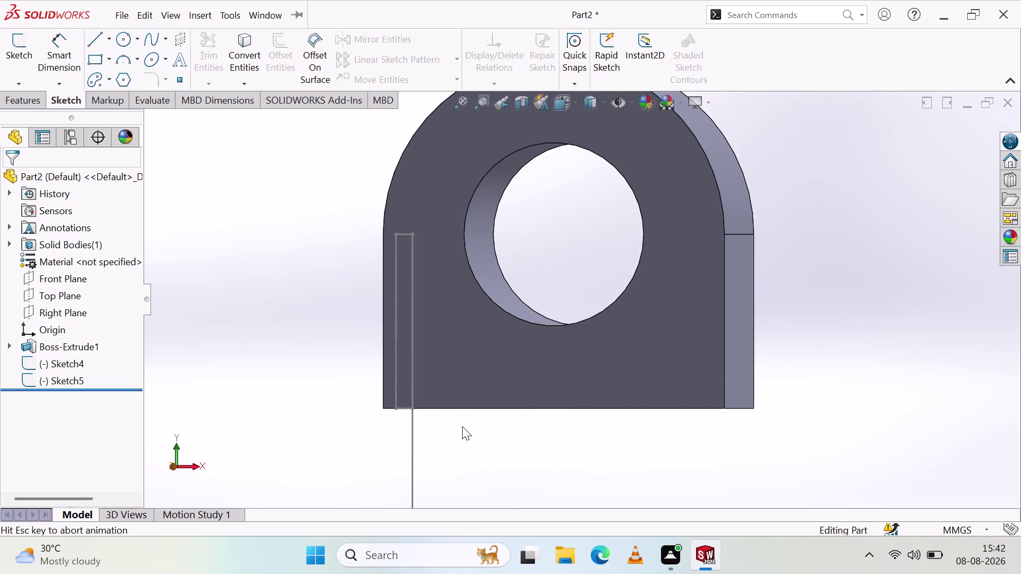
middle_drag(429, 349, 471, 351)
scroll(down, 3)
scroll(up, 3)
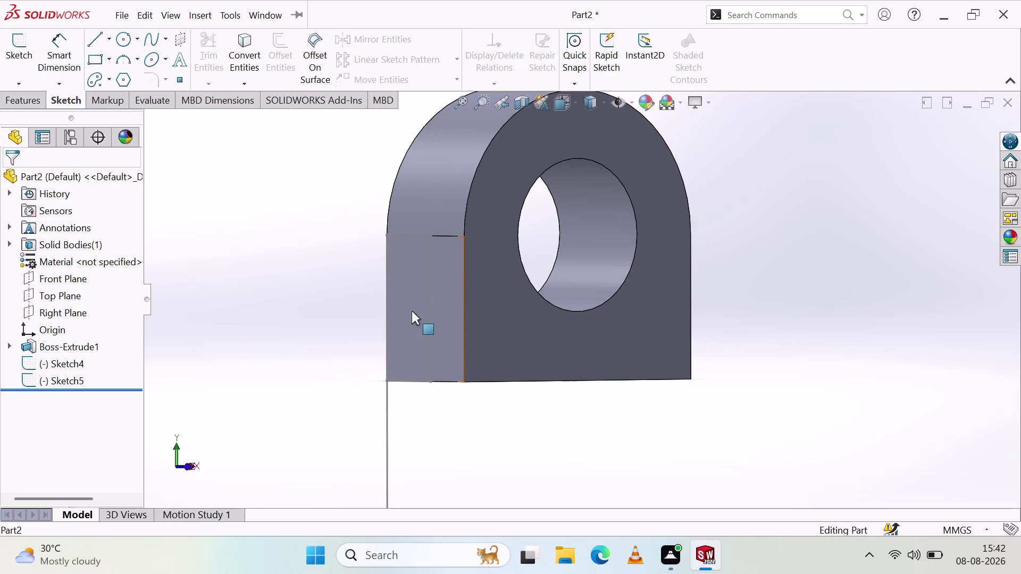
middle_drag(415, 314, 433, 317)
scroll(up, 3)
scroll(down, 3)
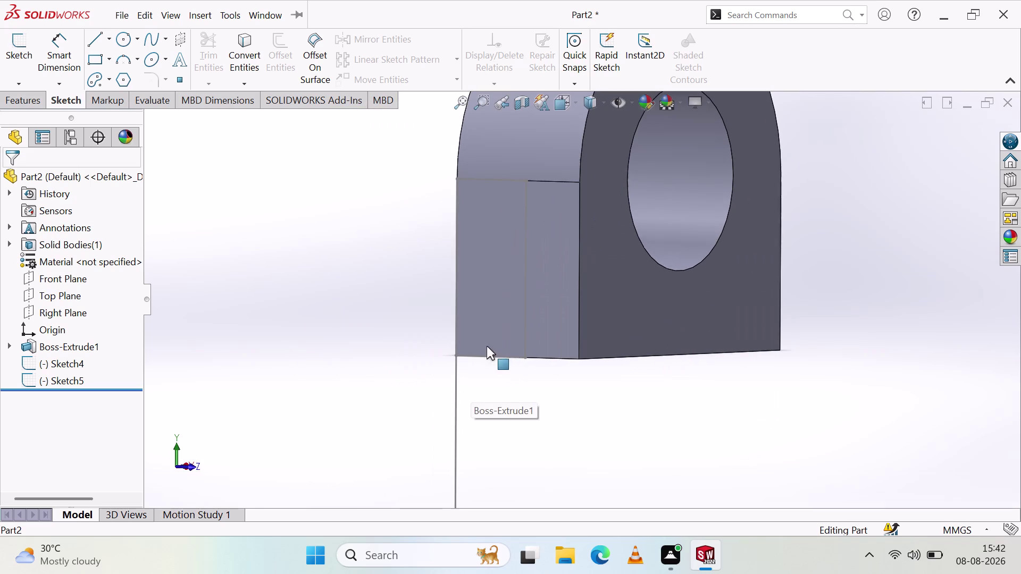
click(501, 274)
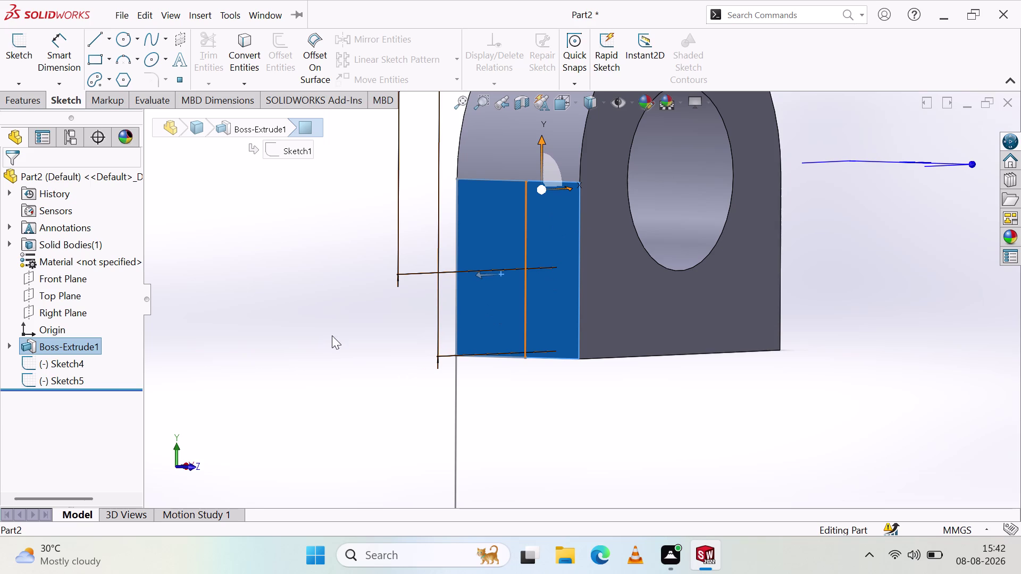
key(Escape)
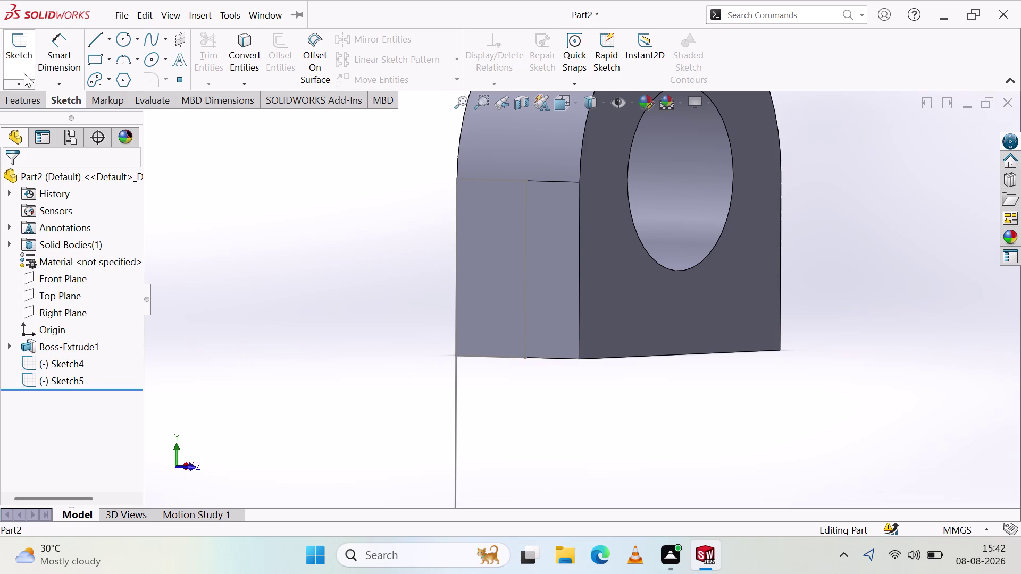
Back out of a new sketch and bring up the feature-building tools.
click(18, 65)
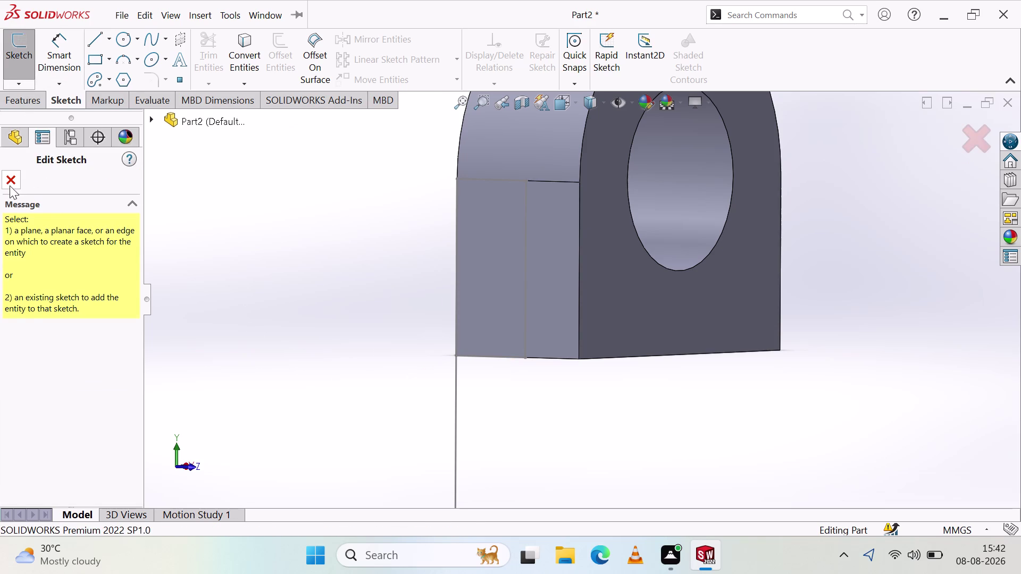
click(8, 177)
click(19, 97)
click(21, 99)
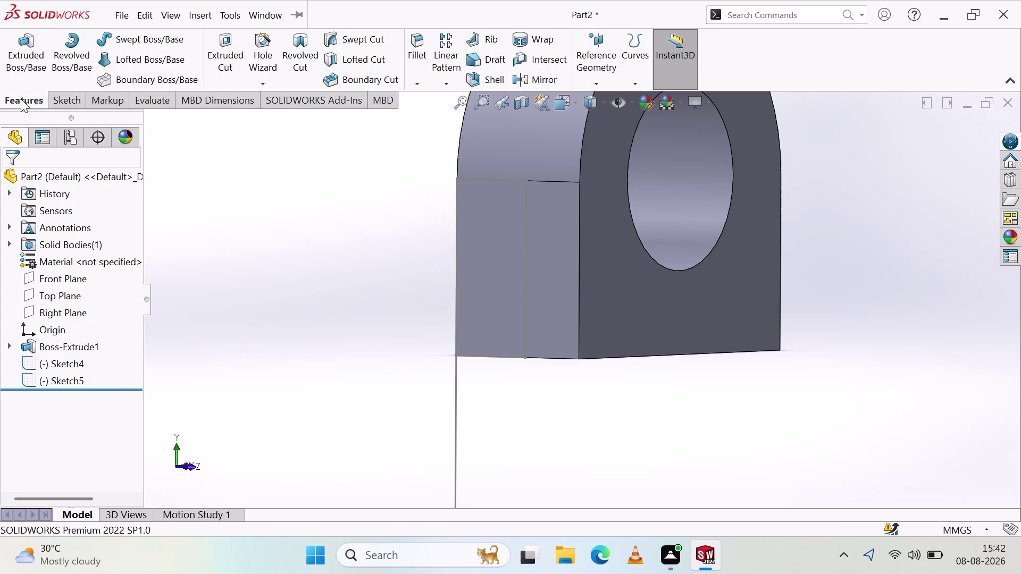
click(39, 63)
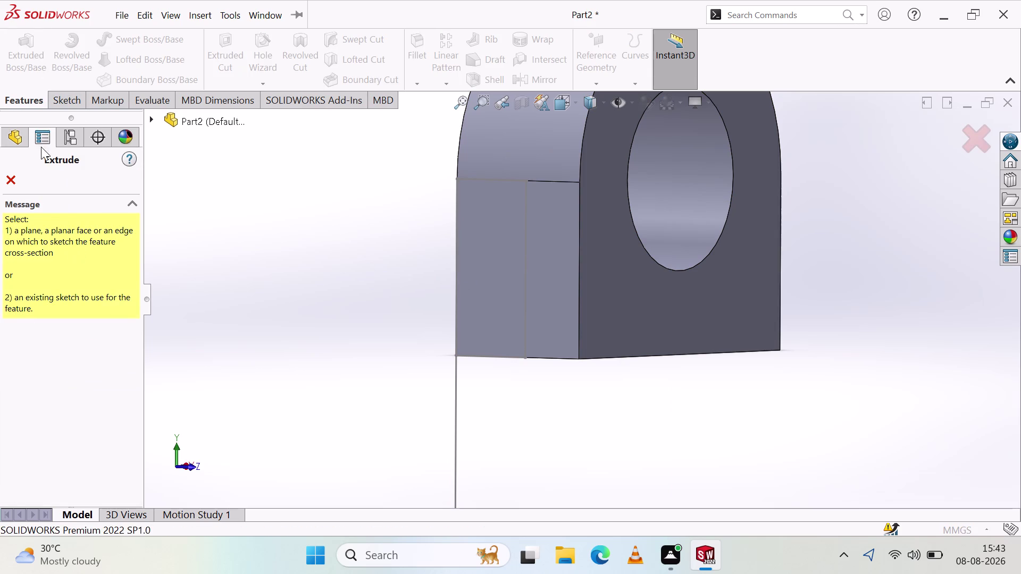
click(5, 182)
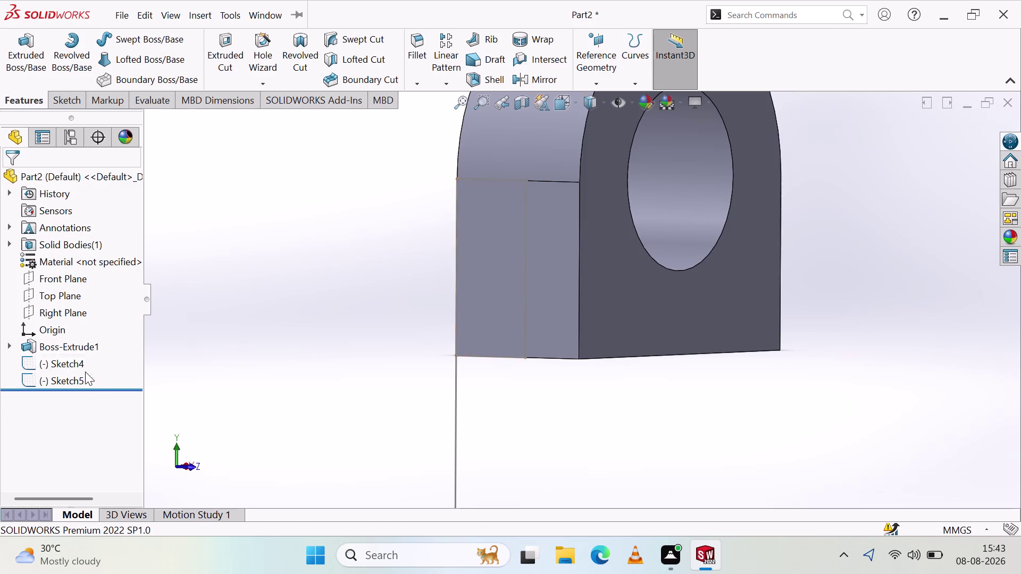
Extrude Sketch4's 74 mm vertical line as a 10 mm thin-wall boss, previewed 32 mm deep.
click(76, 378)
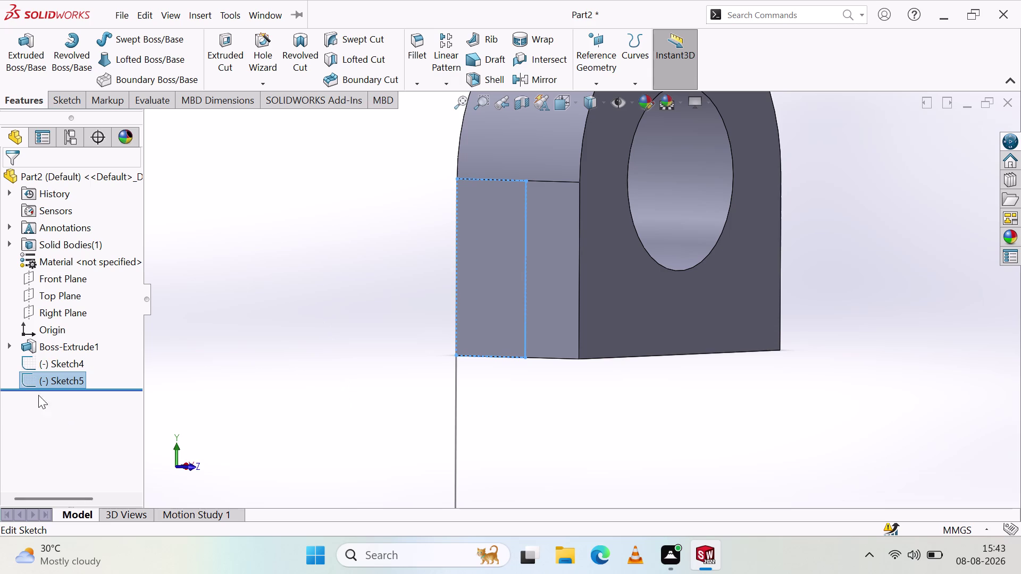
click(55, 358)
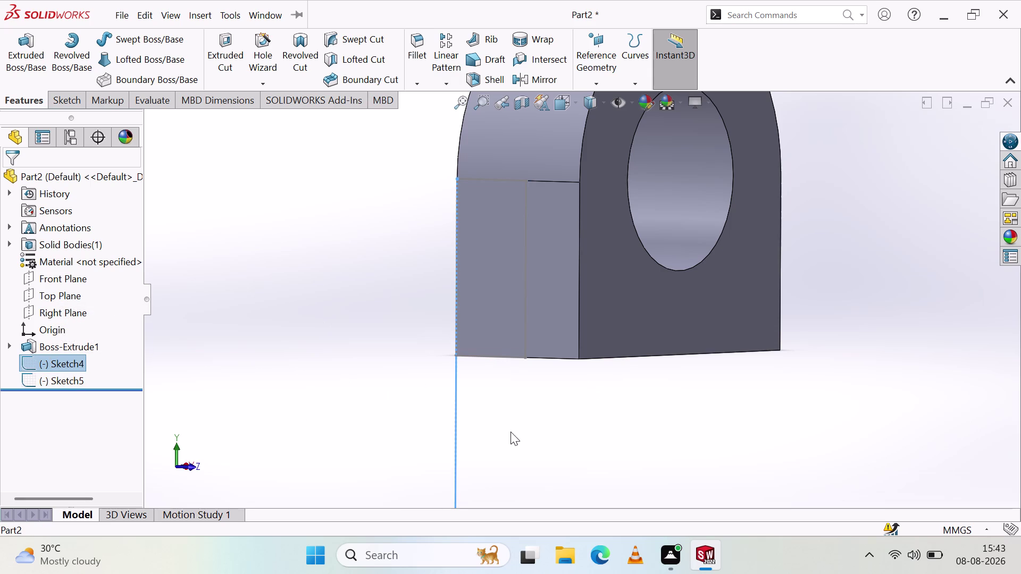
key(Escape)
click(17, 58)
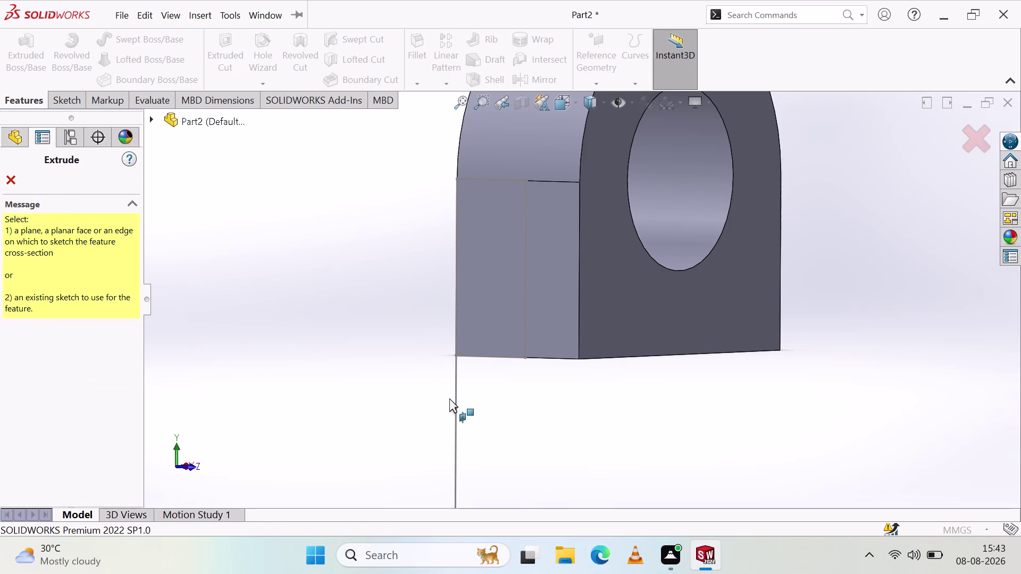
click(454, 398)
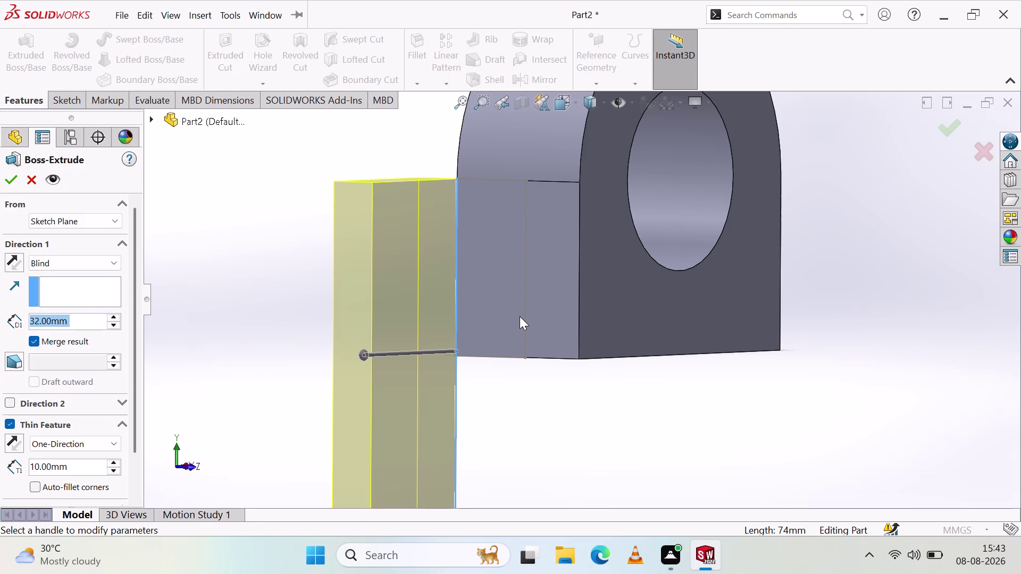
Inspect the thin-wall preview from front, angled, hole-side and edge-on views.
click(524, 314)
click(507, 260)
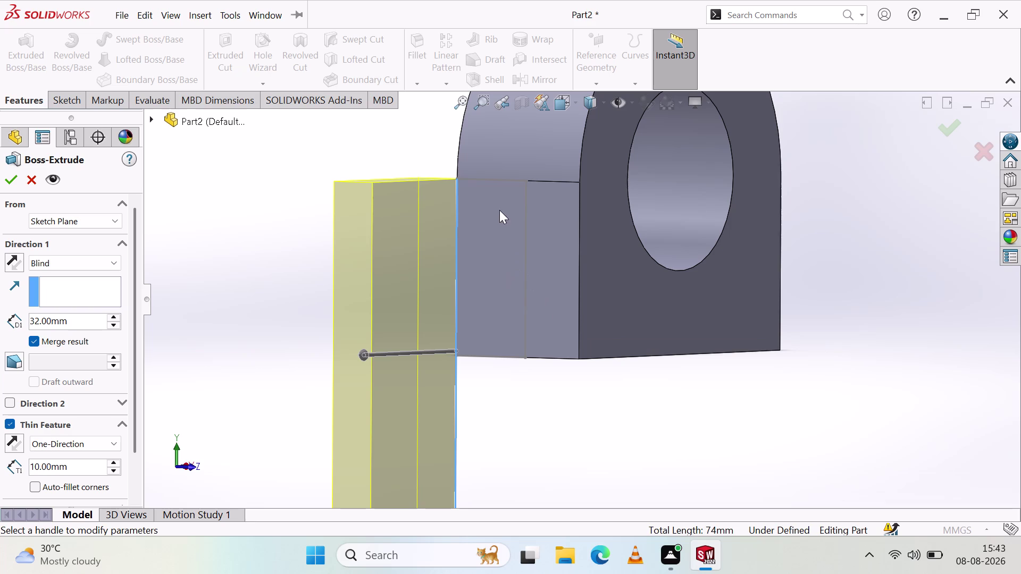
click(499, 178)
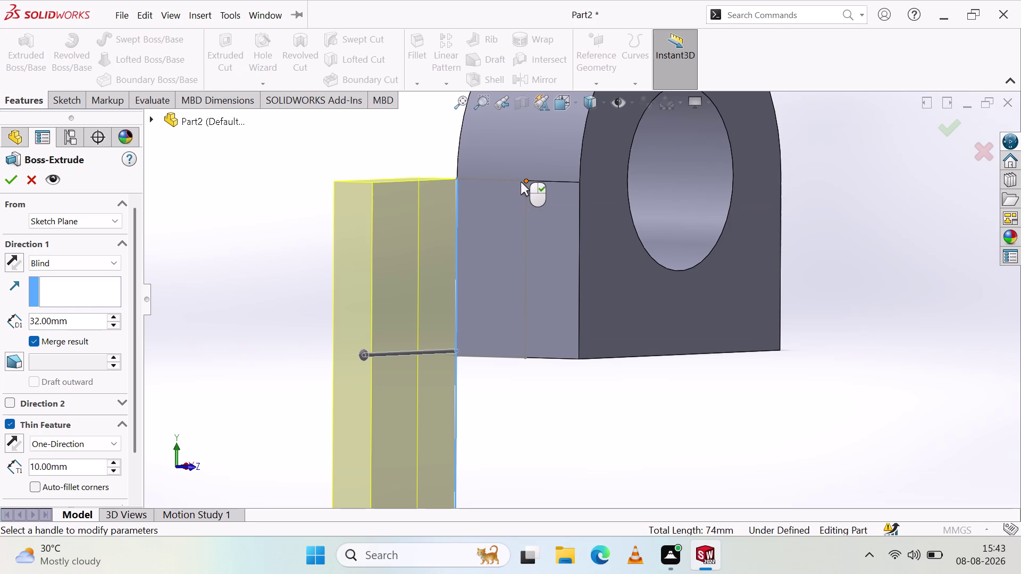
click(526, 180)
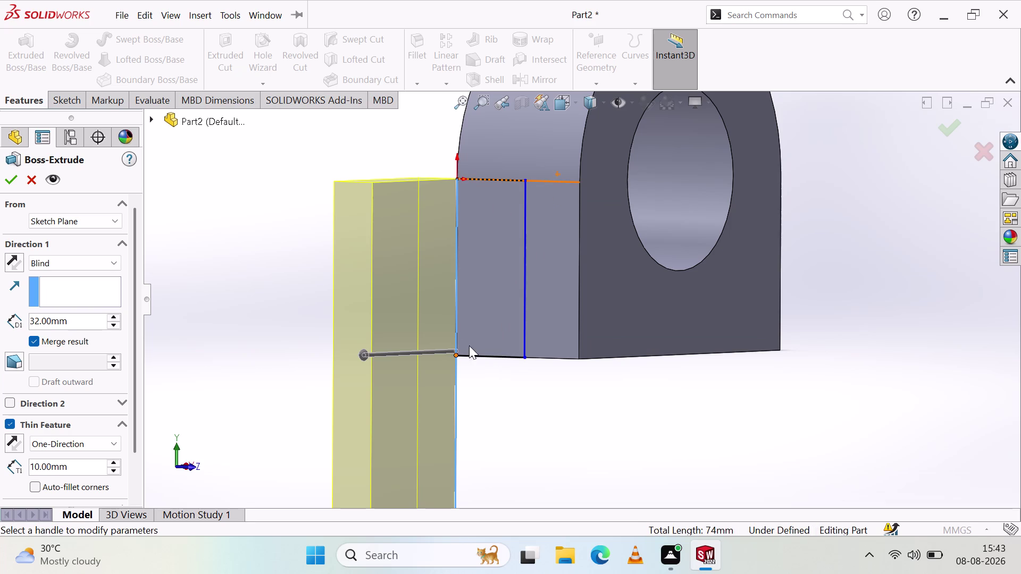
middle_drag(394, 335, 407, 323)
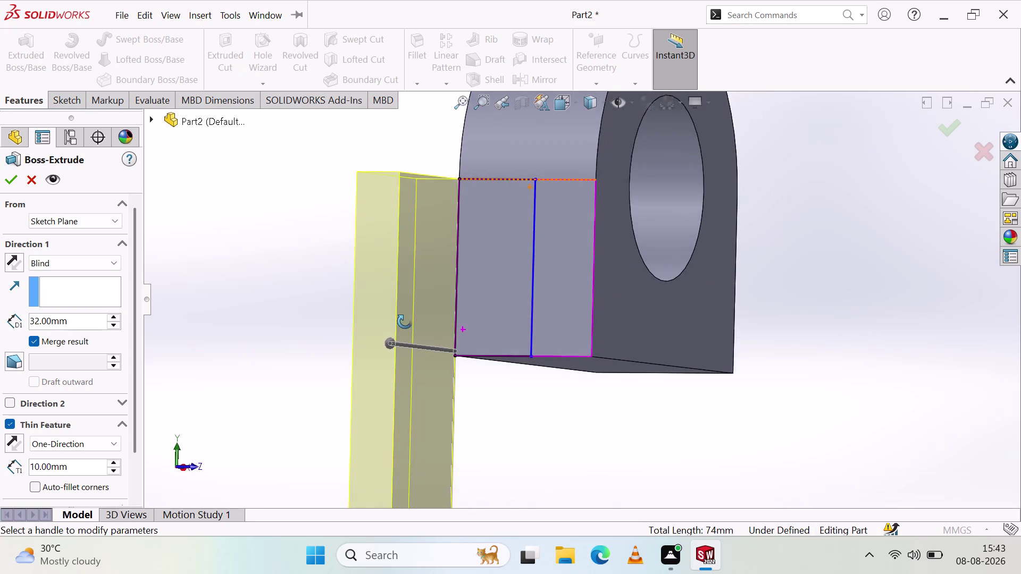
middle_drag(408, 323, 373, 345)
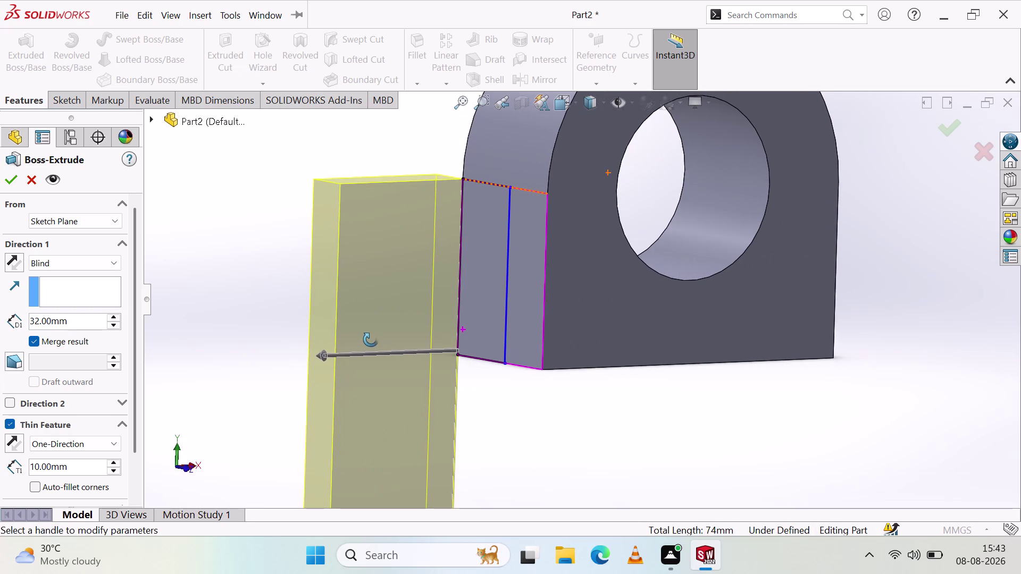
middle_drag(373, 345, 370, 339)
scroll(down, 3)
scroll(up, 3)
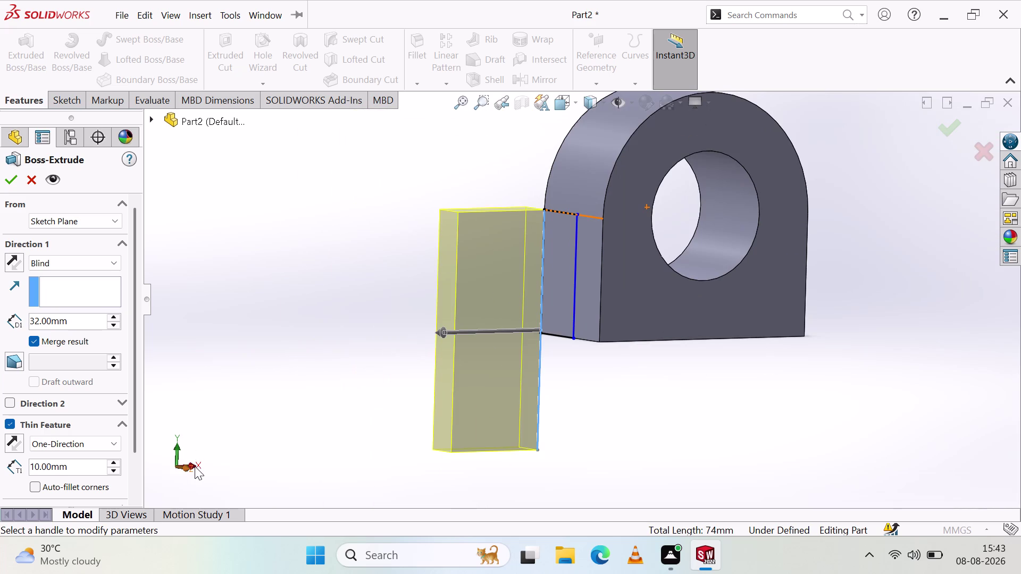
click(194, 467)
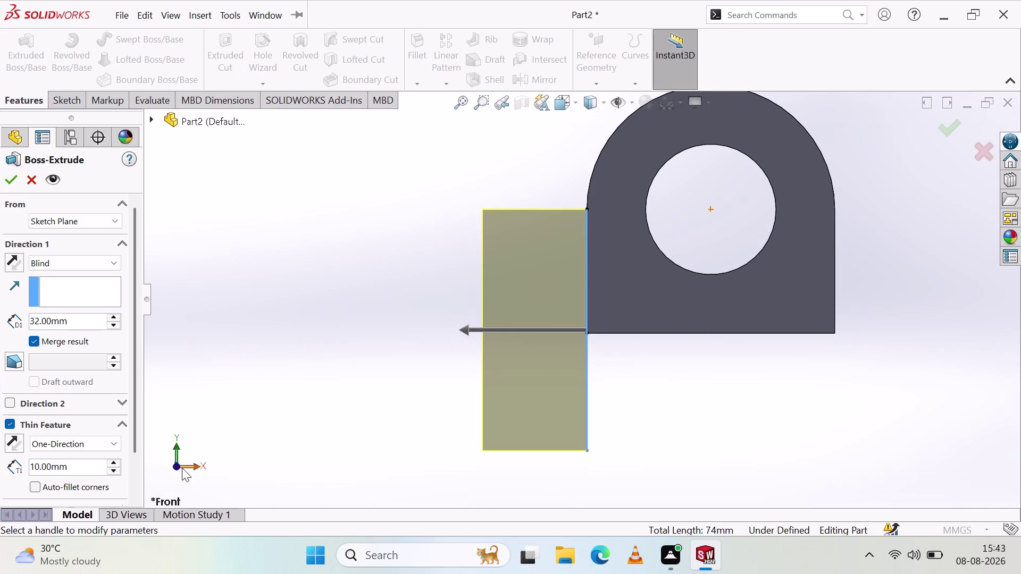
middle_drag(327, 347, 397, 350)
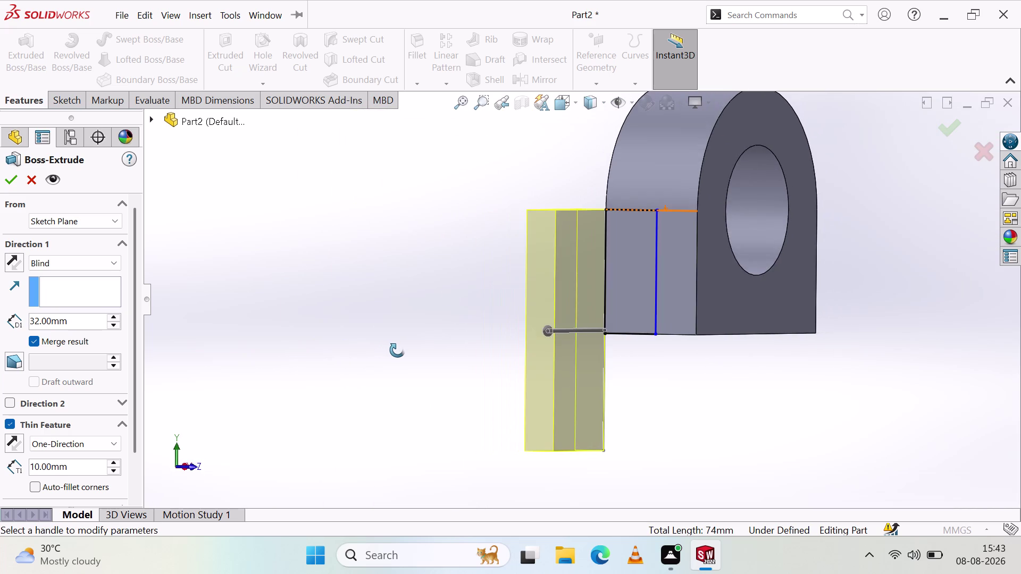
middle_drag(397, 351, 405, 355)
click(14, 259)
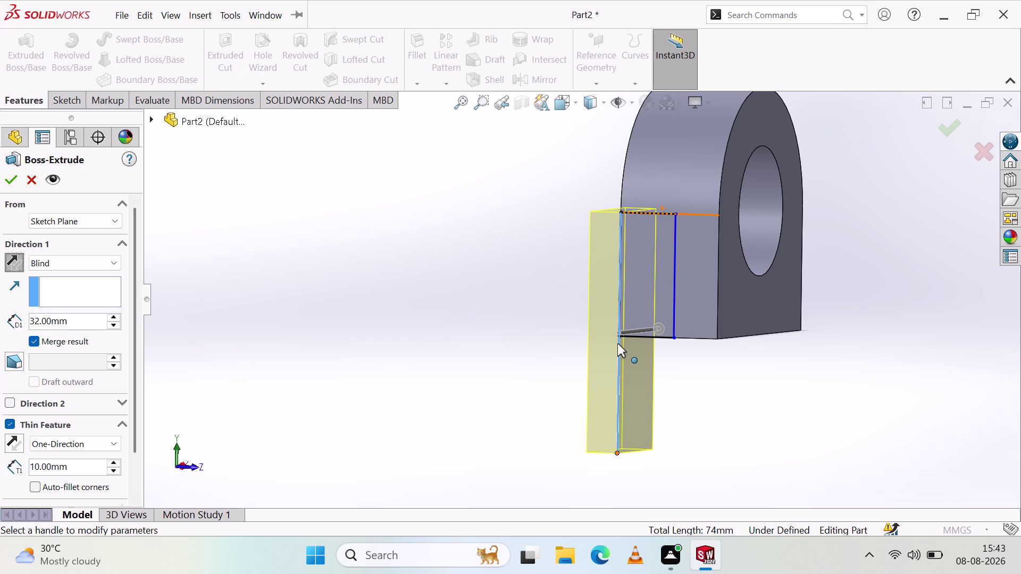
middle_drag(623, 341, 564, 341)
click(13, 261)
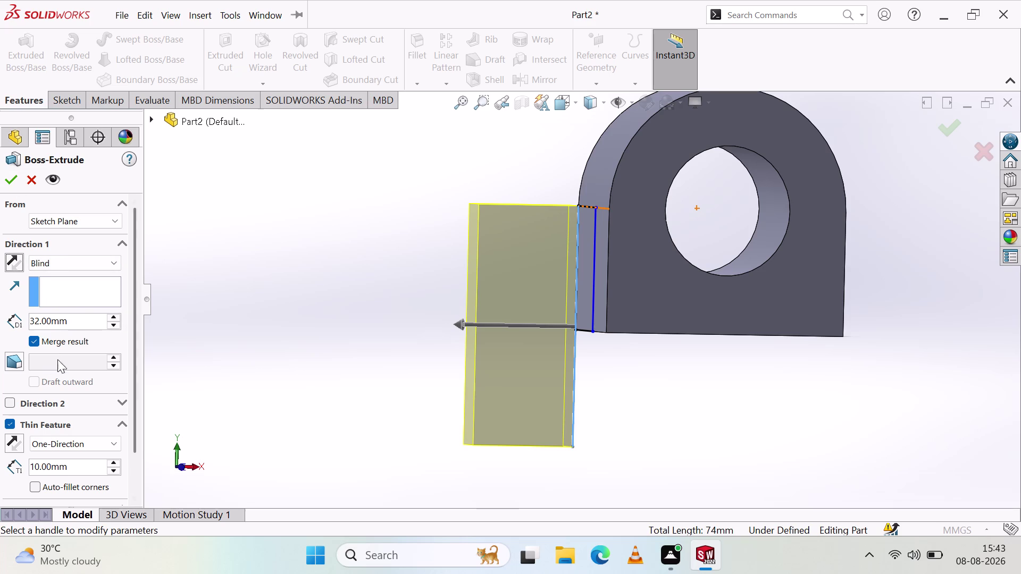
Change options in the Boss-Extrude property panel.
click(113, 354)
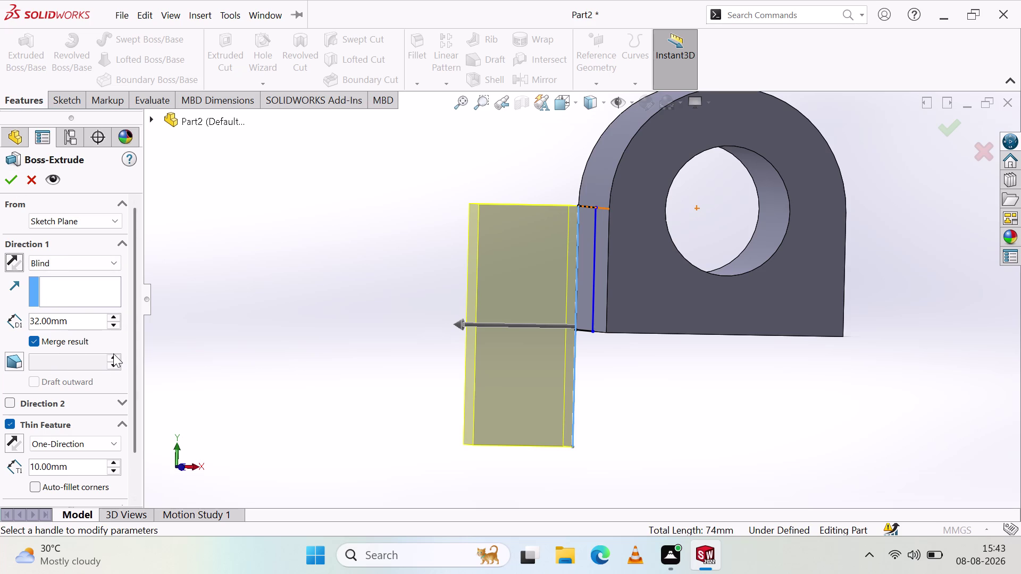
click(114, 353)
double_click(115, 364)
click(91, 360)
click(34, 379)
Start the thin extrusion at an 18 mm offset from the sketch plane.
click(85, 221)
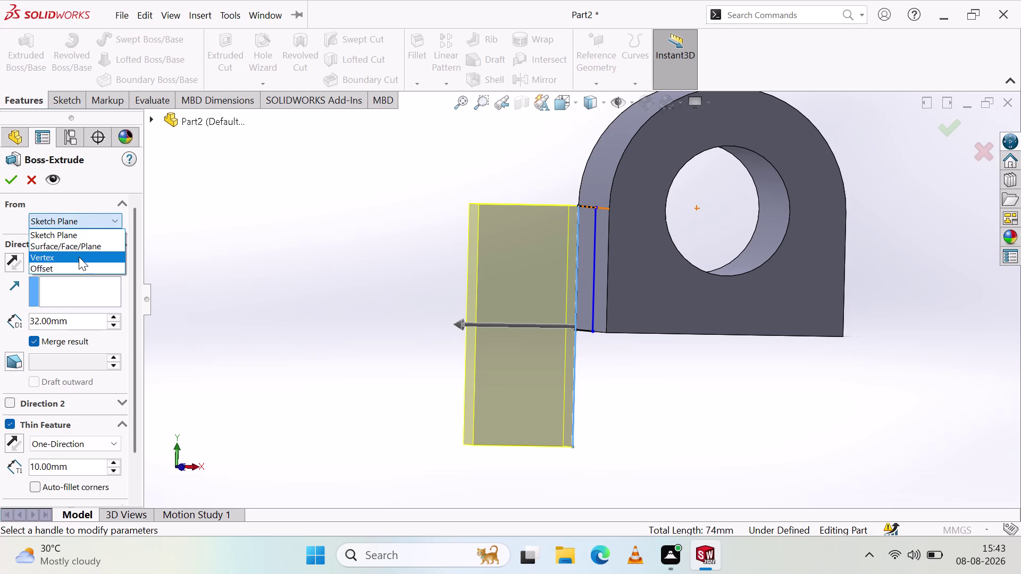
click(73, 268)
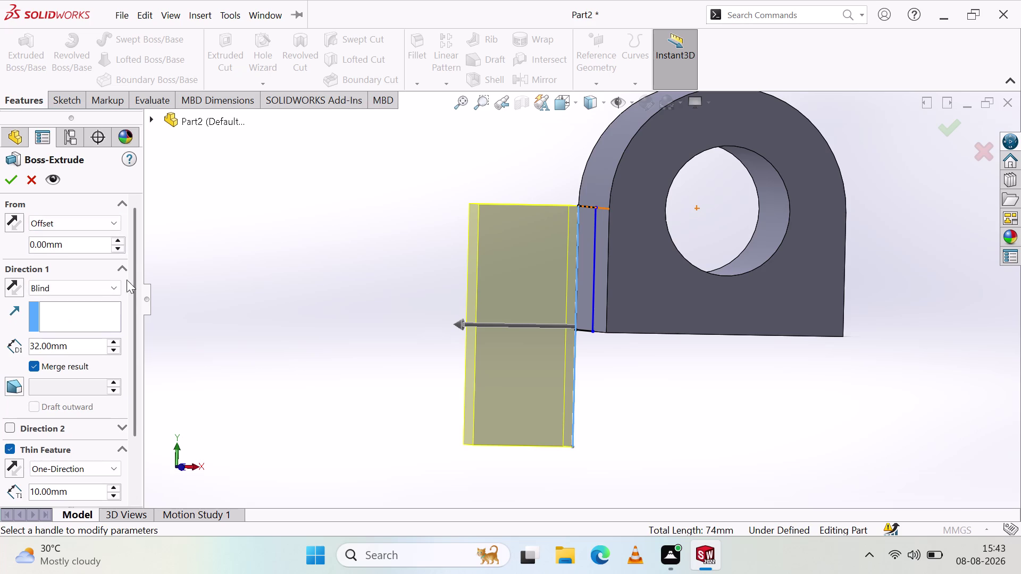
middle_drag(245, 282, 315, 299)
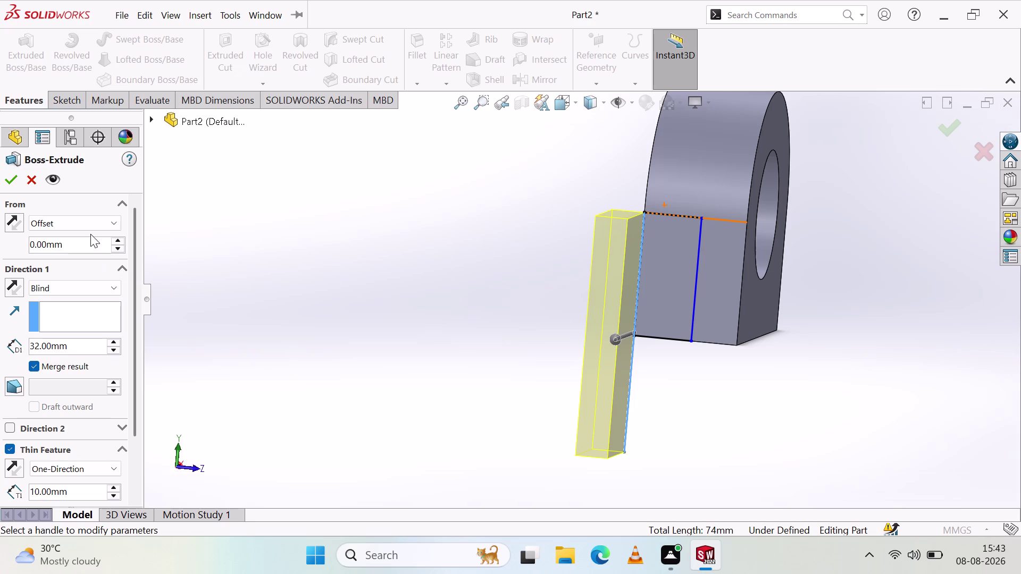
click(92, 247)
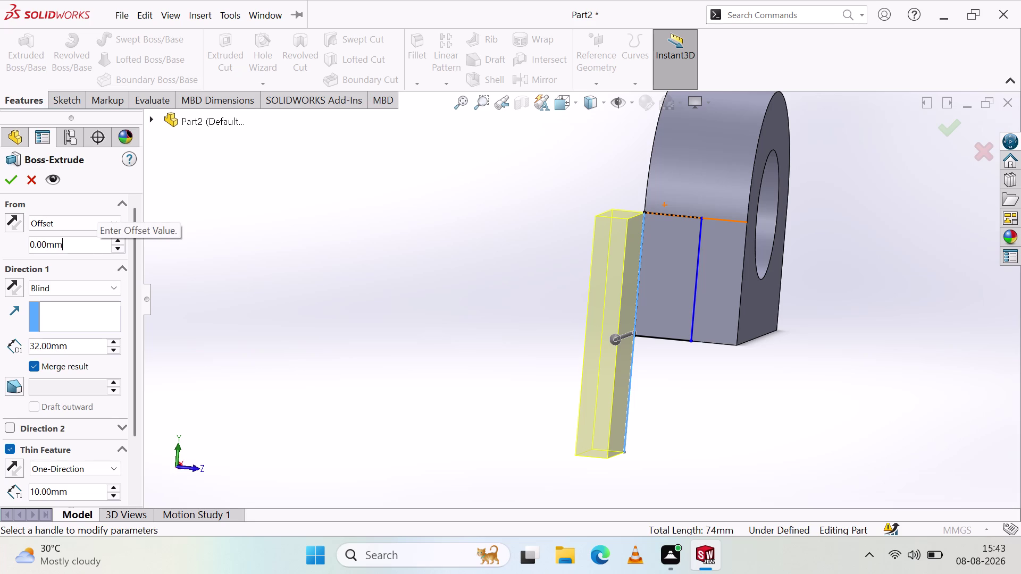
key(BackSpace)
key(BackSpace)
key(BackSpace)
key(1)
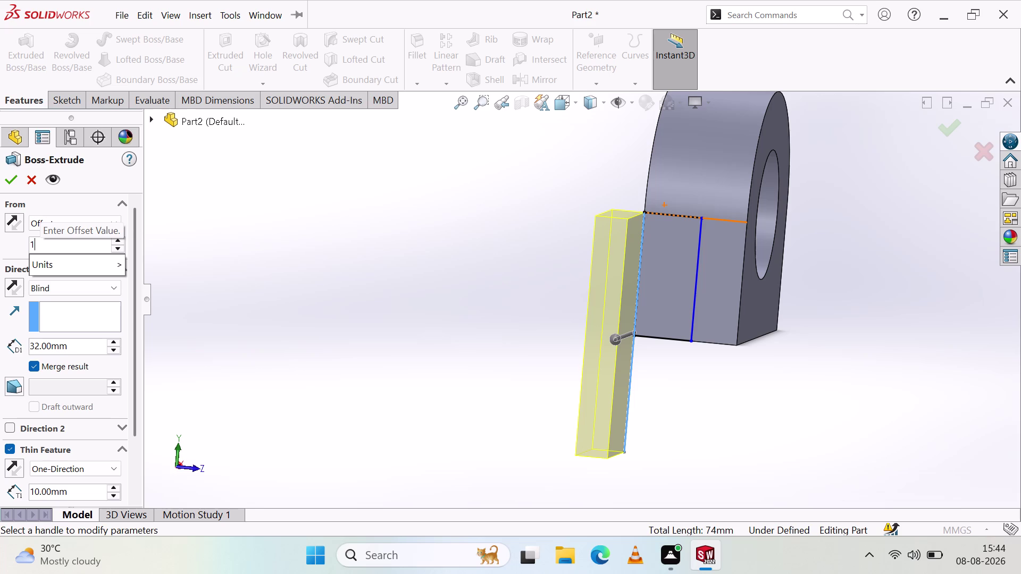
key(8)
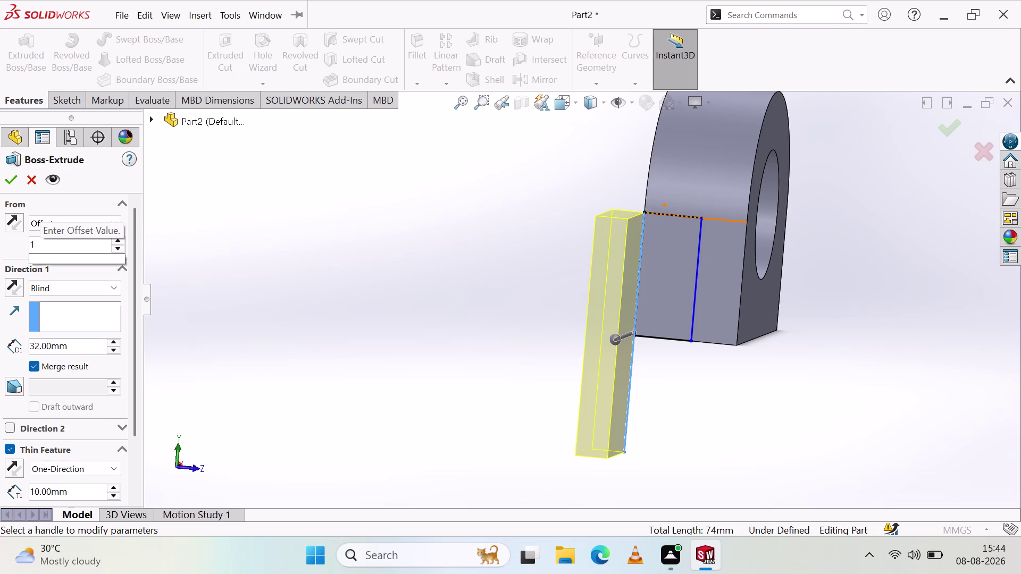
click(309, 274)
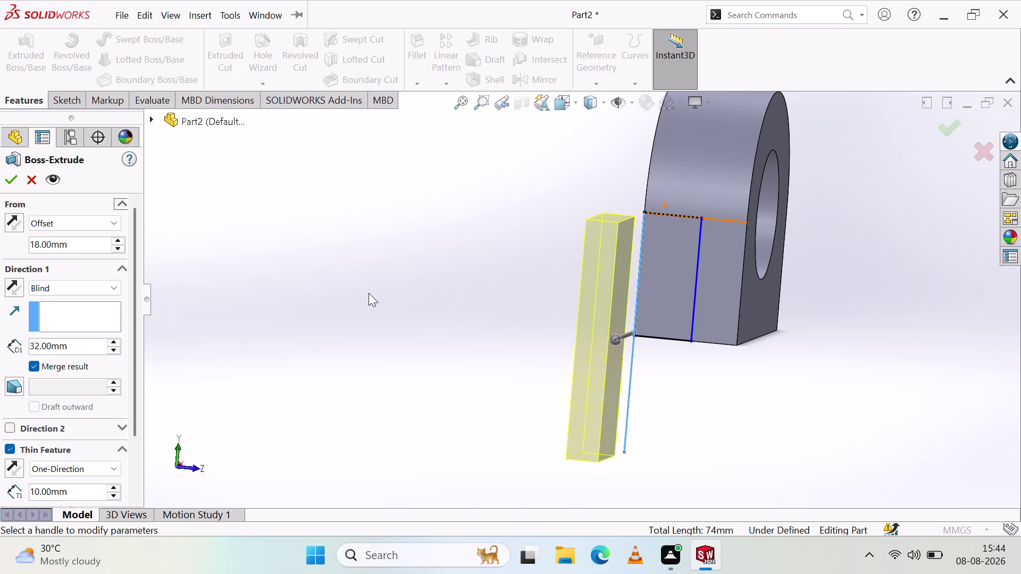
Keep the Offset start, drag the depth toward 221 mm, then cancel the extrusion.
click(107, 224)
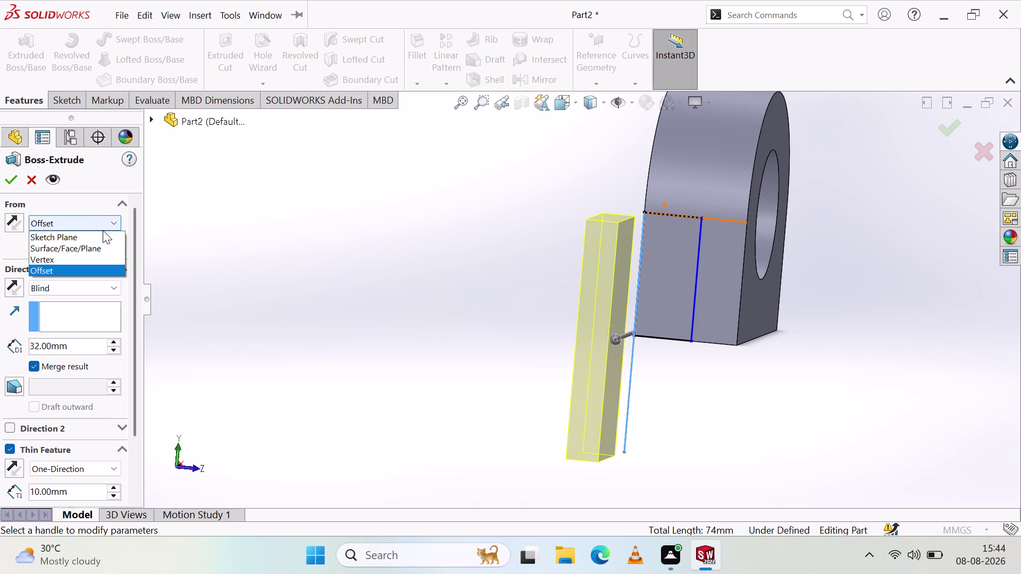
click(16, 218)
click(13, 222)
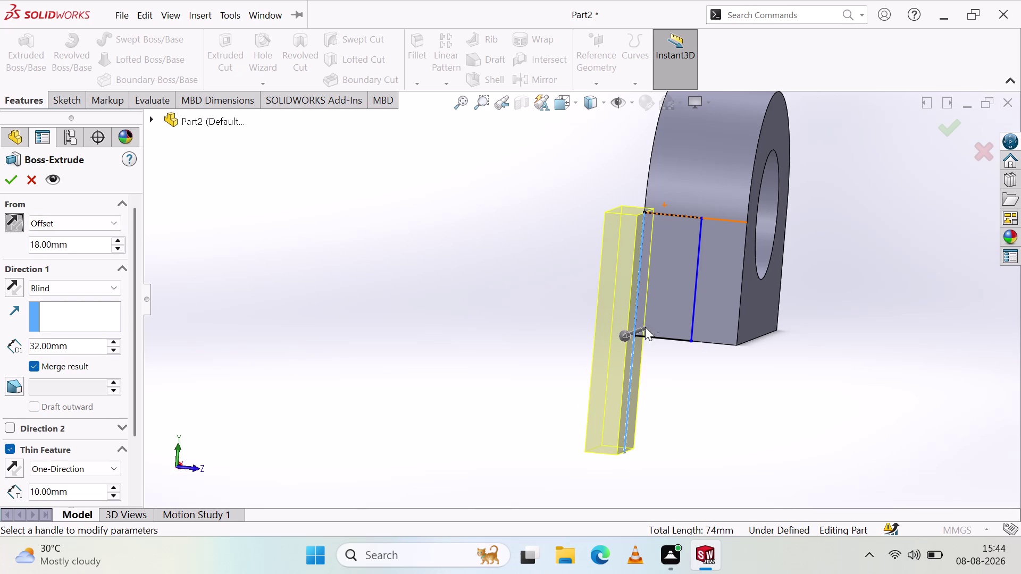
click(622, 336)
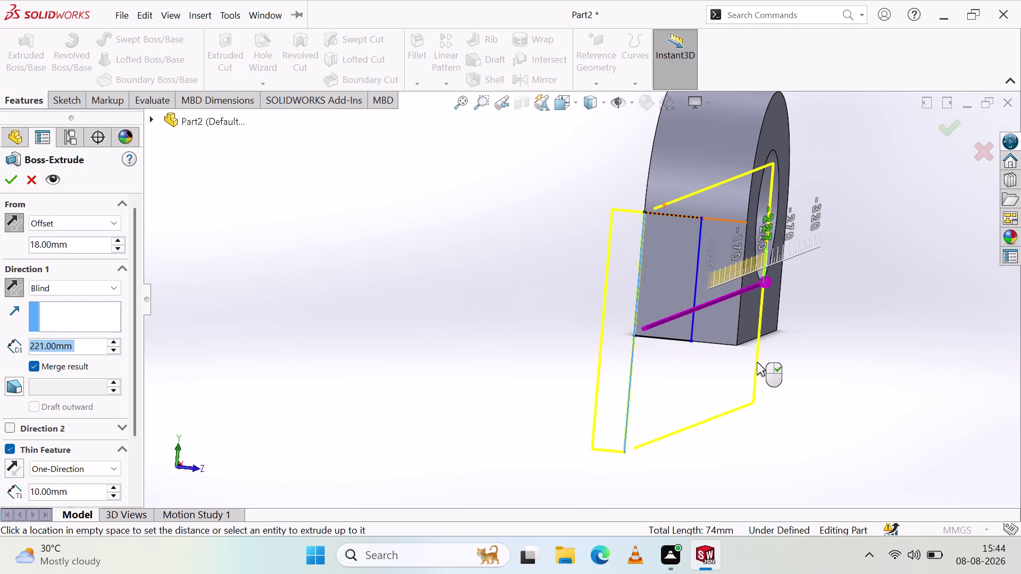
key(Escape)
key(Escape)
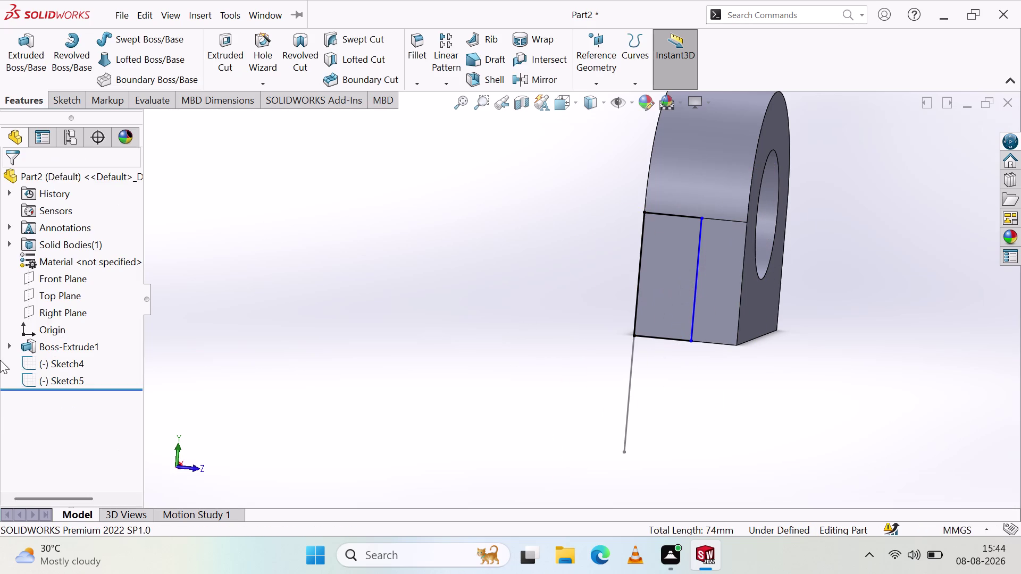
Start a boss extrusion of Sketch5's rectangle instead of Sketch4's line.
click(9, 44)
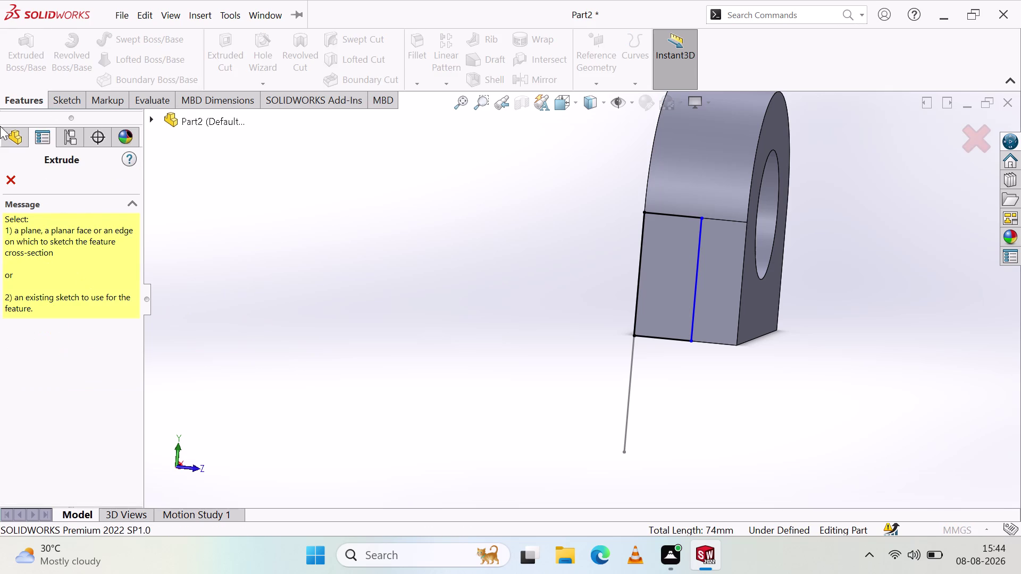
click(12, 176)
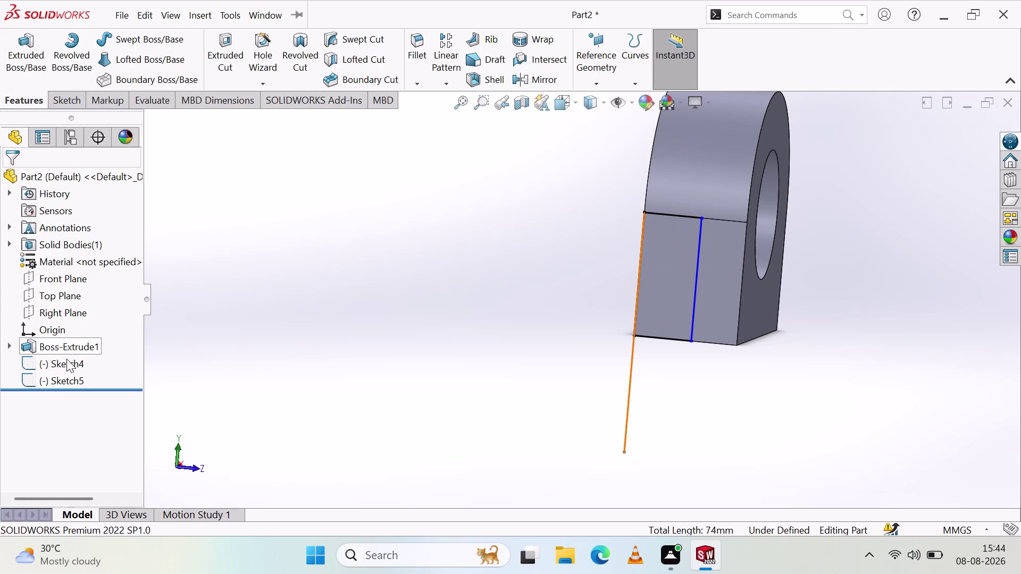
click(70, 361)
click(59, 378)
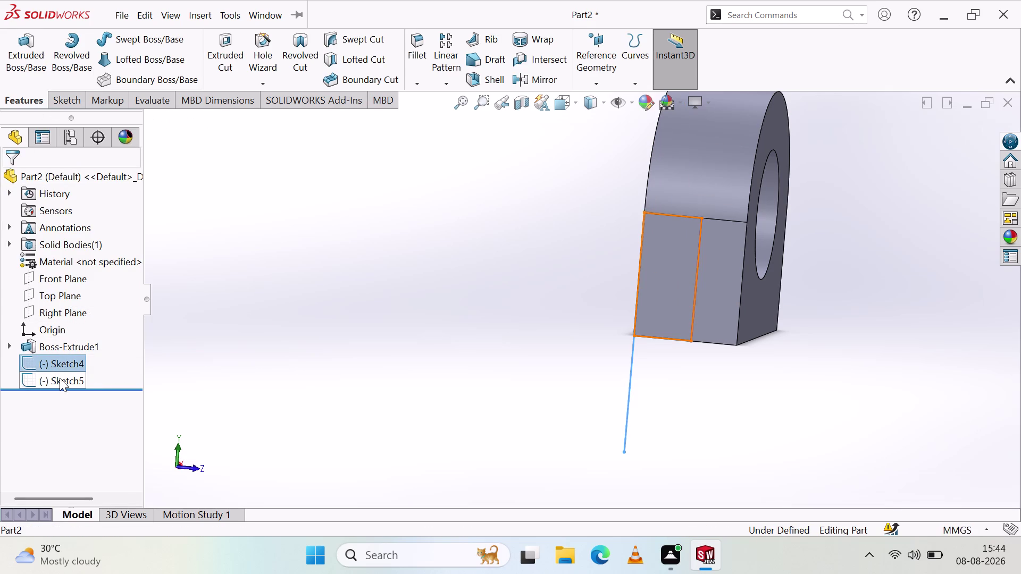
click(20, 75)
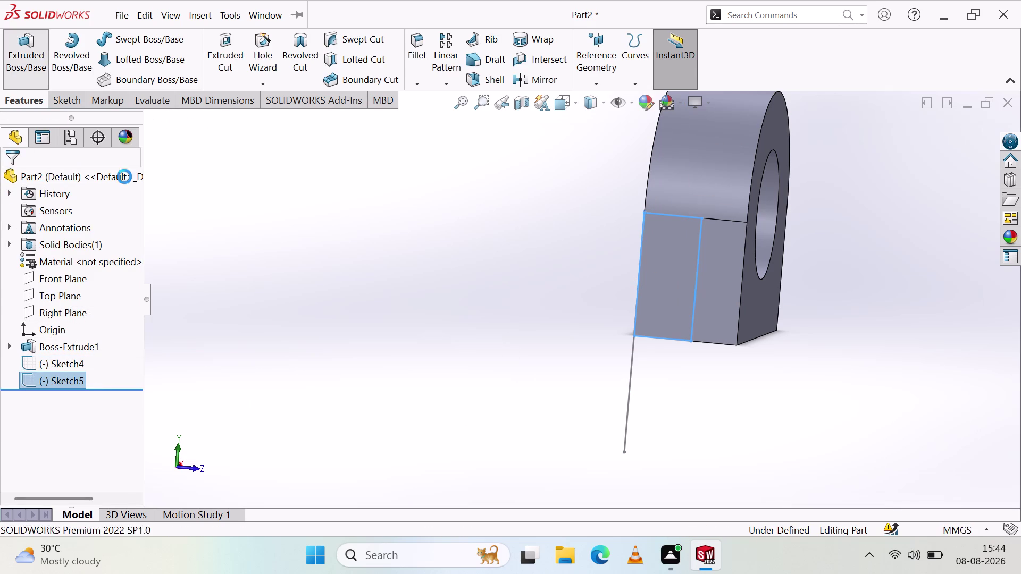
Orbit around the 32 mm block preview, then cancel it unapplied.
middle_drag(624, 344, 615, 346)
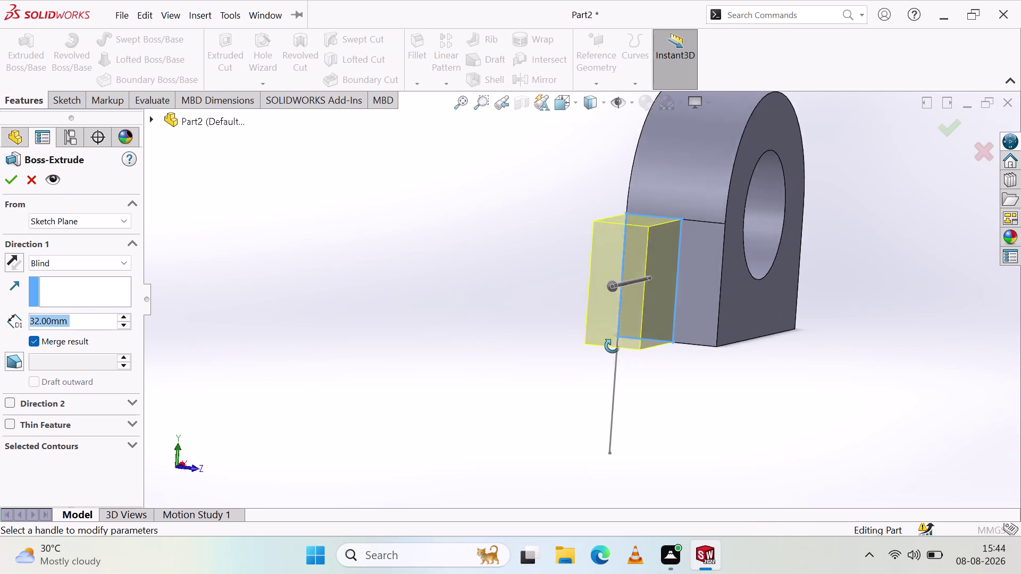
middle_drag(614, 346, 540, 333)
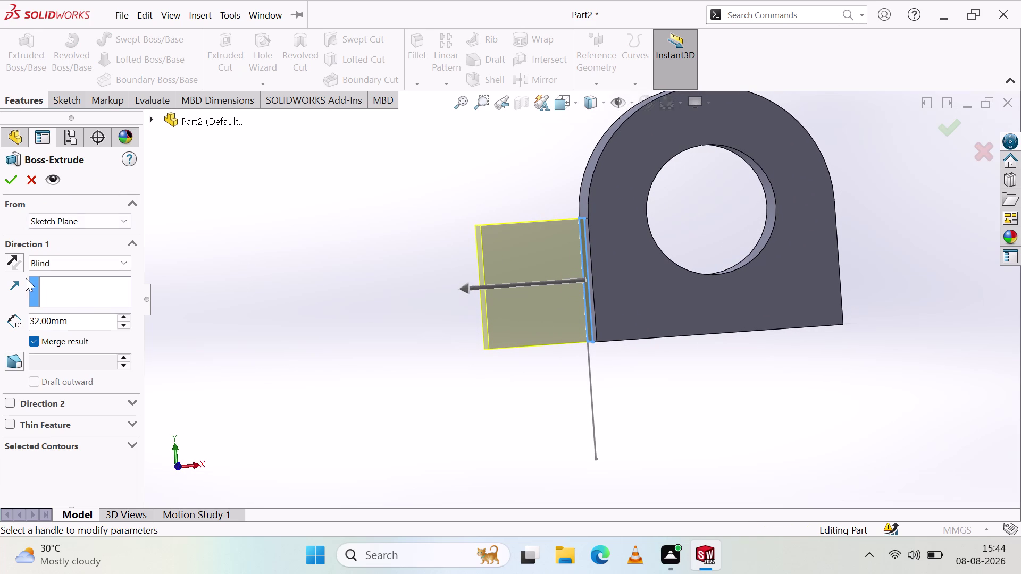
middle_drag(241, 299, 304, 300)
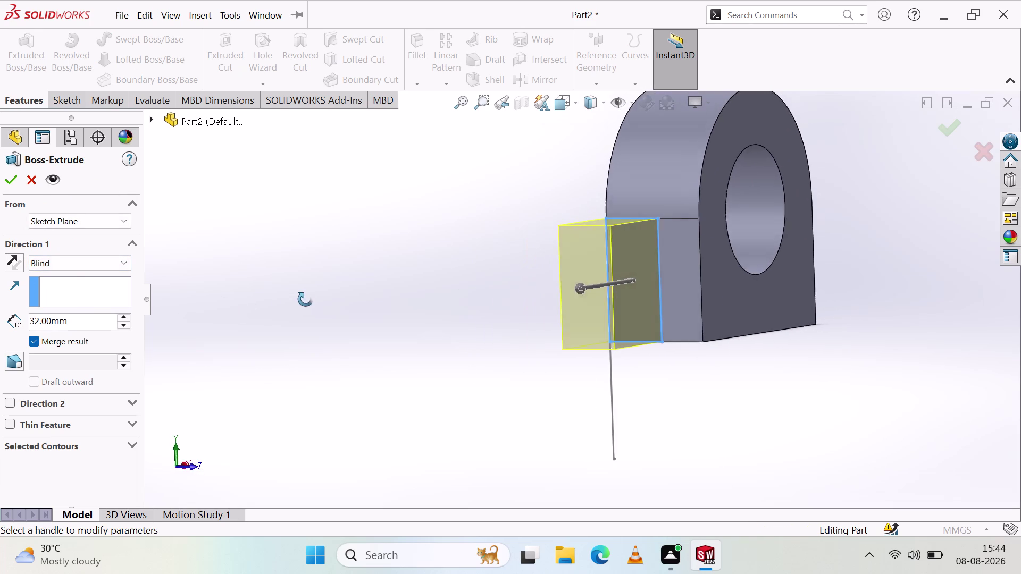
middle_drag(303, 299, 332, 306)
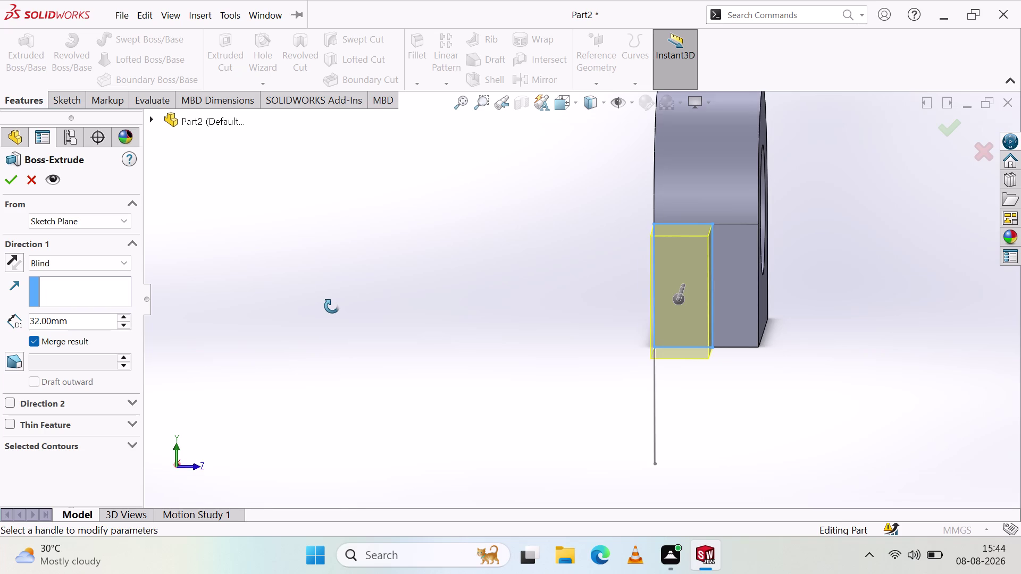
middle_drag(332, 307, 244, 292)
key(Escape)
key(Escape)
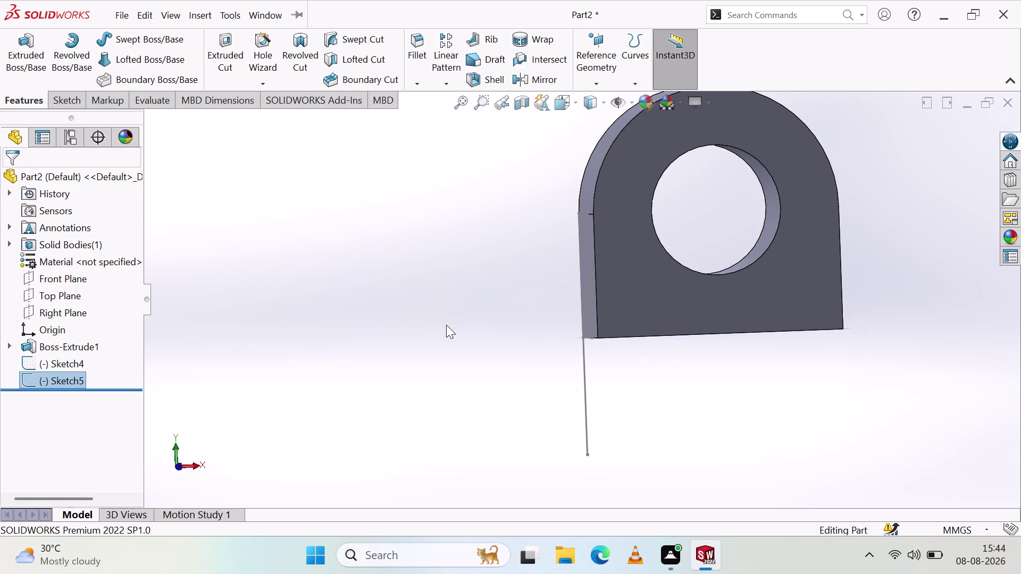
middle_drag(536, 333, 579, 349)
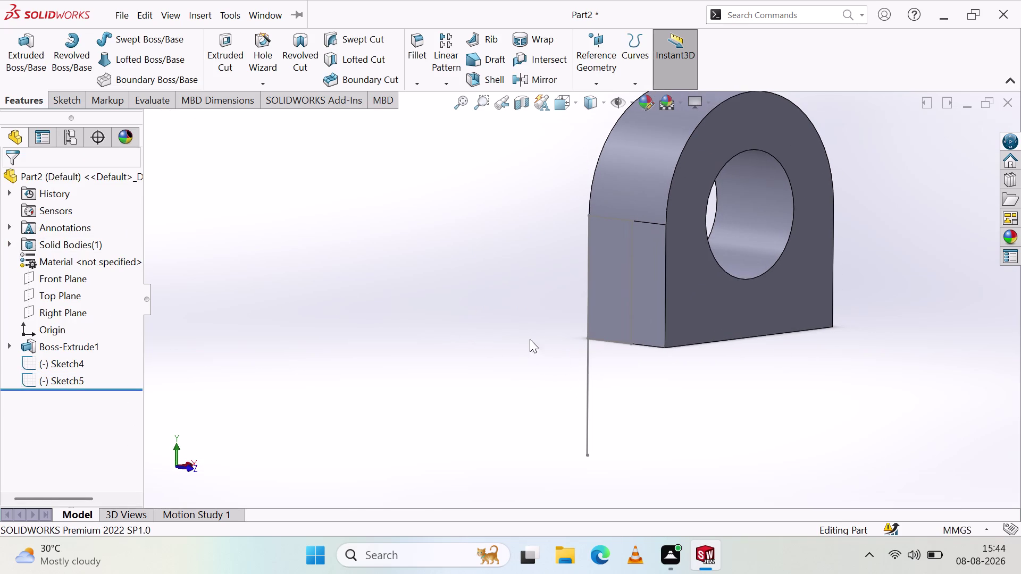
click(56, 99)
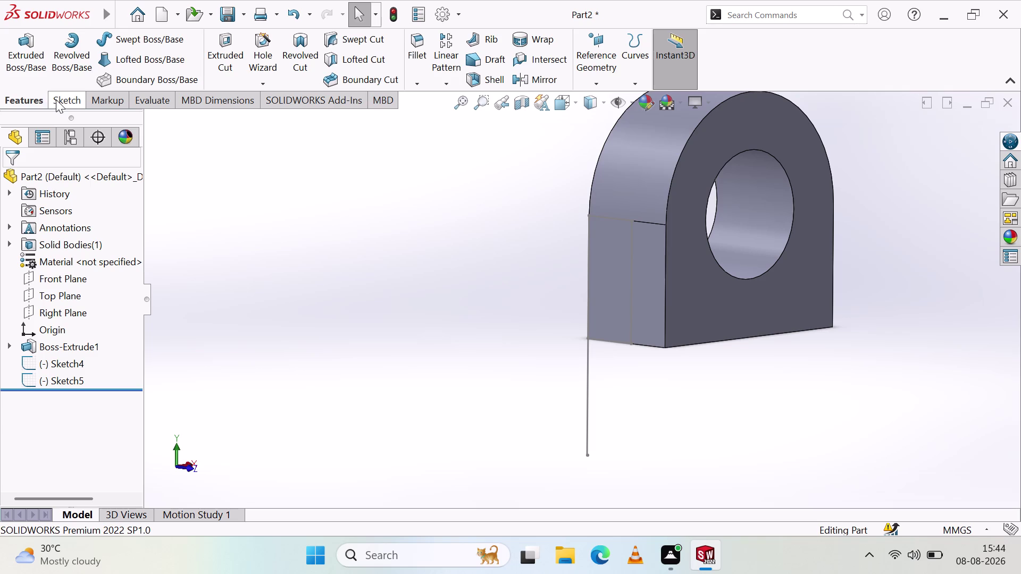
click(26, 47)
click(620, 278)
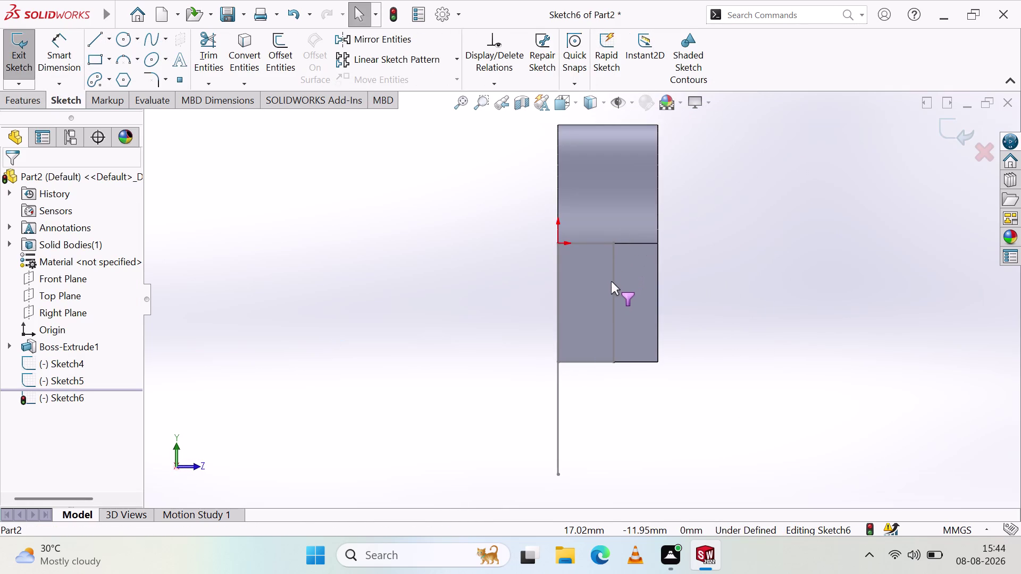
middle_drag(626, 265, 534, 263)
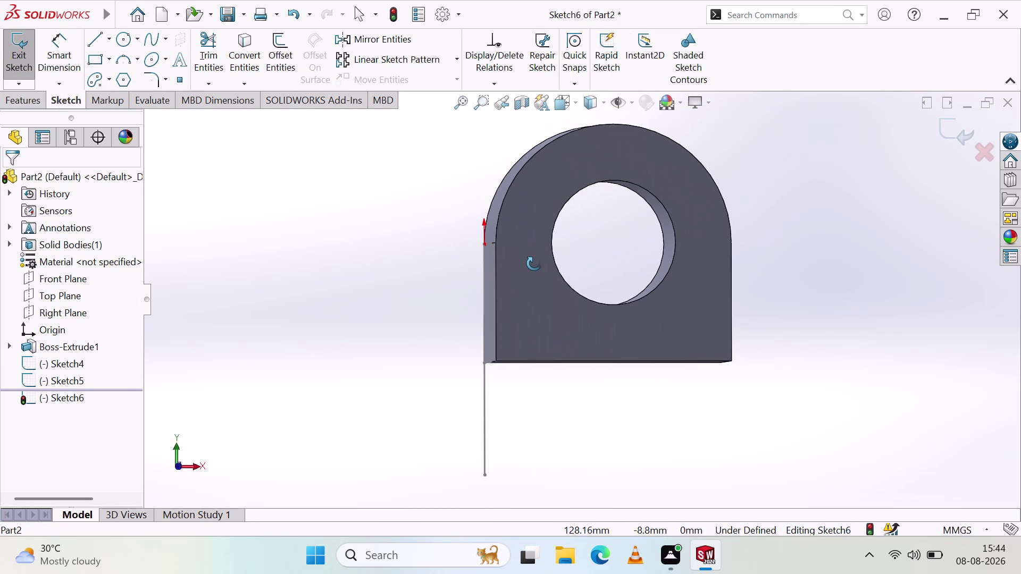
middle_drag(534, 264, 543, 274)
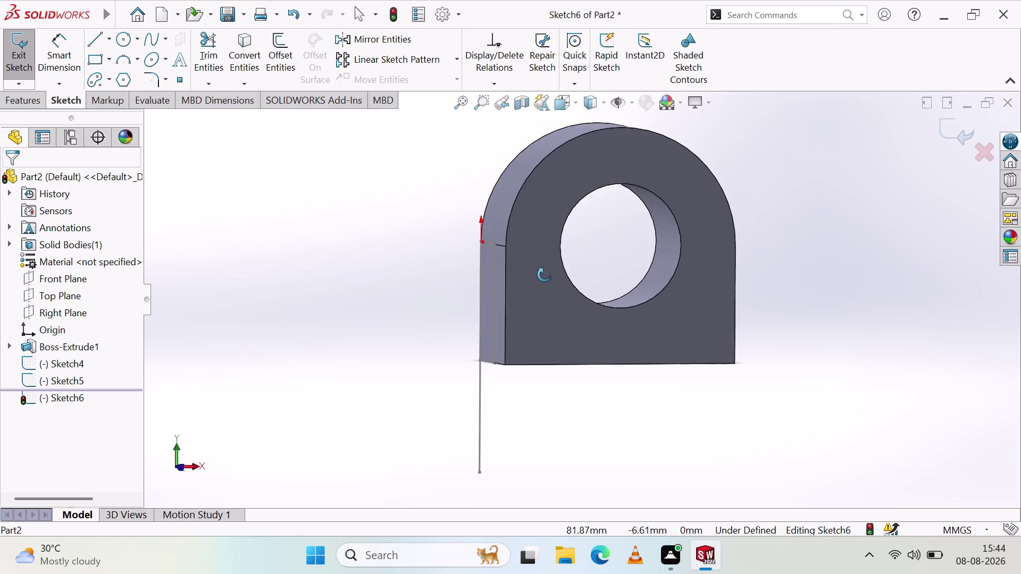
middle_drag(543, 274, 527, 271)
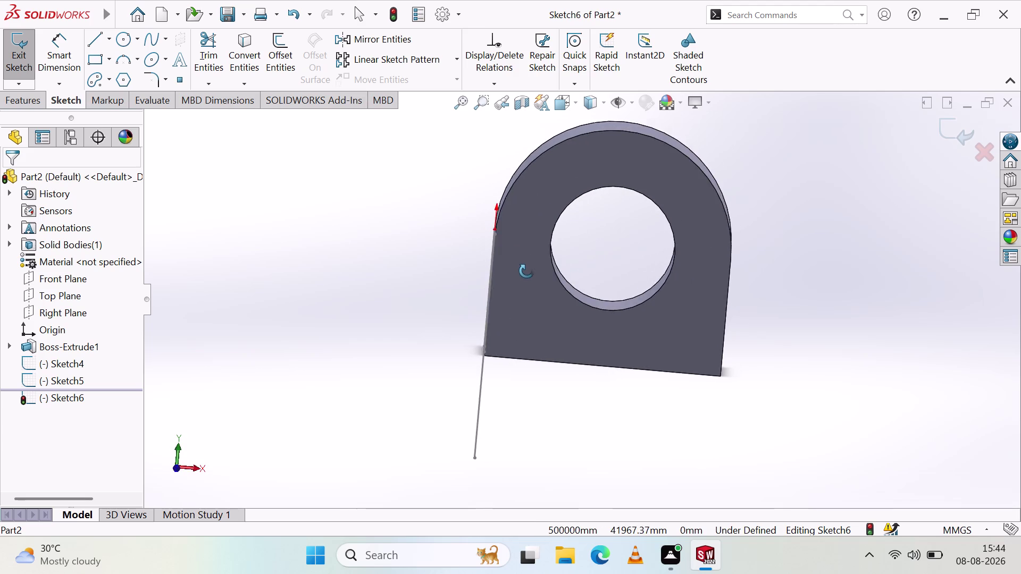
middle_drag(527, 271, 547, 235)
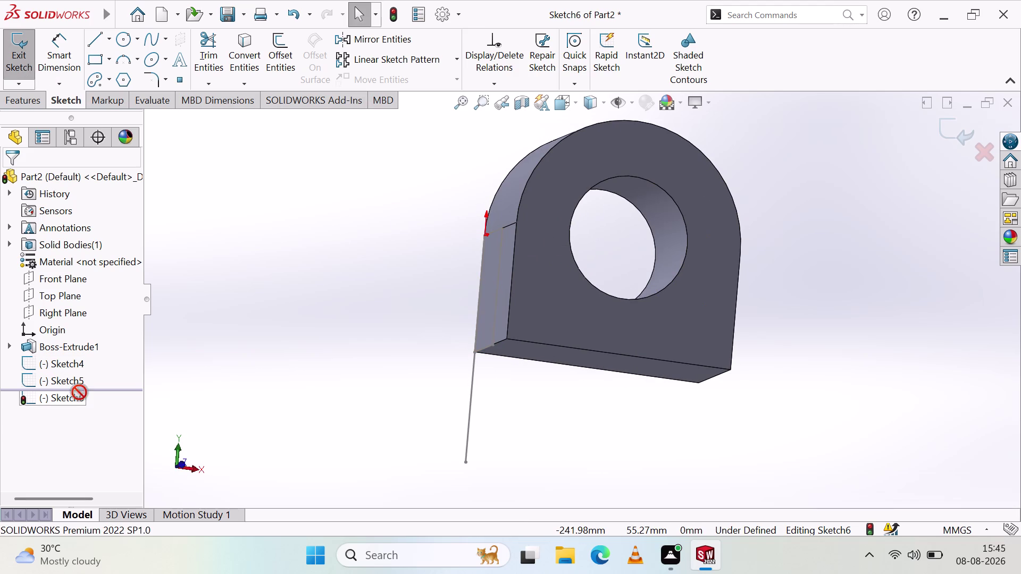
key(ctrl+z)
key(ctrl+z)
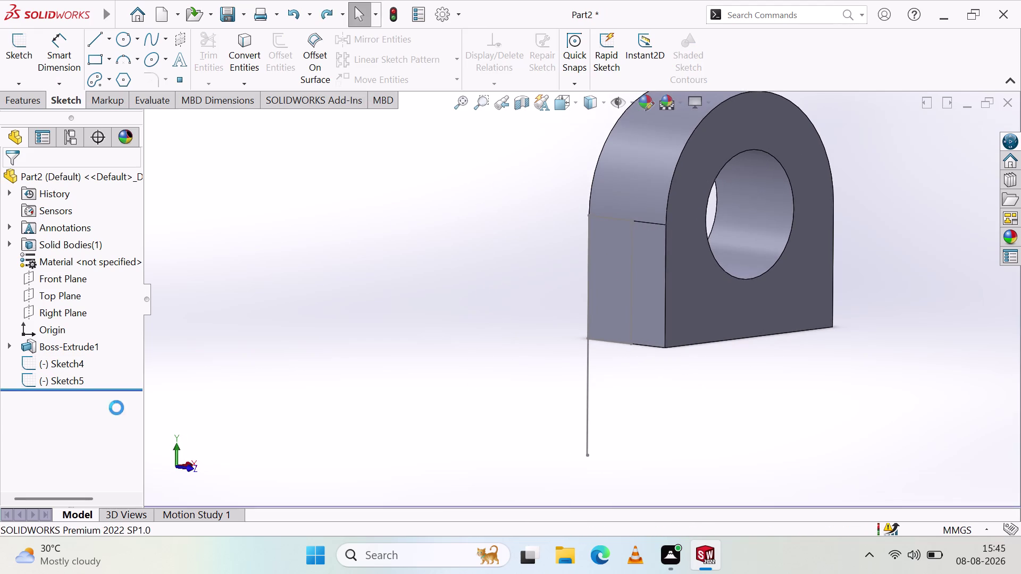
Undo the Sketch5 line edits and then Sketch5 itself.
key(ctrl+z)
key(ctrl+z)
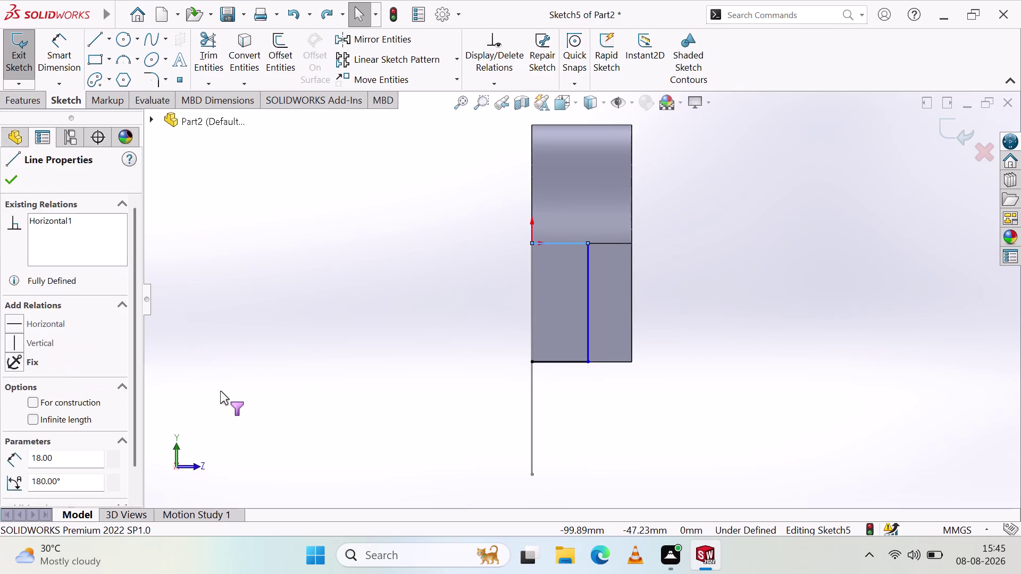
key(ctrl+z)
key(ctrl+z)
key(ctrl+z)
key(ctrl+z)
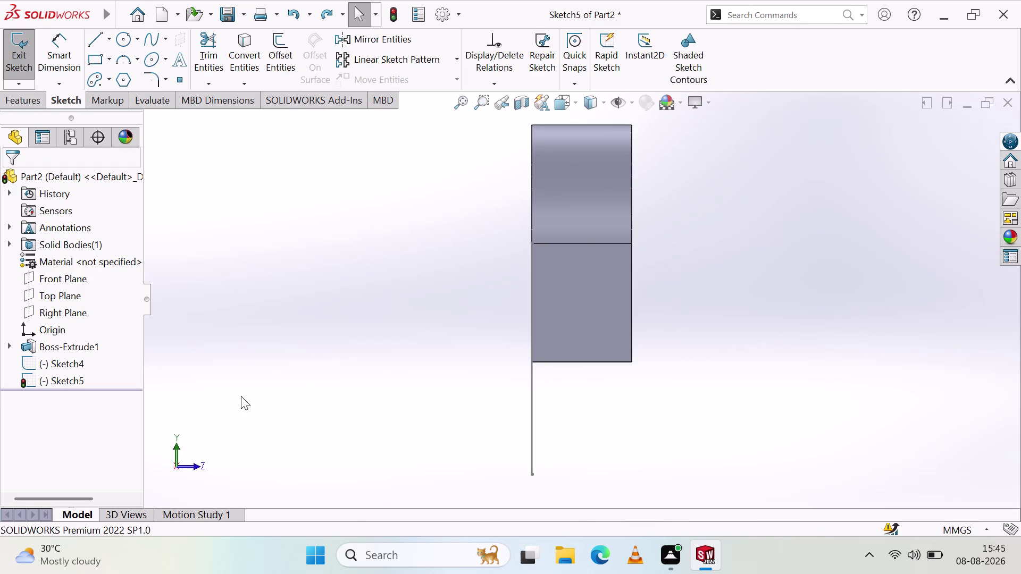
key(ctrl+z)
key(ctrl+z)
key(ctrl+z)
key(ctrl+z)
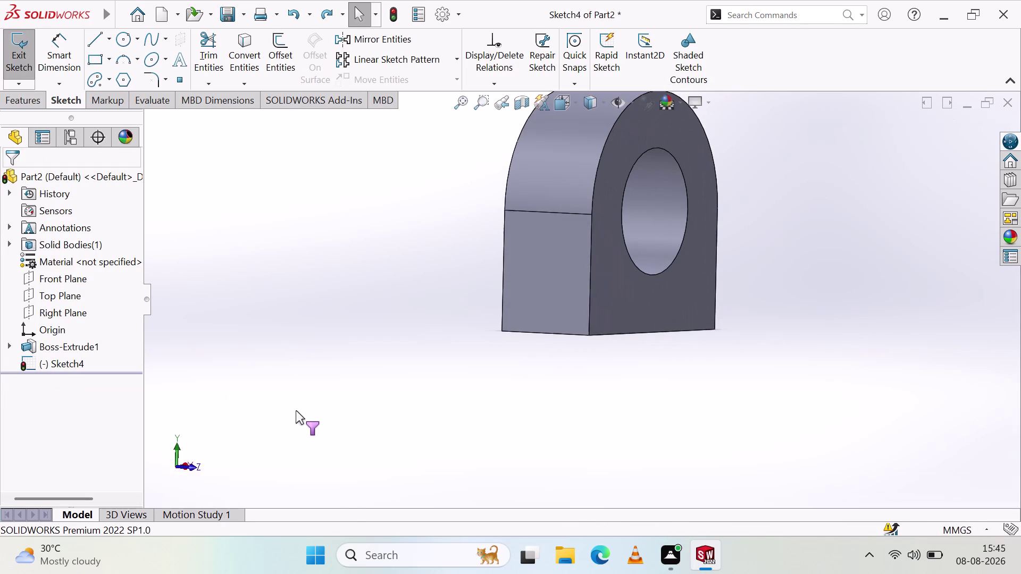
Undo Sketch4 and the Sketch3 edits back to the original Sketch1 lever profile.
key(ctrl+z)
key(ctrl+z)
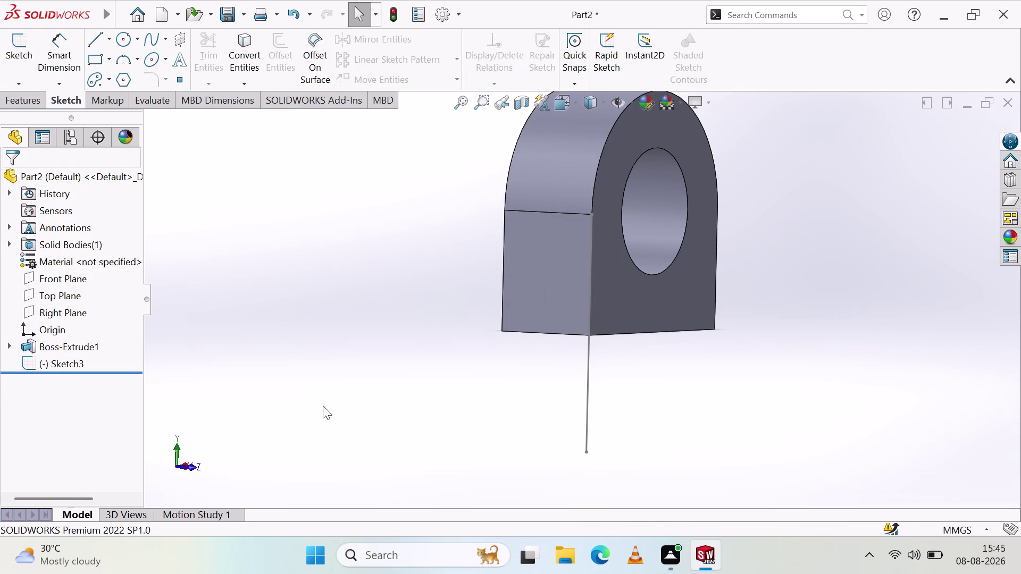
key(ctrl+z)
key(ctrl+z)
key(ctrl+z)
key(ctrl+z)
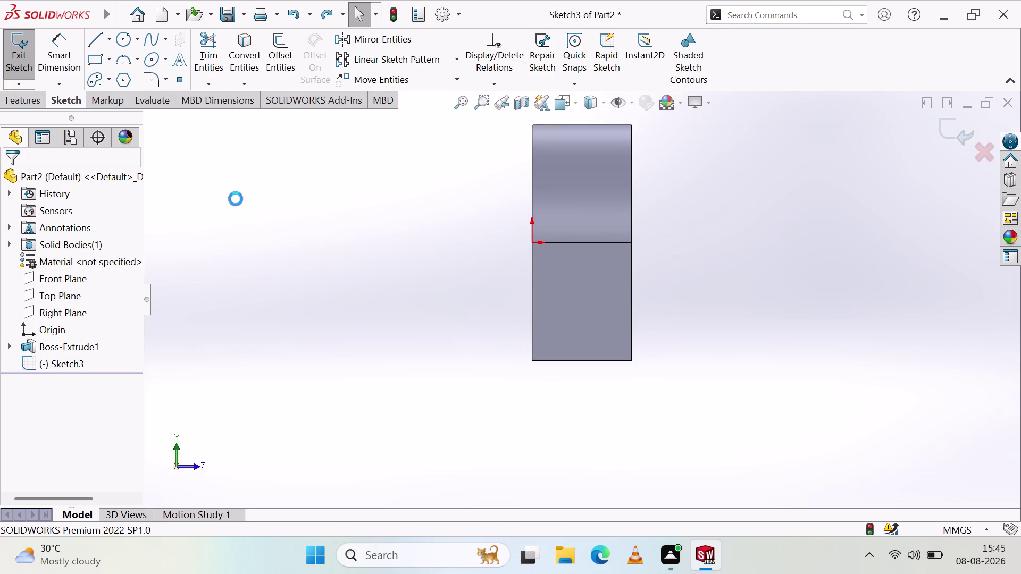
key(ctrl+z)
key(ctrl+z)
key(ctrl+z)
key(ctrl+z)
key(ctrl+z)
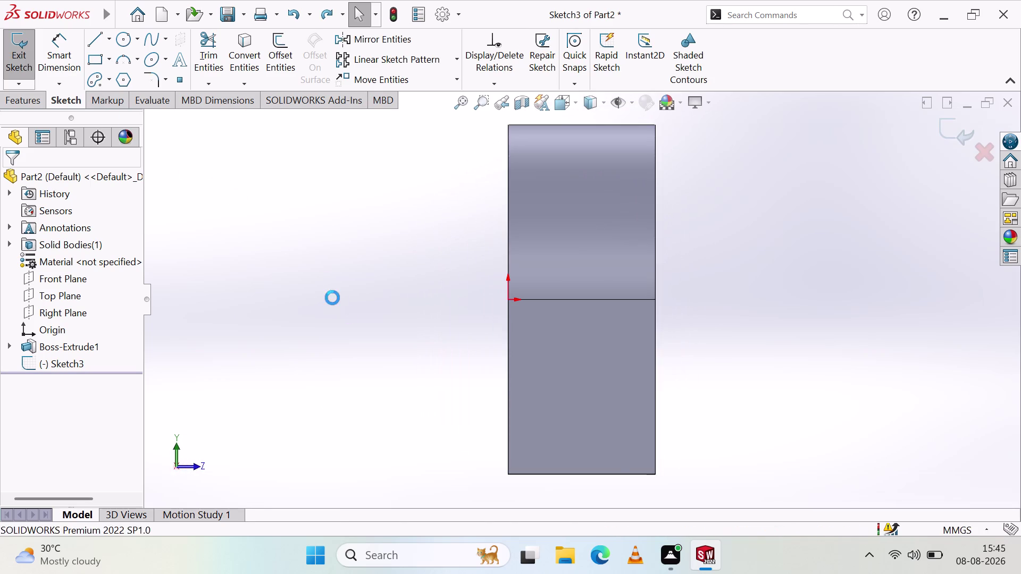
key(ctrl+z)
key(ctrl+z)
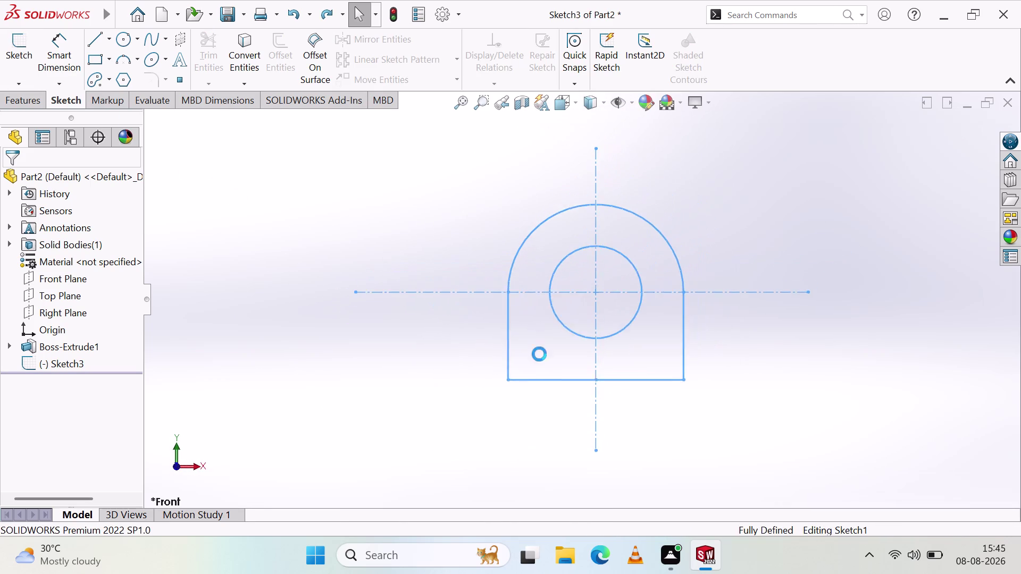
key(Escape)
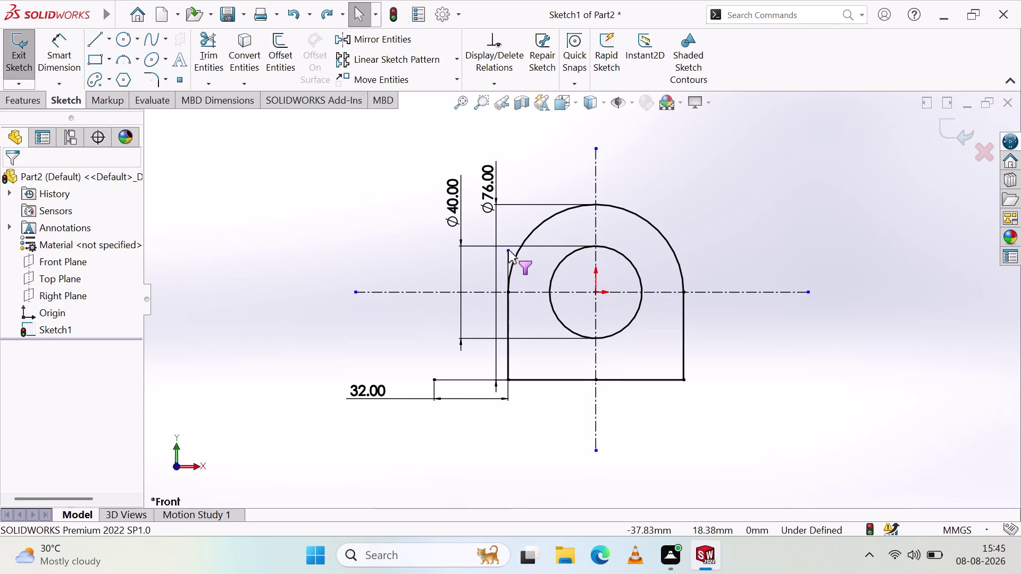
Undo further sketch edits, removing the stray short lines and the outer-circle trim.
click(370, 394)
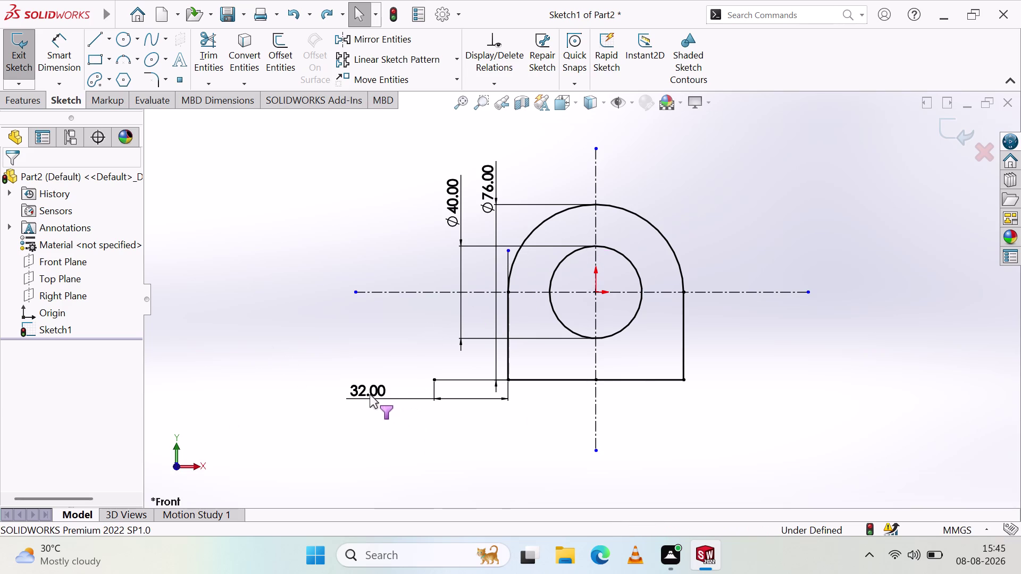
key(Delete)
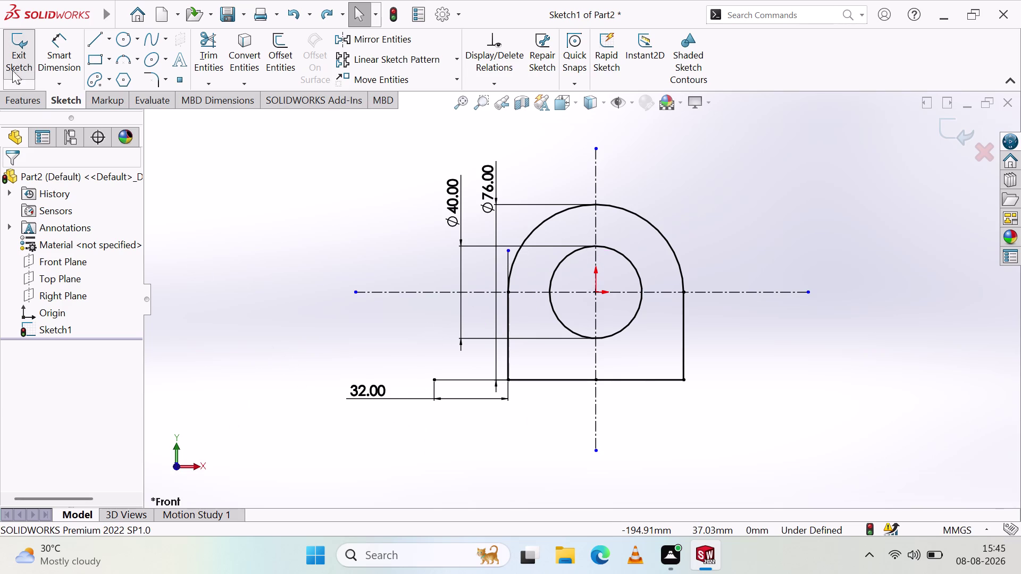
key(ctrl+z)
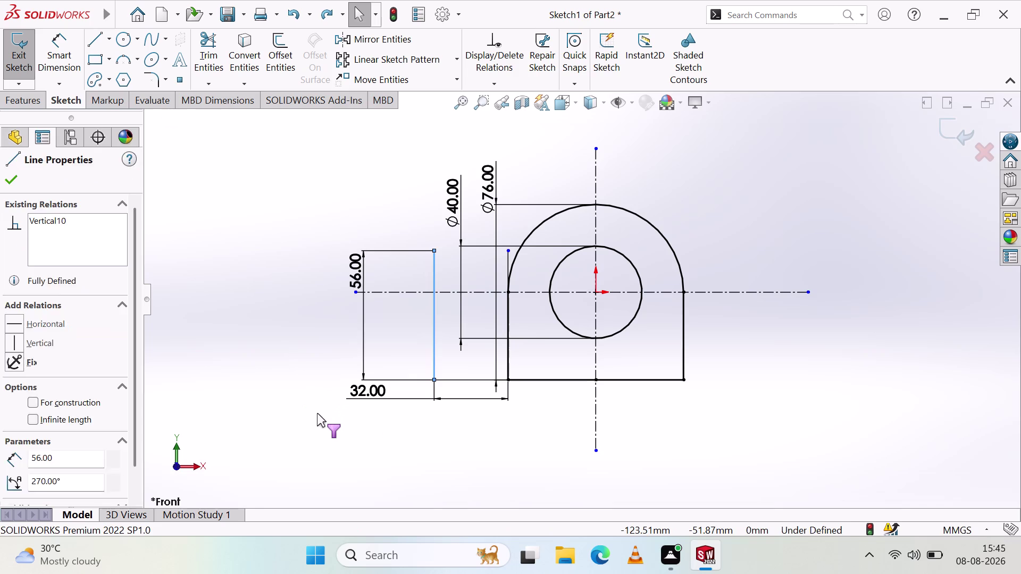
key(ctrl+z)
key(ctrl+z)
key(ctrl+z)
key(ctrl+z)
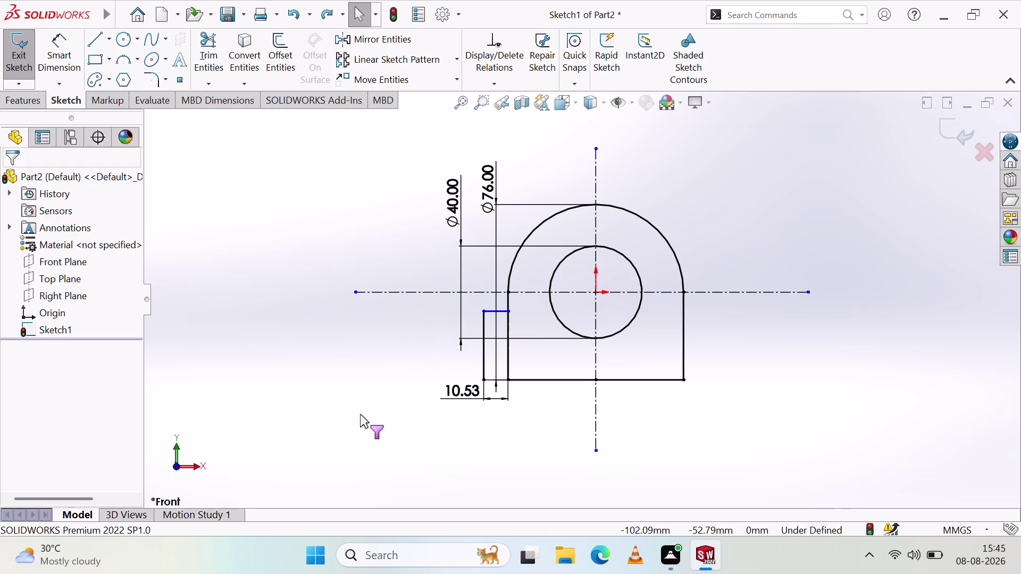
key(ctrl+z)
key(ctrl+z)
key(ctrl+z)
key(ctrl+z)
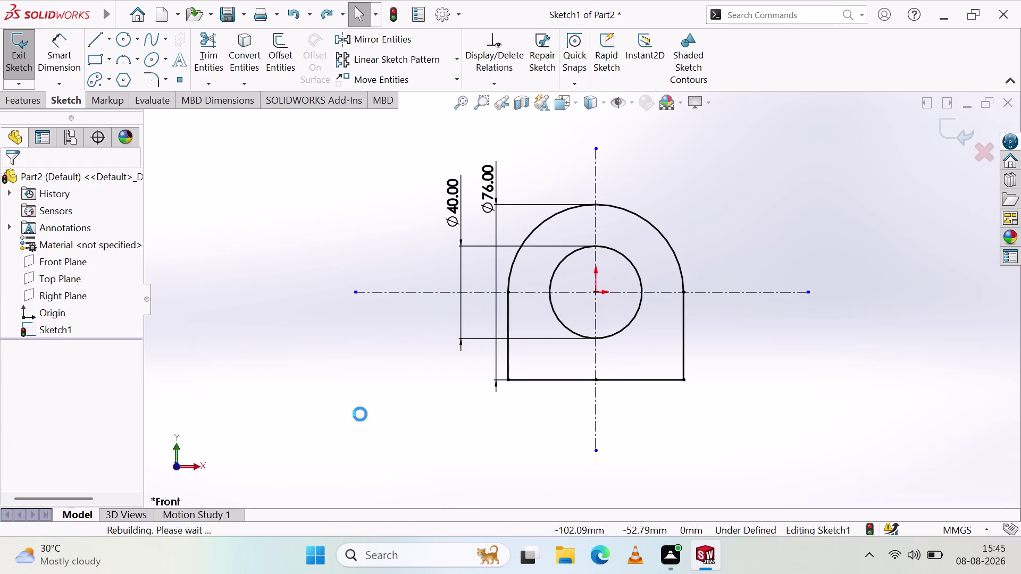
key(ctrl+z)
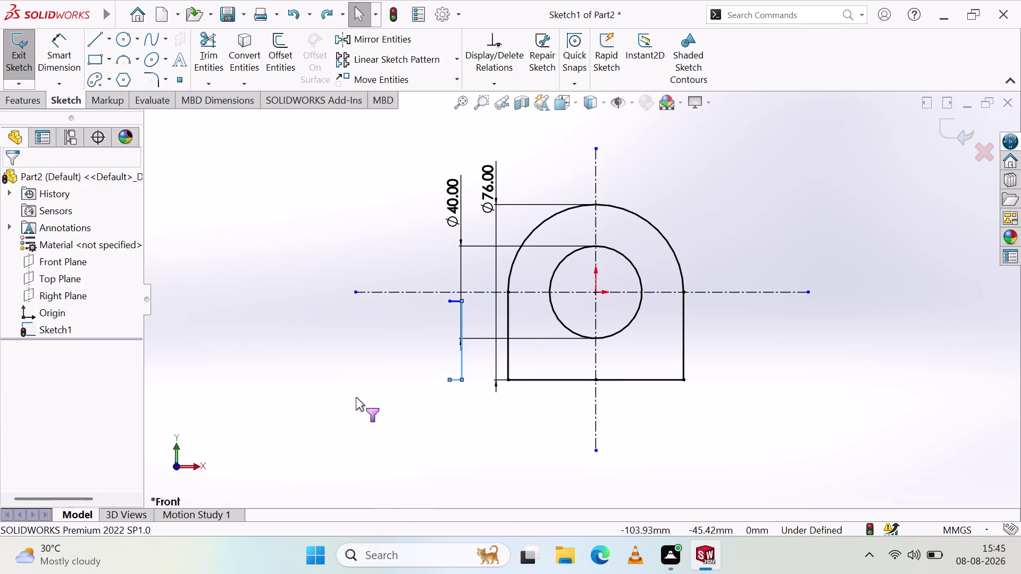
key(ctrl+z)
key(ctrl+z)
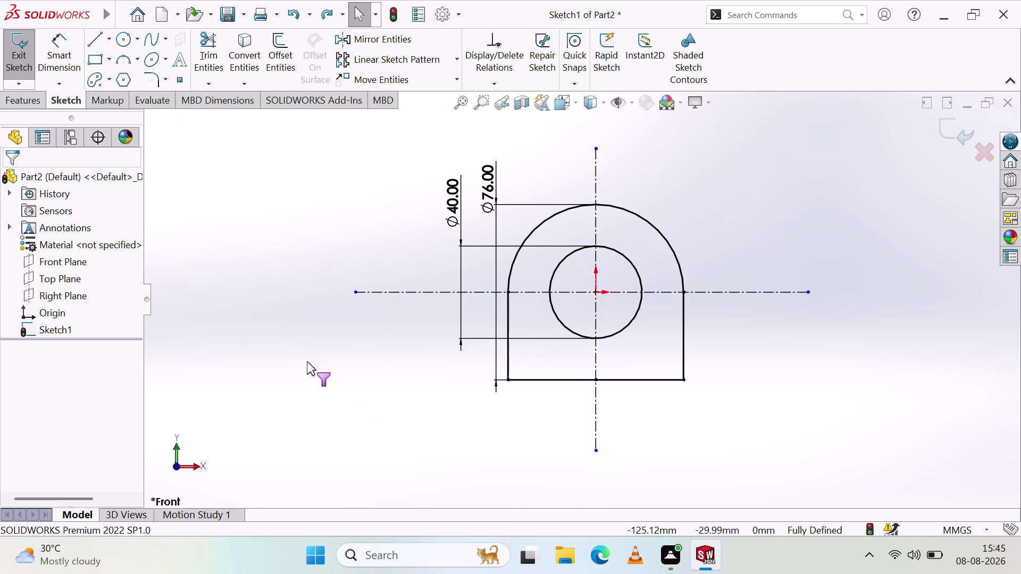
key(ctrl+z)
key(ctrl+z)
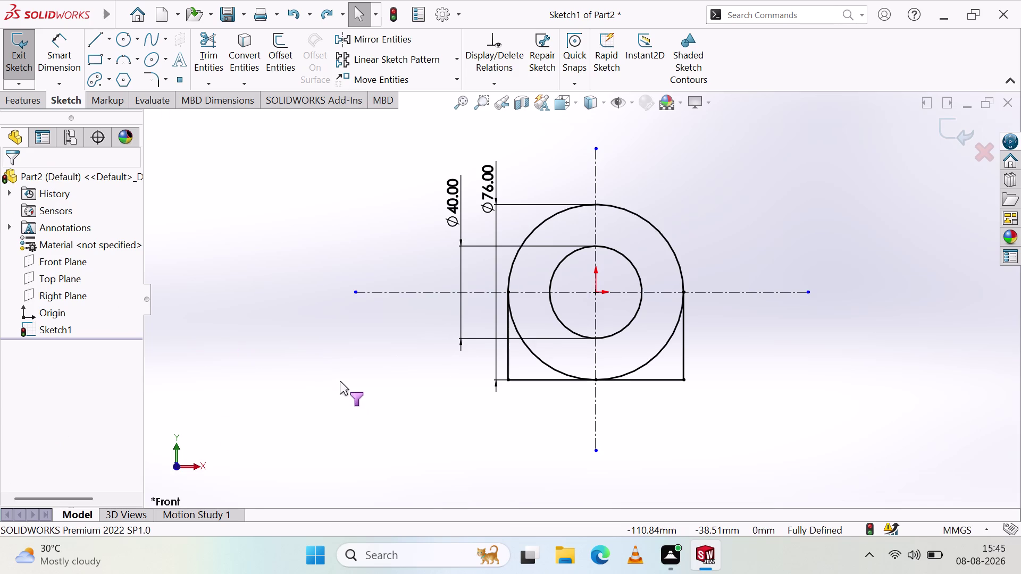
key(ctrl+z)
Dismiss the prompt asking to pick a sketch plane.
click(392, 404)
right_click(392, 404)
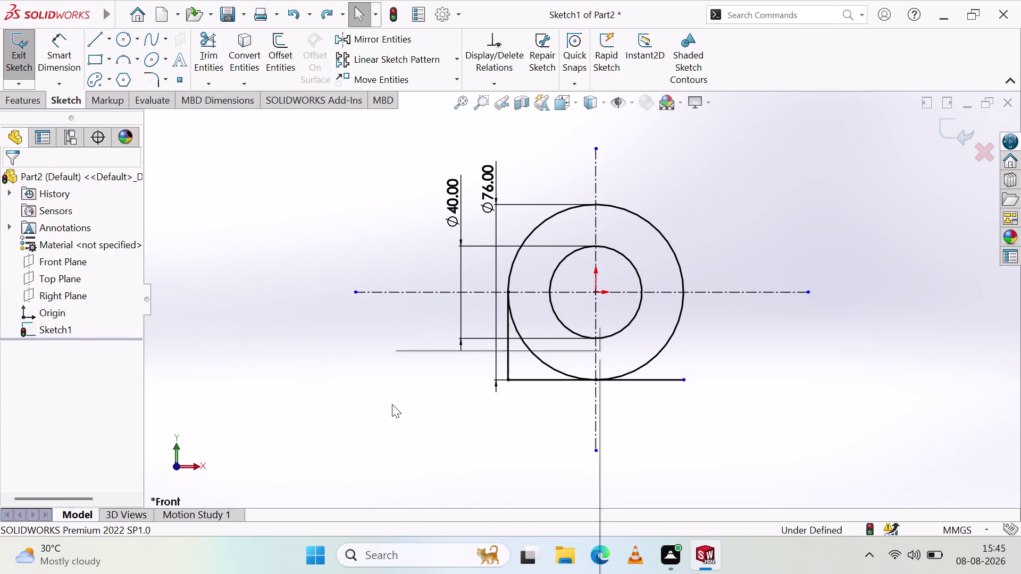
click(21, 64)
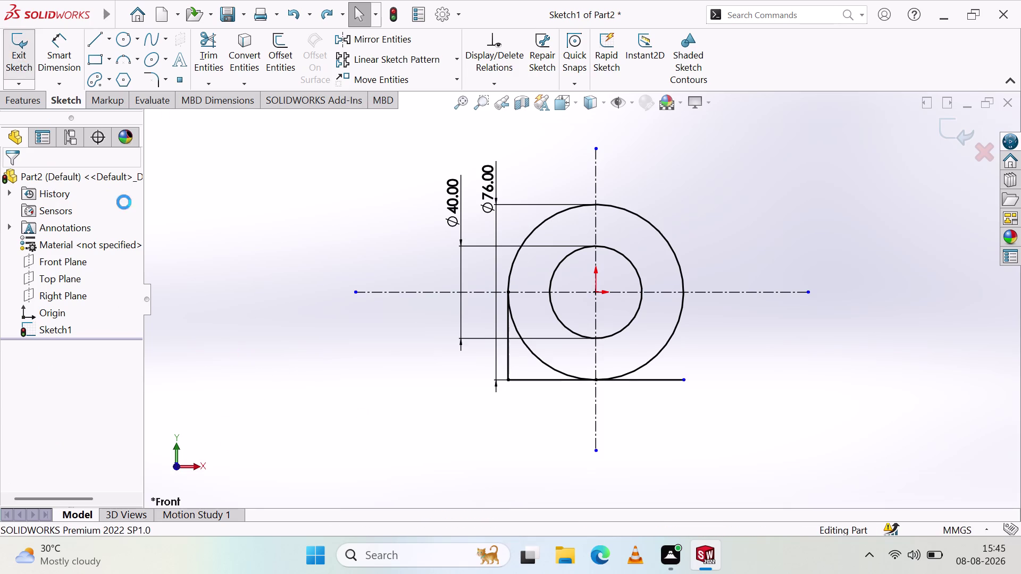
click(23, 52)
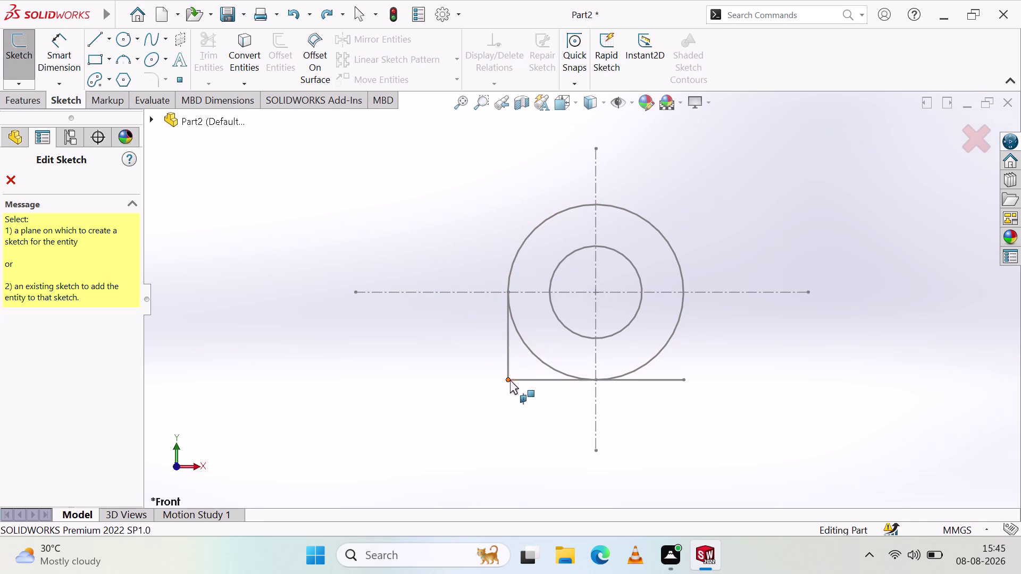
click(567, 326)
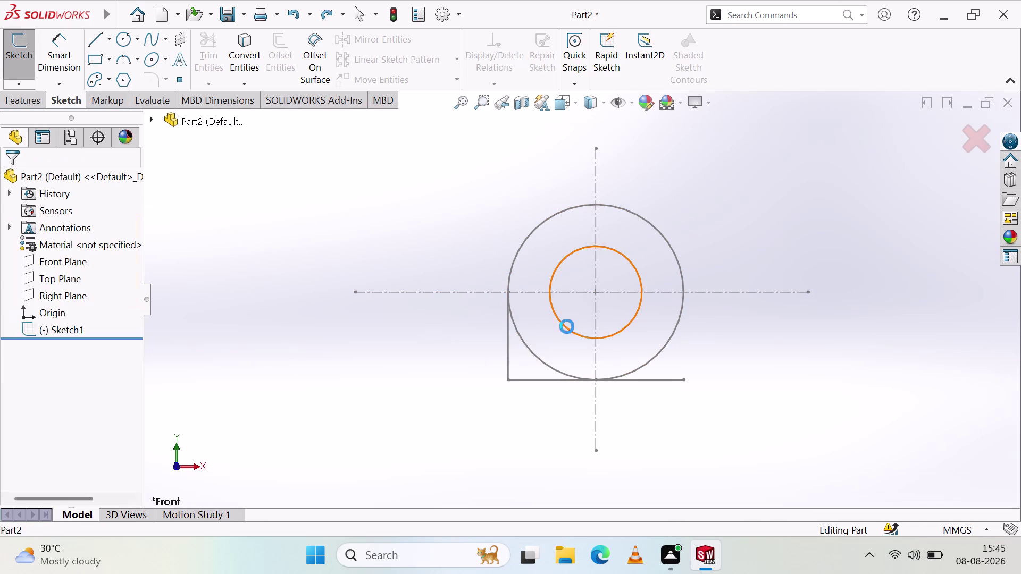
key(grave)
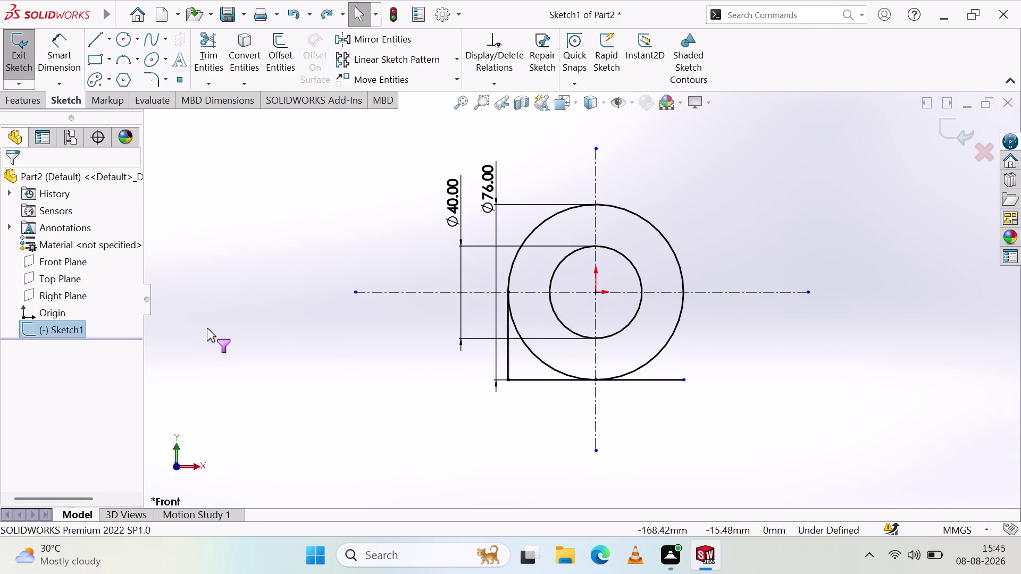
Select Sketch1 in the FeatureManager tree and turn the view Normal To it.
click(77, 331)
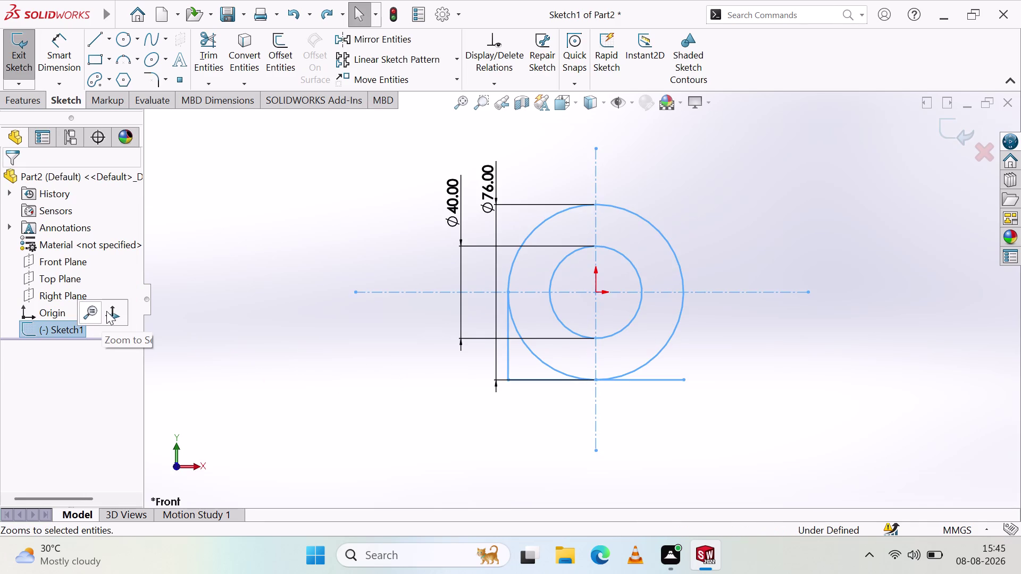
click(97, 312)
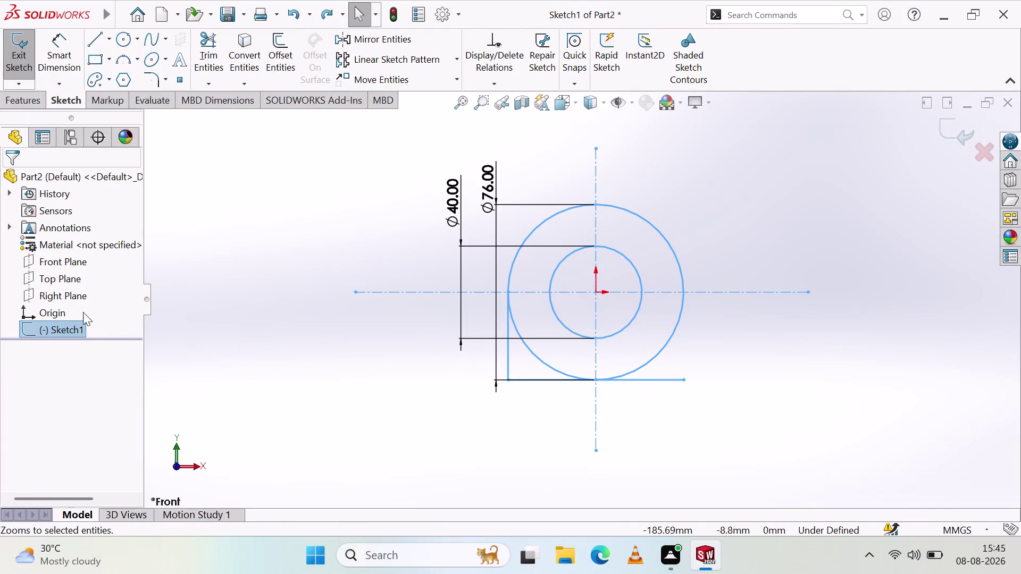
click(68, 327)
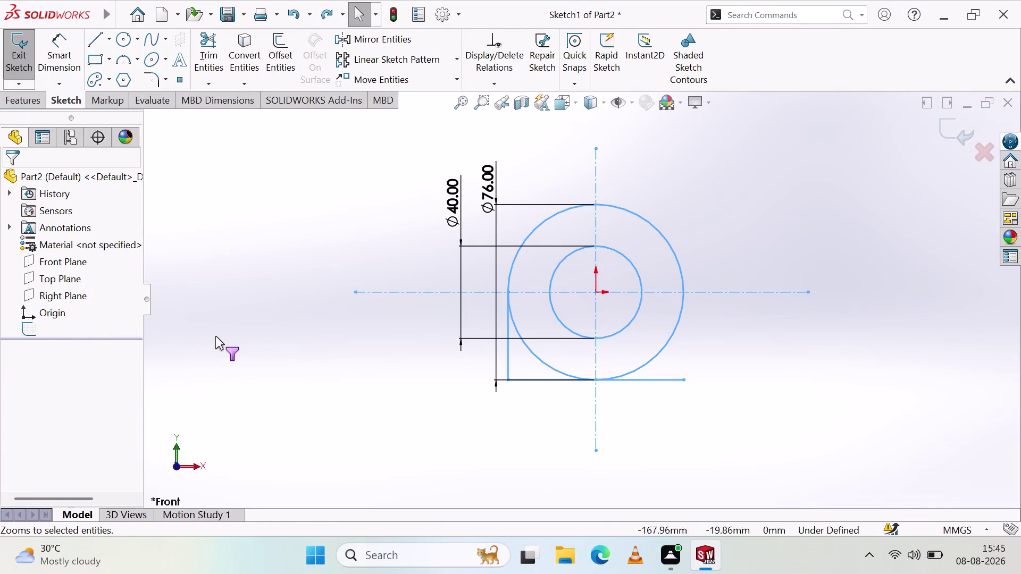
click(229, 333)
click(88, 341)
click(85, 334)
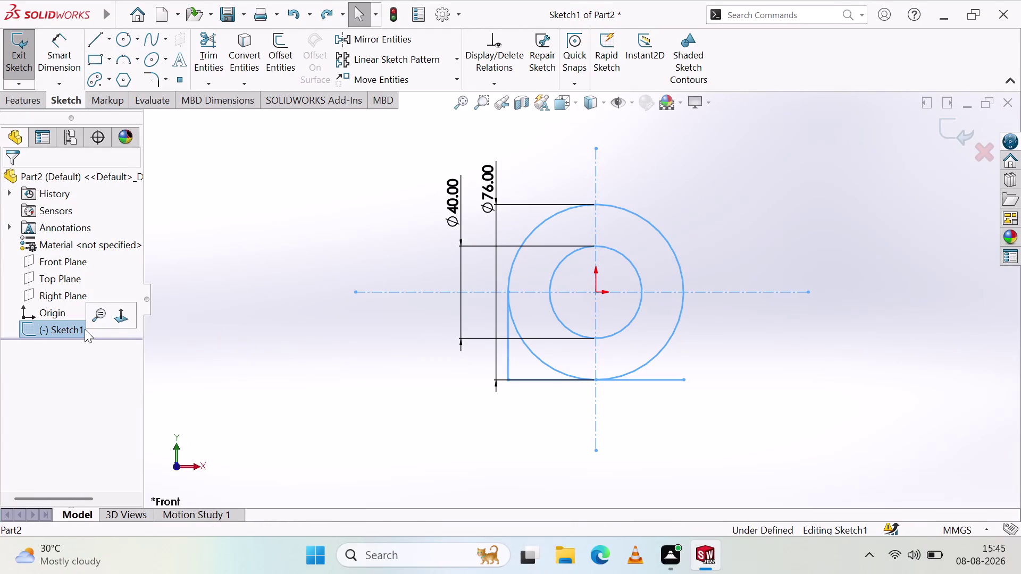
click(125, 313)
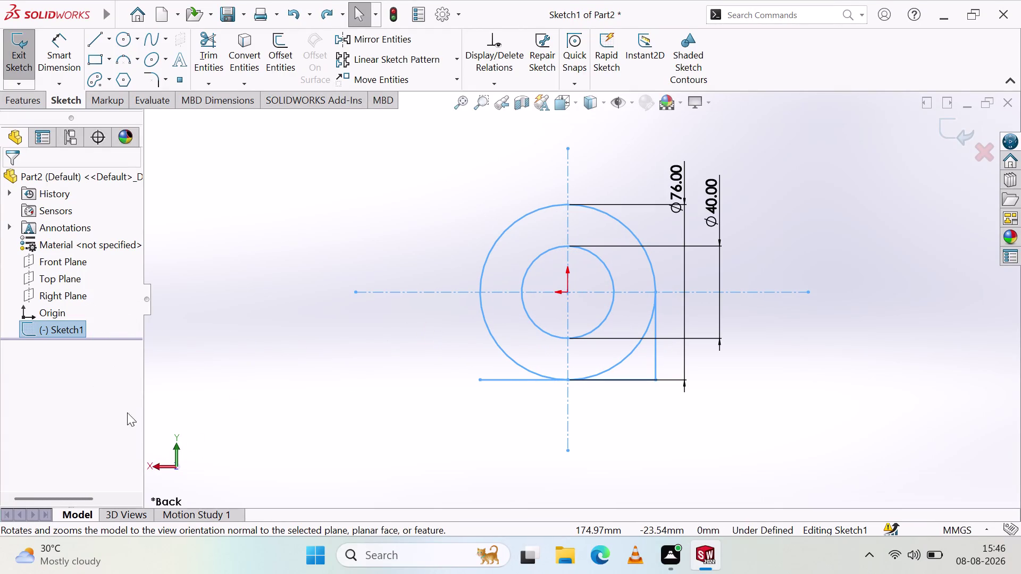
Try renaming Sketch1, then return to Front view and clear the selection.
click(75, 326)
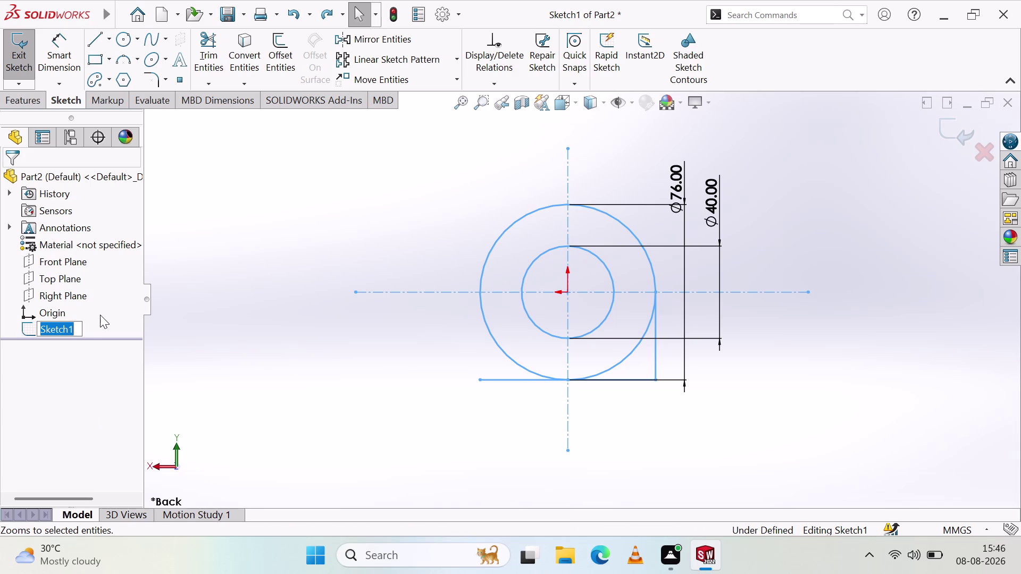
click(54, 333)
click(56, 332)
click(218, 335)
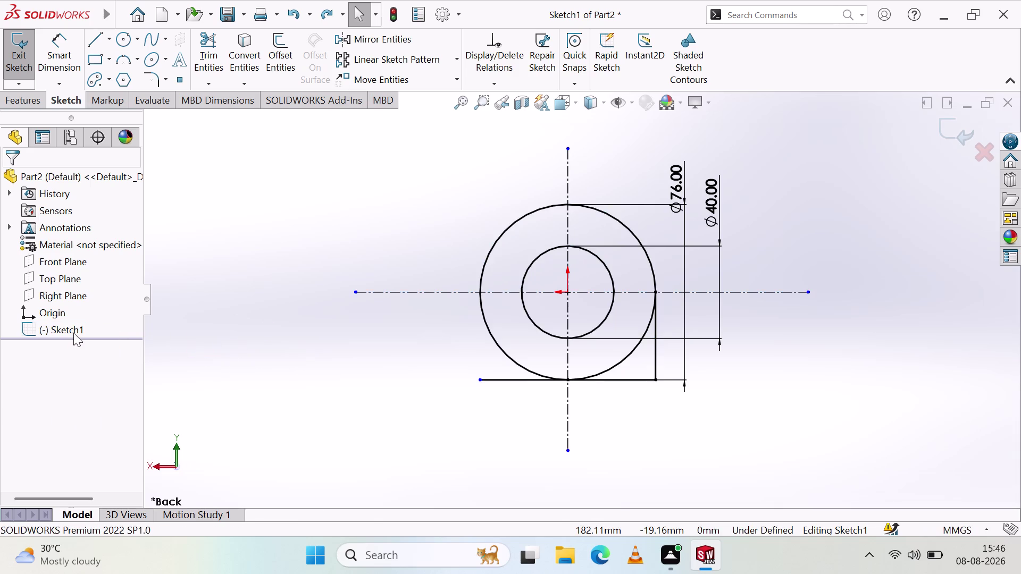
click(74, 333)
click(113, 310)
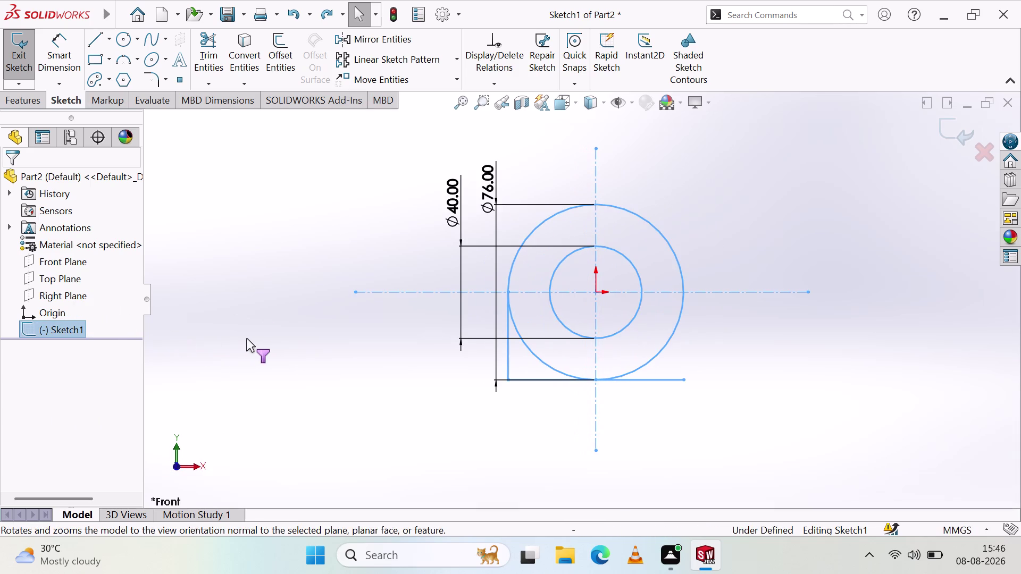
key(Escape)
key(Escape)
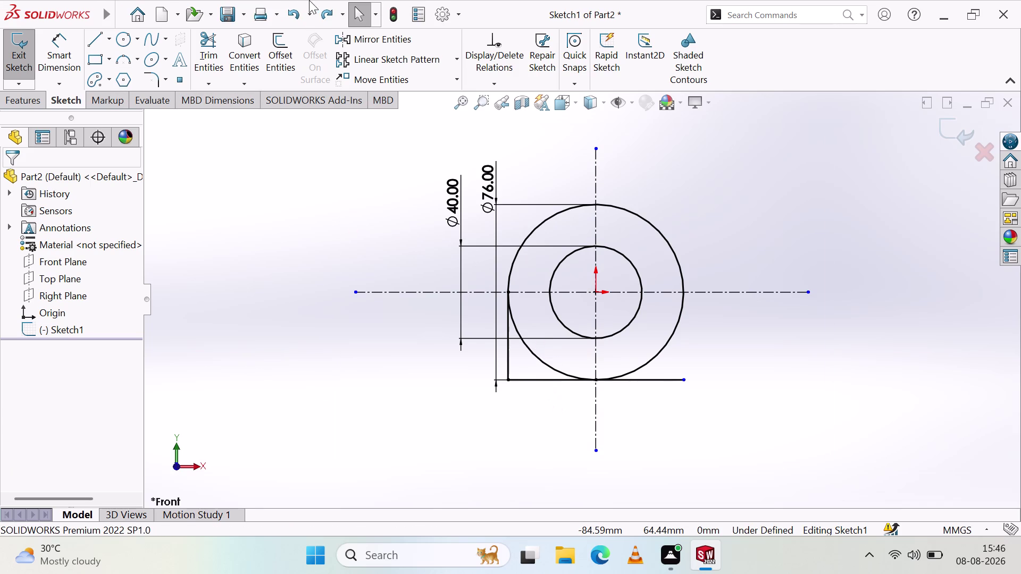
click(200, 43)
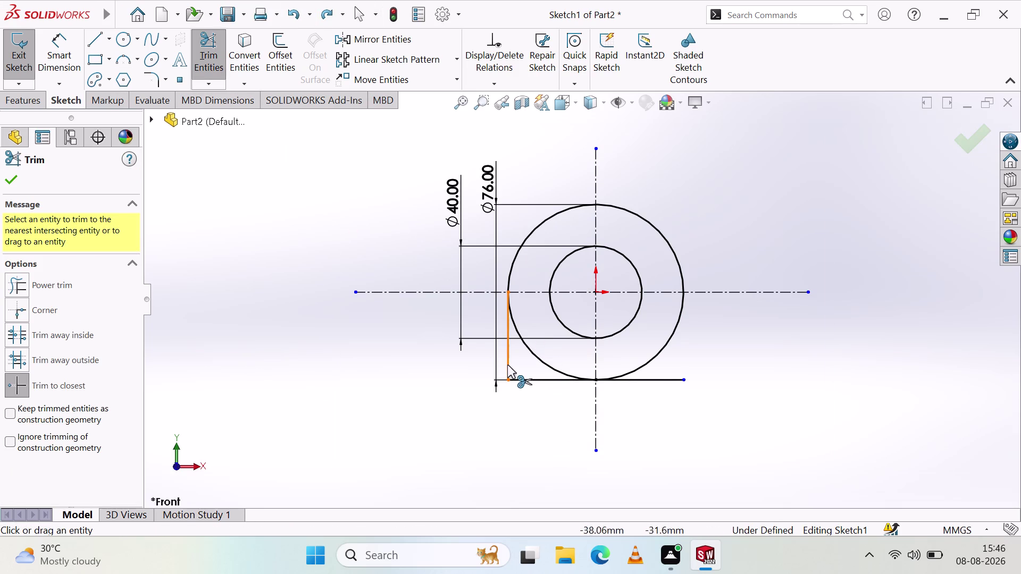
Trim away the left vertical line and the lower arcs of the outer circle.
click(508, 364)
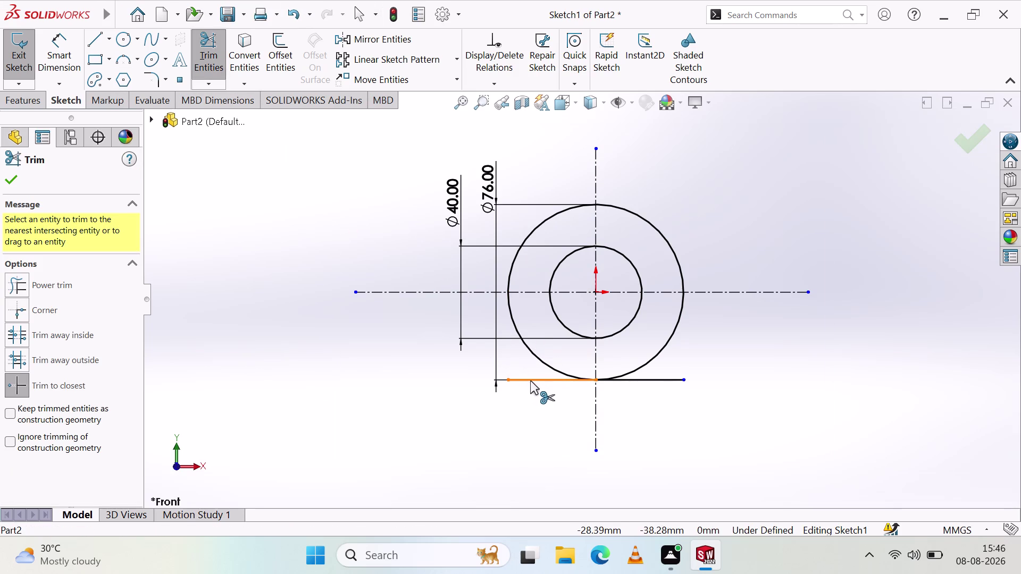
click(528, 349)
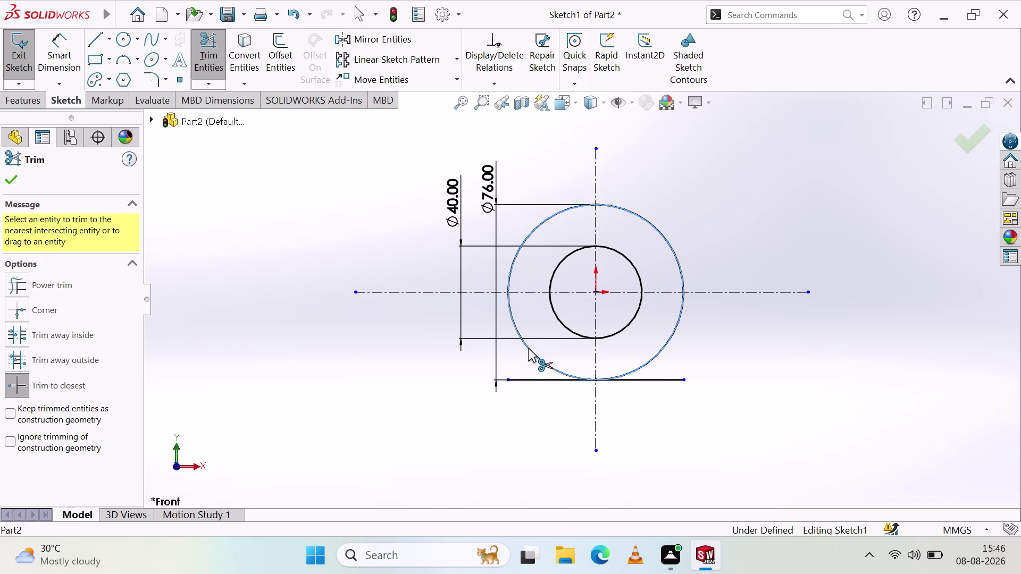
click(648, 363)
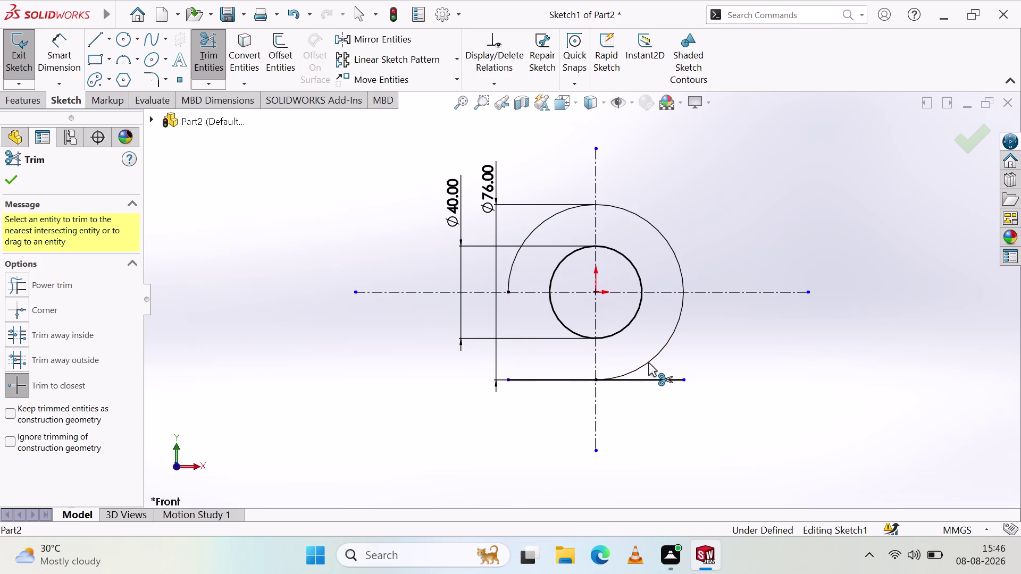
key(Escape)
key(Escape)
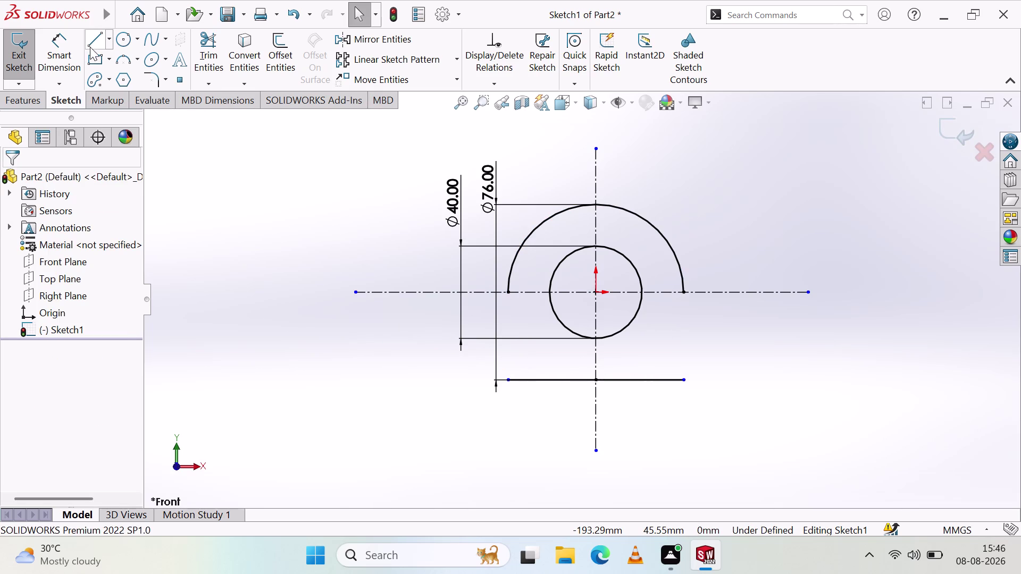
Draw the left vertical side from the semicircle's left end down to the bottom line.
click(90, 46)
click(507, 291)
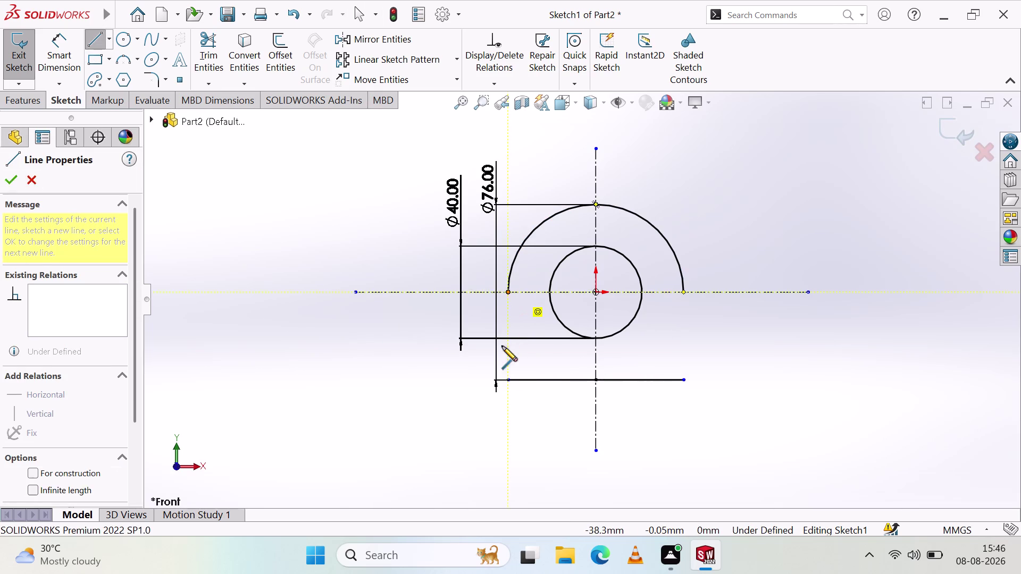
click(509, 381)
key(Escape)
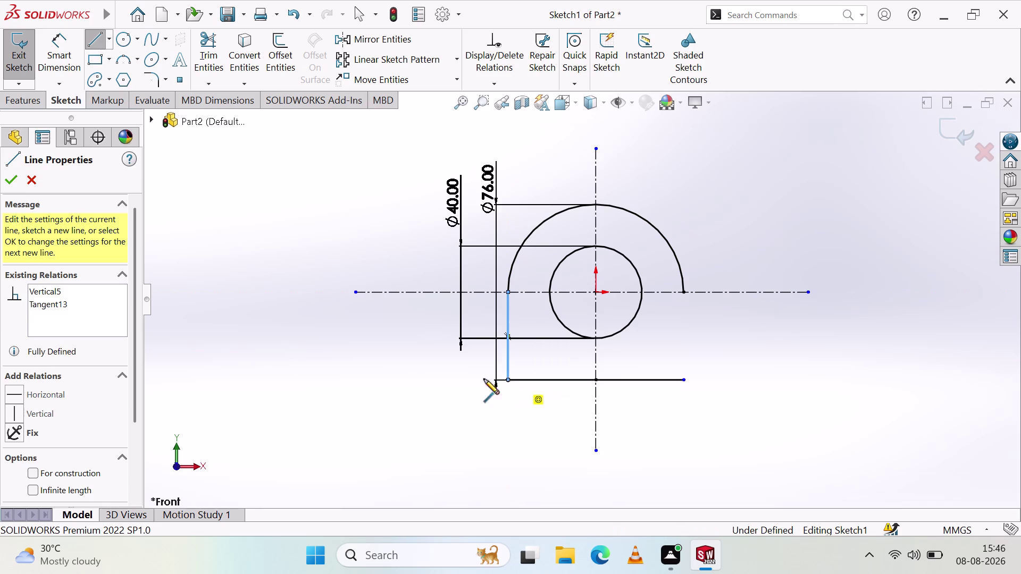
key(Escape)
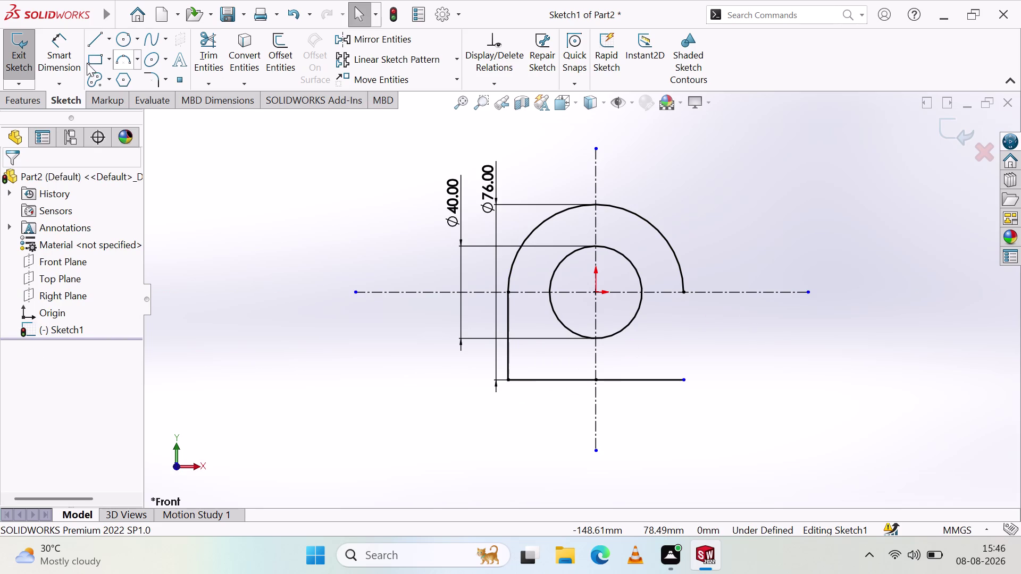
Draw the right vertical side from the semicircle's right end to the bottom line's right end.
click(97, 46)
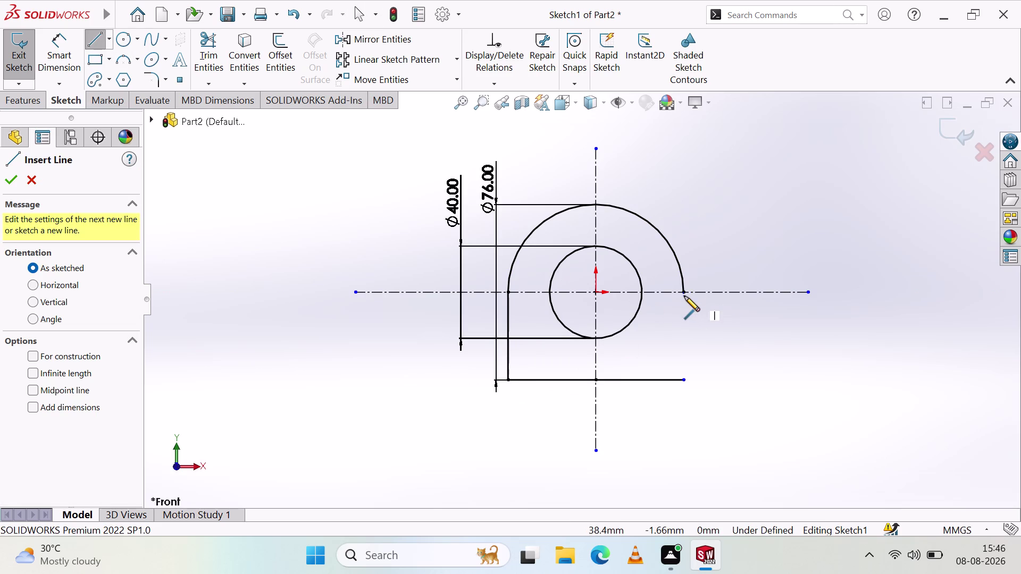
click(684, 292)
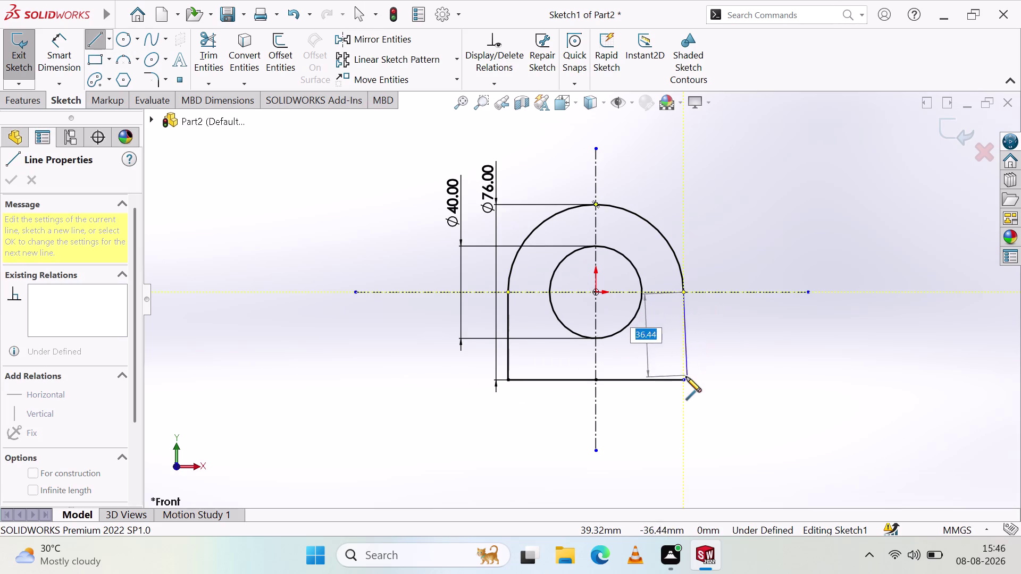
click(684, 380)
key(Escape)
key(Escape)
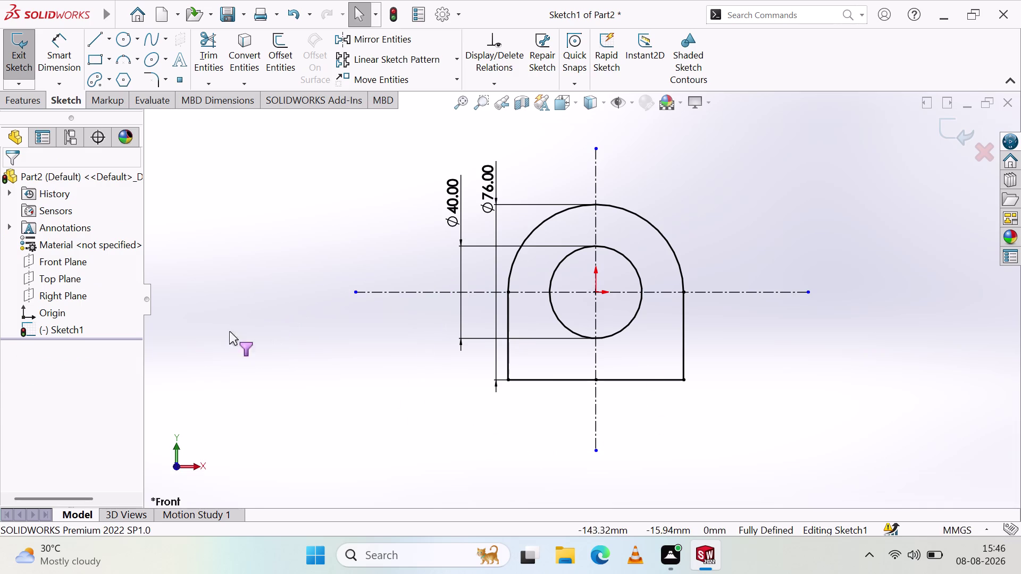
key(Escape)
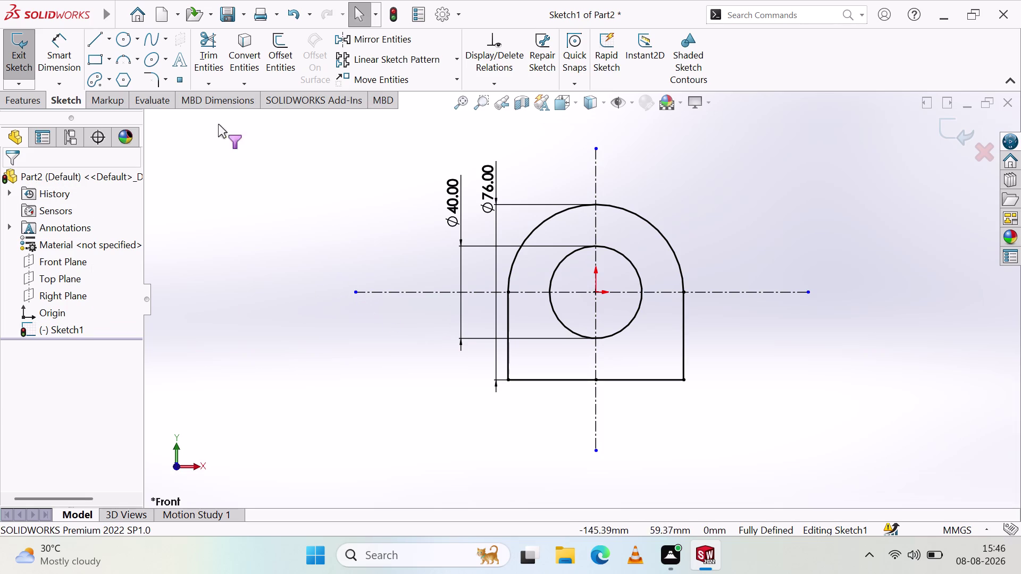
Draw a long vertical line from the semicircle's left end to well below the outline.
click(99, 40)
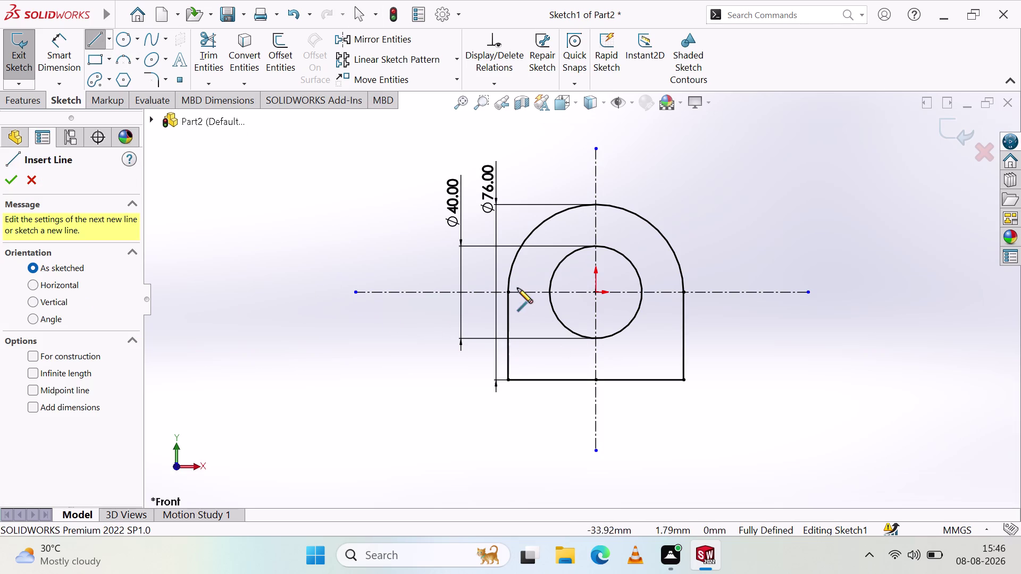
click(509, 290)
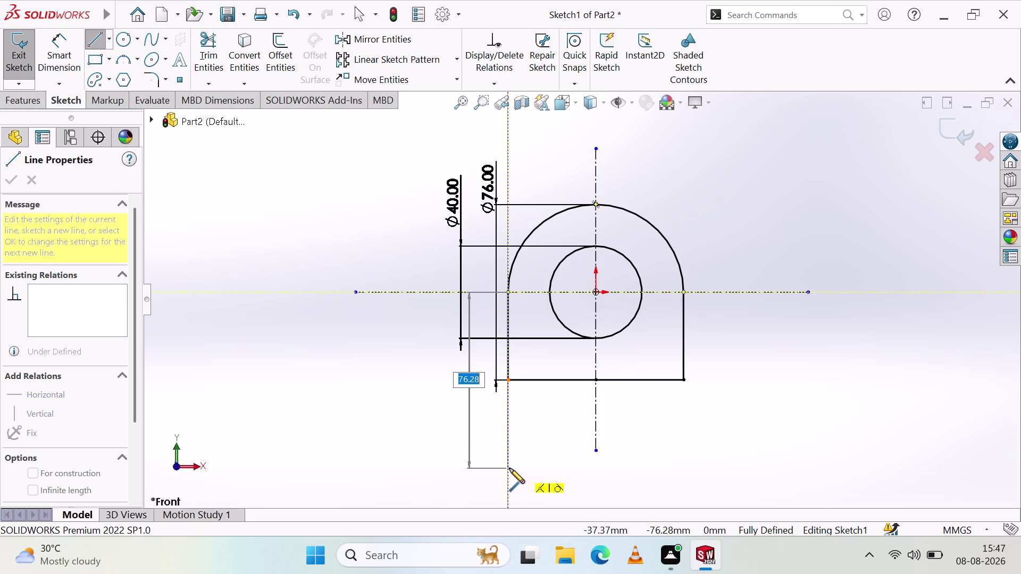
click(509, 465)
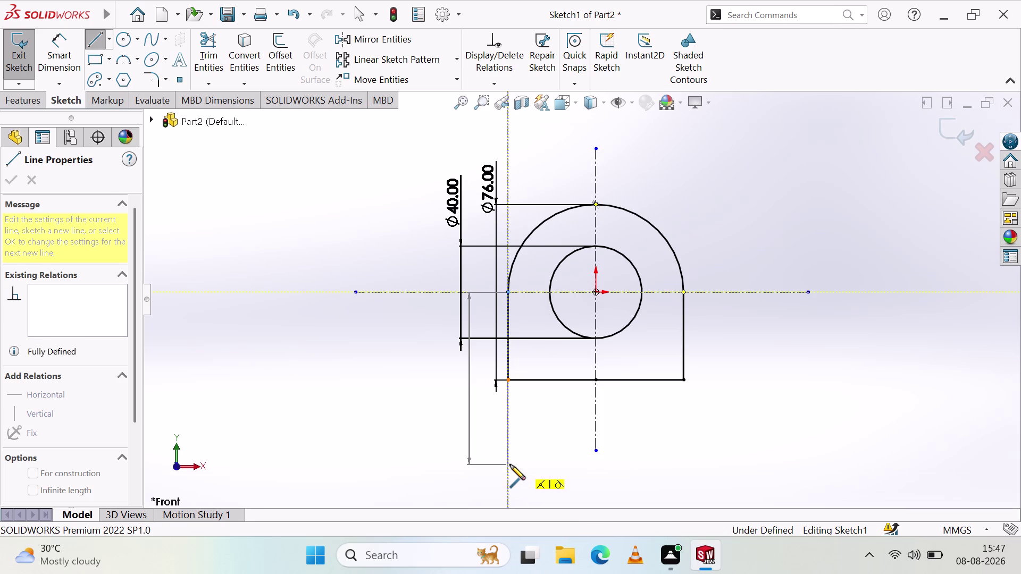
key(Escape)
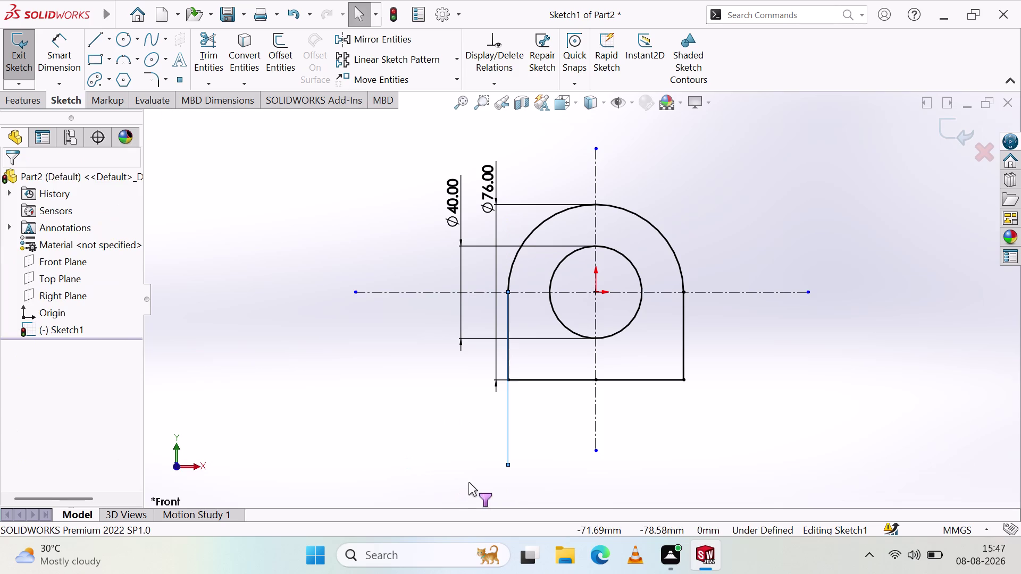
click(210, 212)
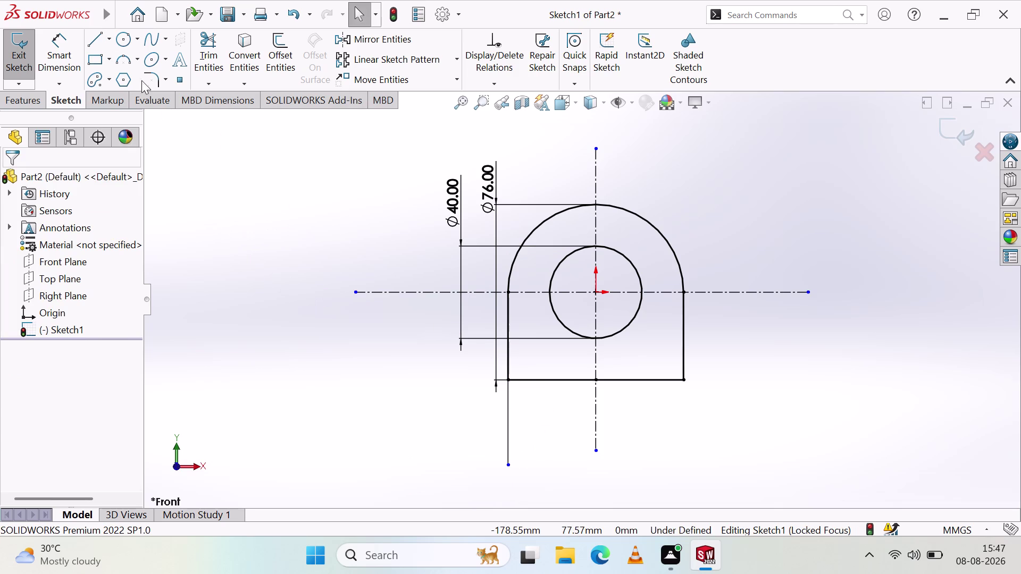
Try adding a Smart Dimension to the new vertical line.
click(76, 48)
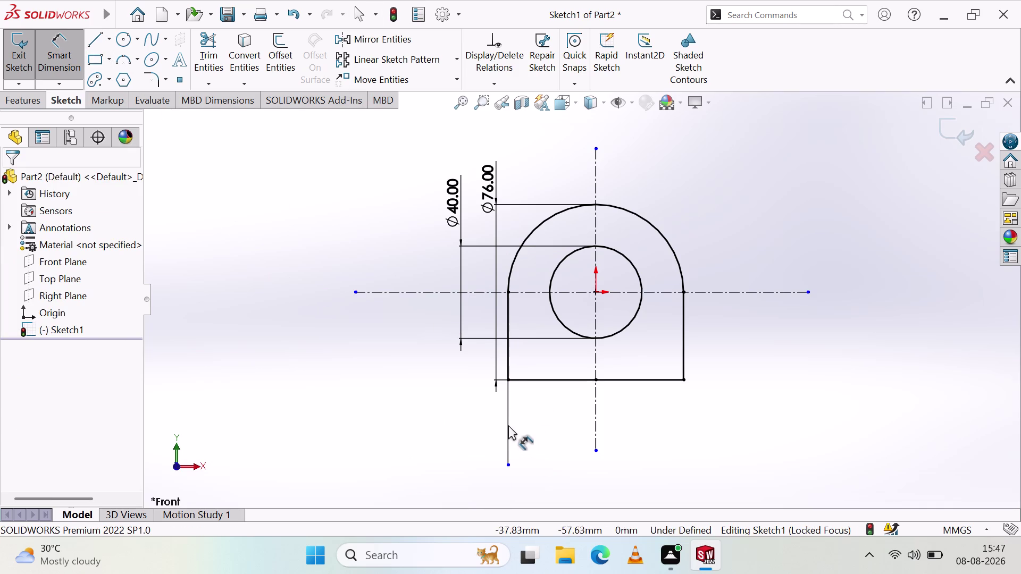
click(508, 423)
click(507, 426)
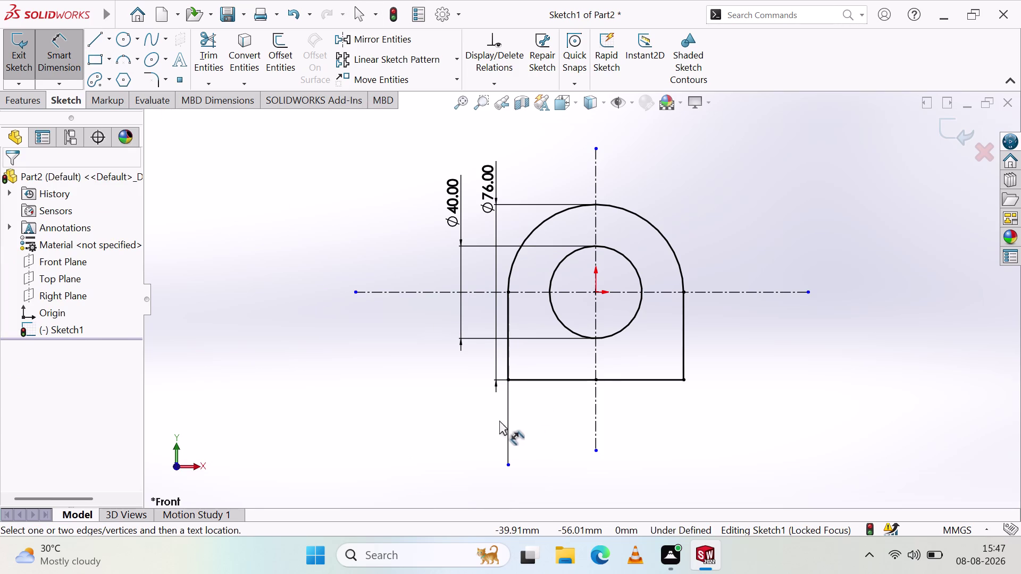
key(Escape)
click(507, 412)
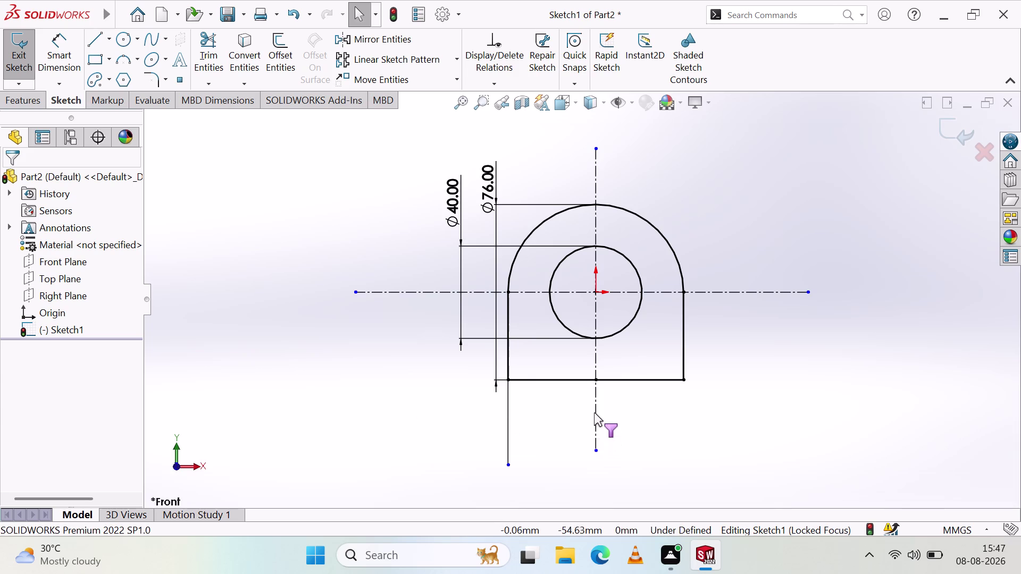
Undo all the arched-outline sketch edits in Part2 with repeated Ctrl+Z.
key(ctrl+z)
key(ctrl+z)
key(ctrl+z)
key(ctrl+z)
key(ctrl+z)
key(ctrl+z)
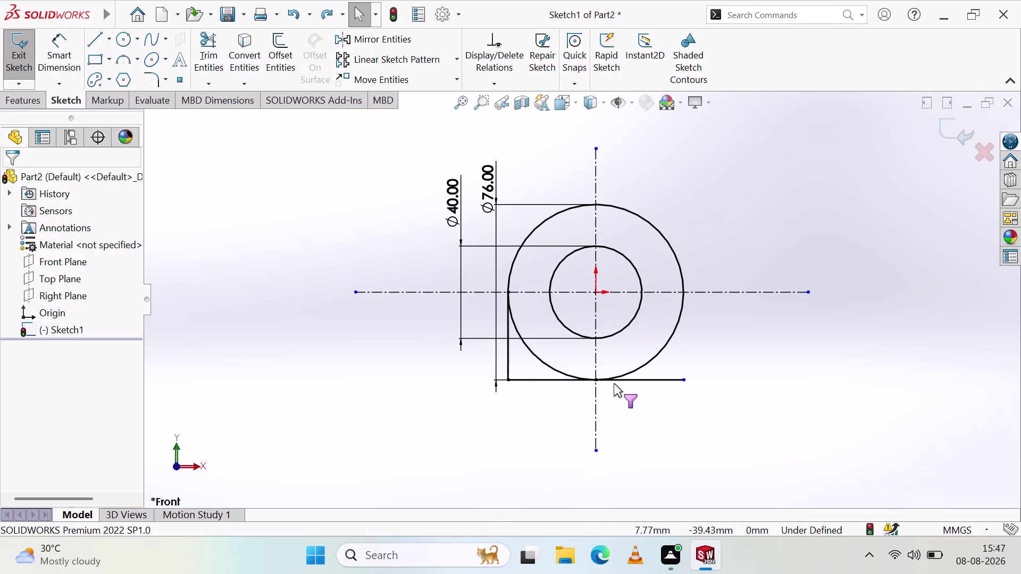
key(ctrl+z)
key(ctrl+z)
key(ctrl+z)
key(ctrl+z)
key(ctrl+z)
key(ctrl+z)
key(ctrl+z)
key(ctrl+z)
key(ctrl+z)
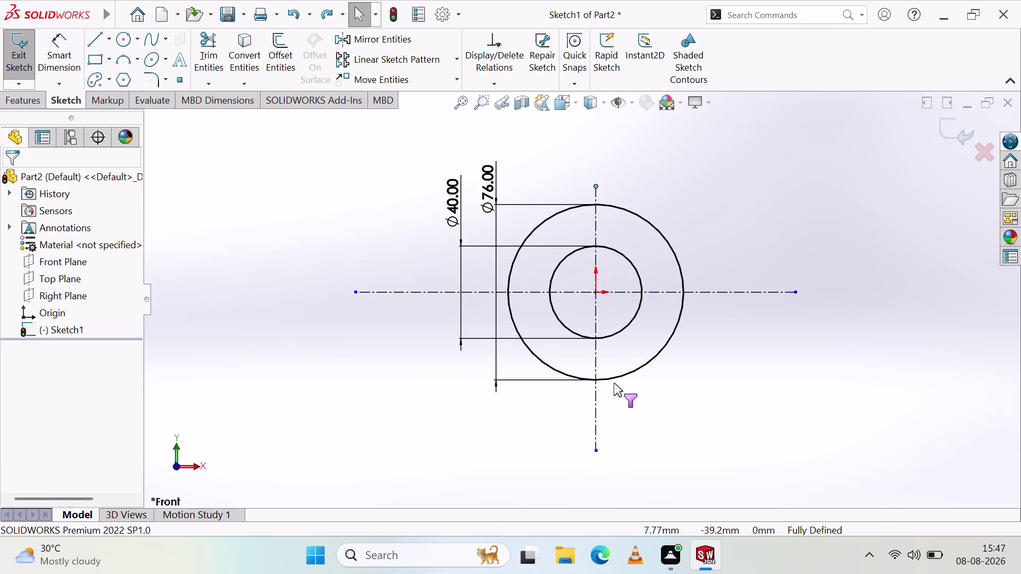
key(ctrl+z)
key(ctrl+z)
key(ctrl+z)
key(ctrl+z)
key(ctrl+z)
key(ctrl+z)
key(ctrl+z)
key(ctrl+z)
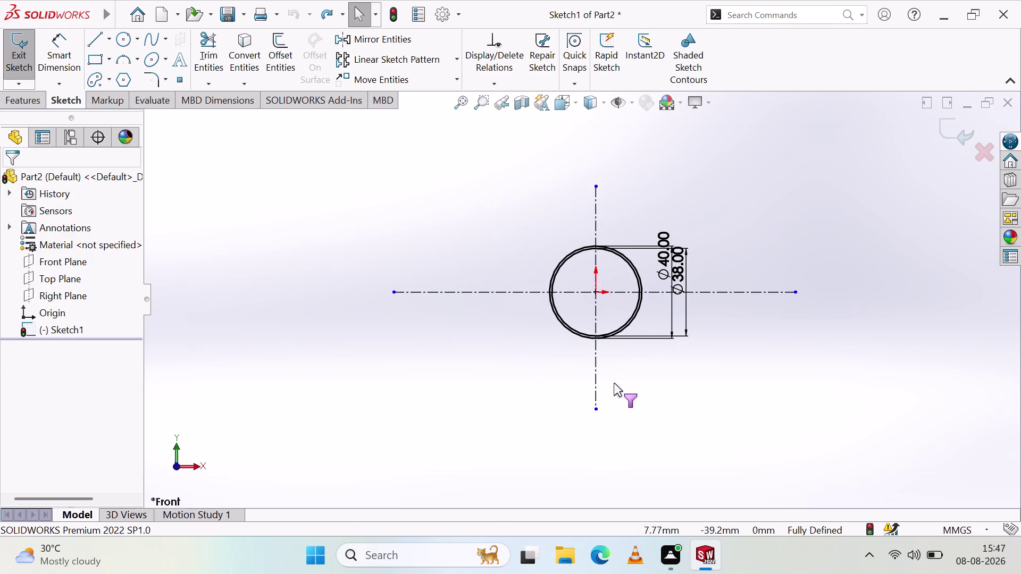
key(ctrl+z)
key(ctrl+z)
key(ctrl+z)
key(ctrl+z)
Close the Part2 and Part1 documents, leaving the empty Part3 open.
click(1011, 96)
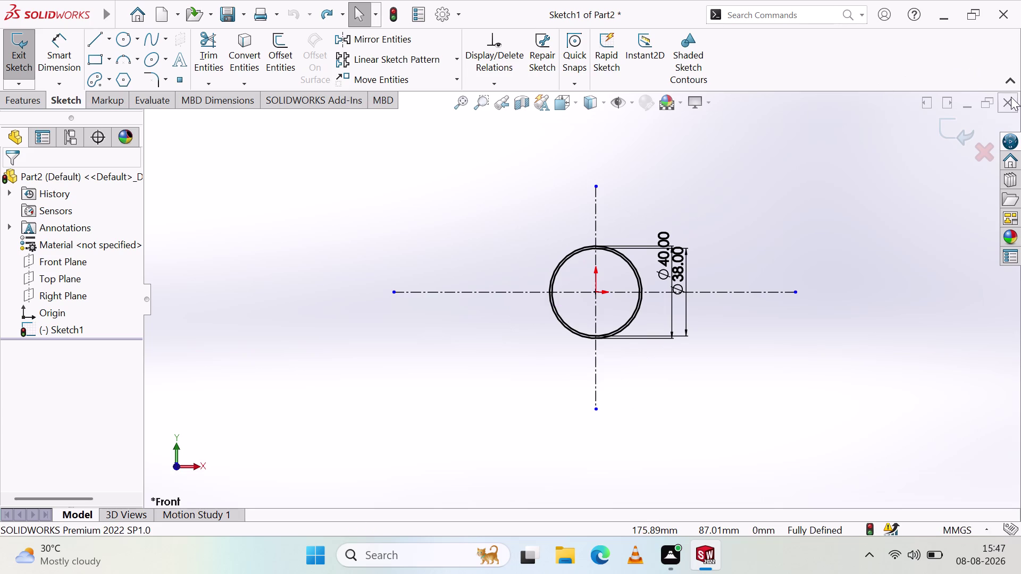
click(565, 287)
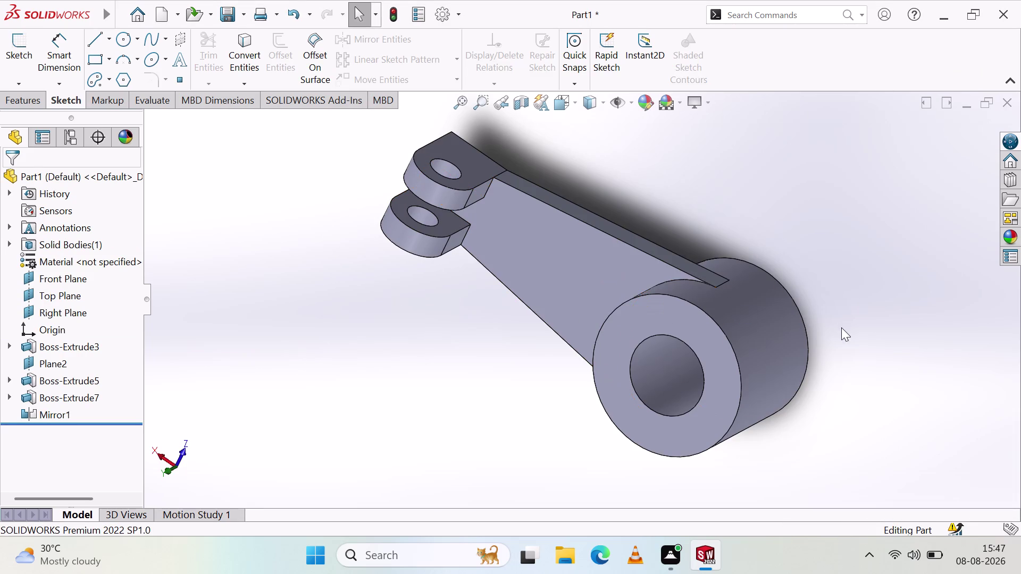
scroll(up, 3)
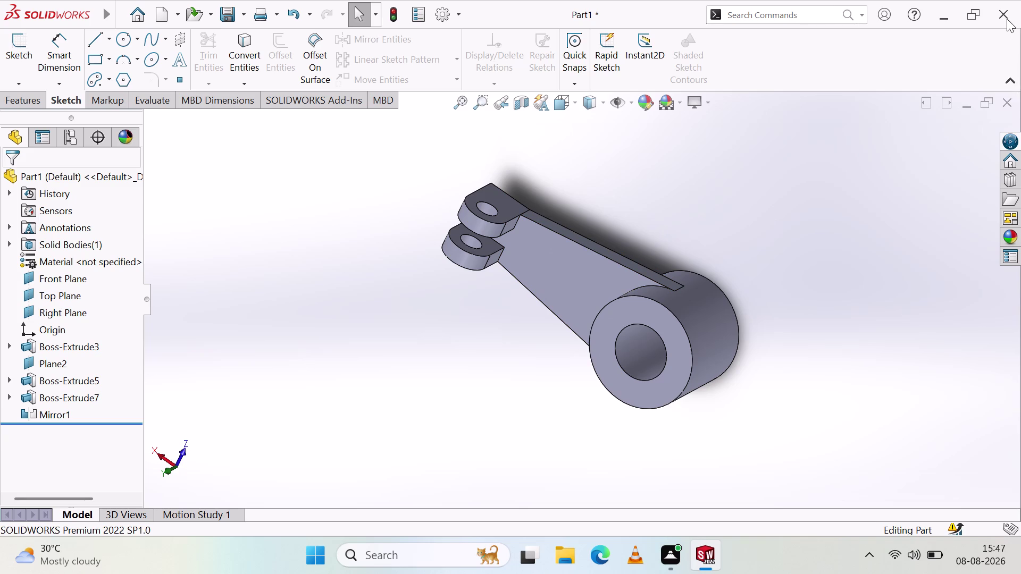
click(129, 15)
click(234, 132)
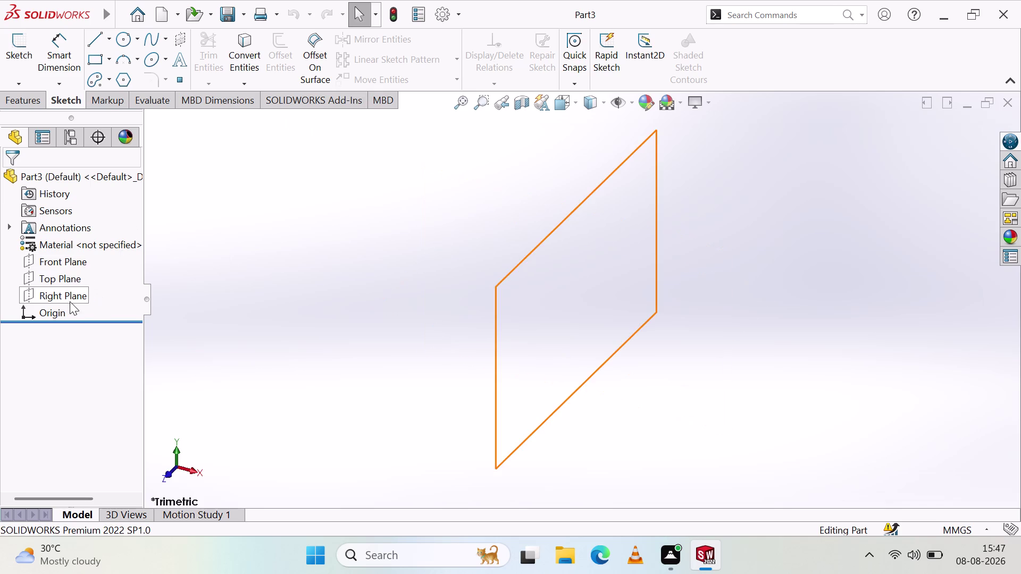
click(192, 472)
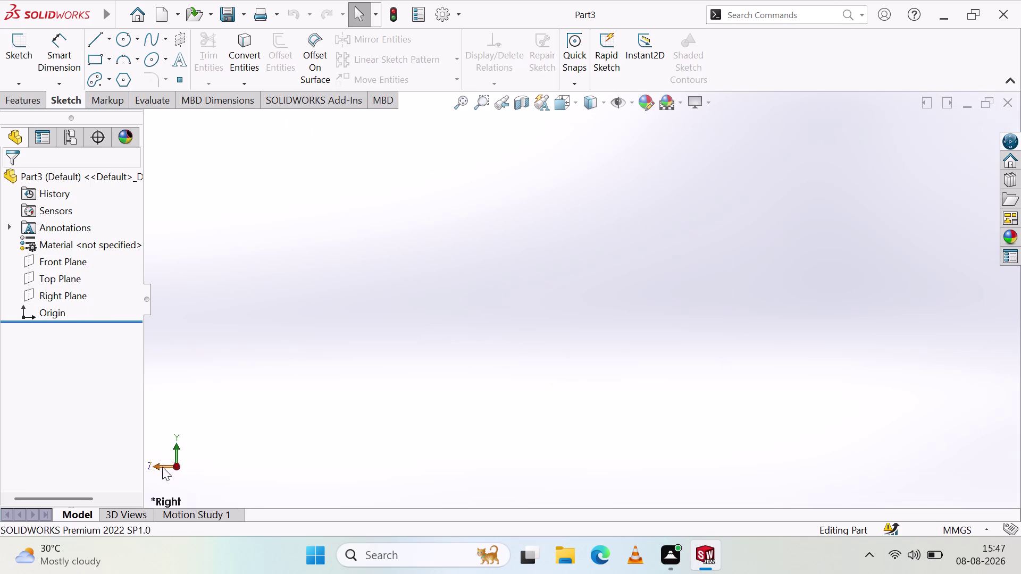
click(154, 466)
click(30, 51)
click(440, 264)
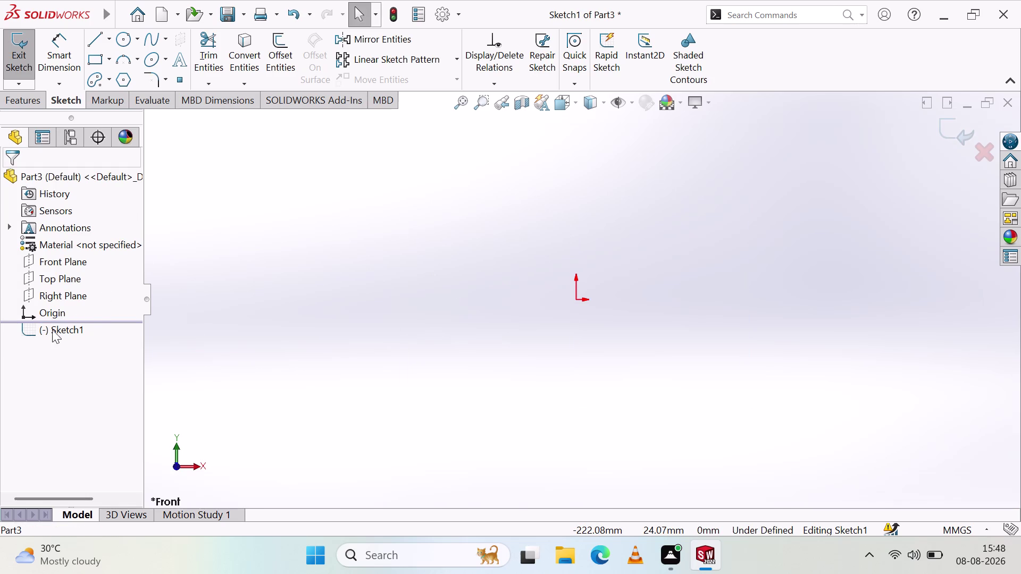
click(57, 331)
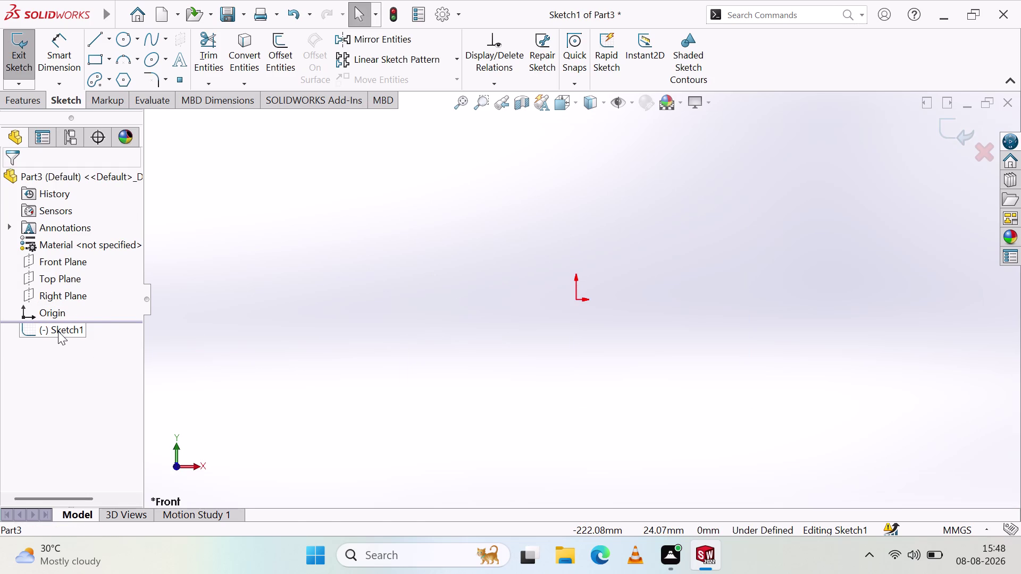
right_click(199, 313)
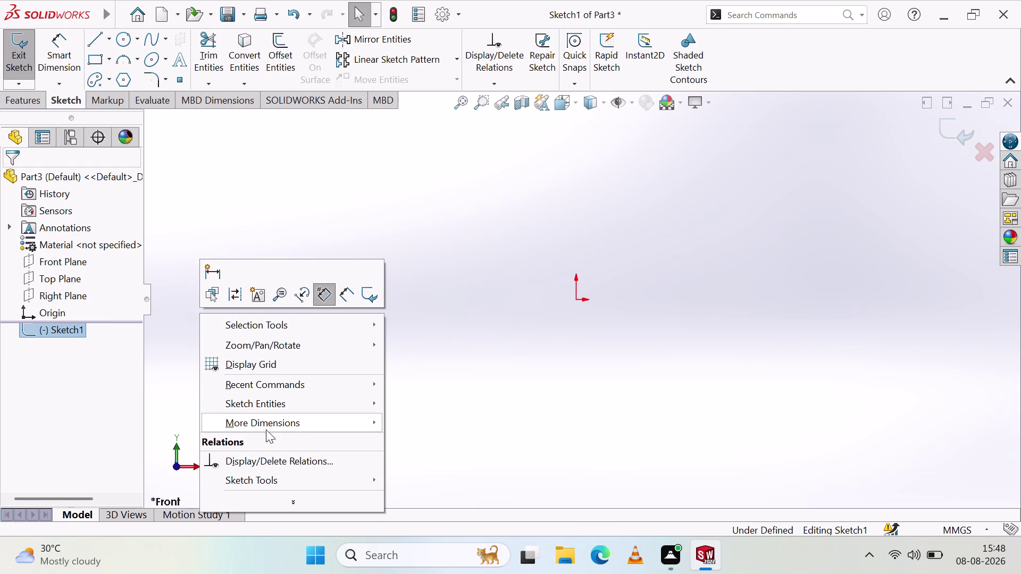
click(276, 462)
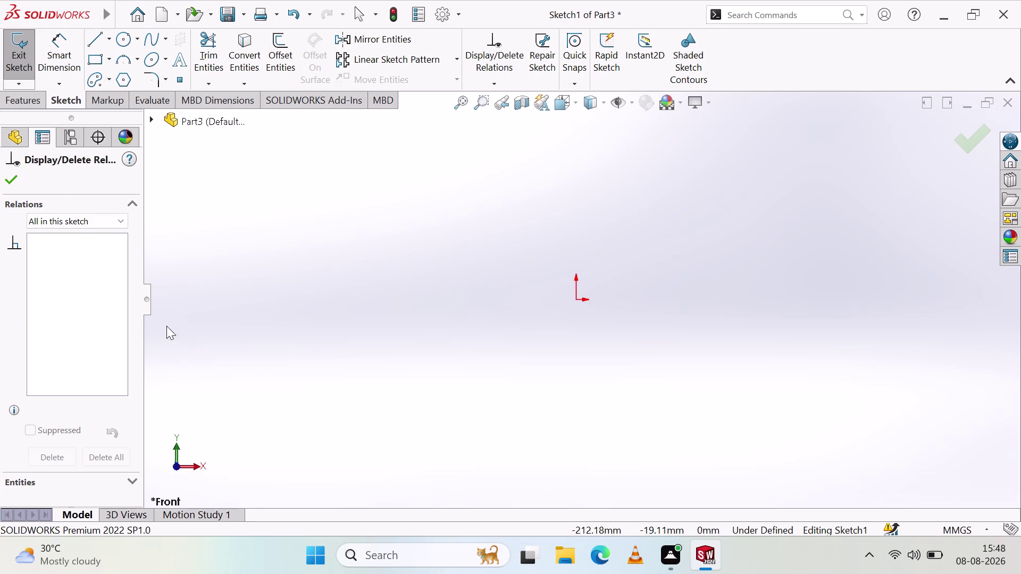
key(Escape)
right_click(274, 338)
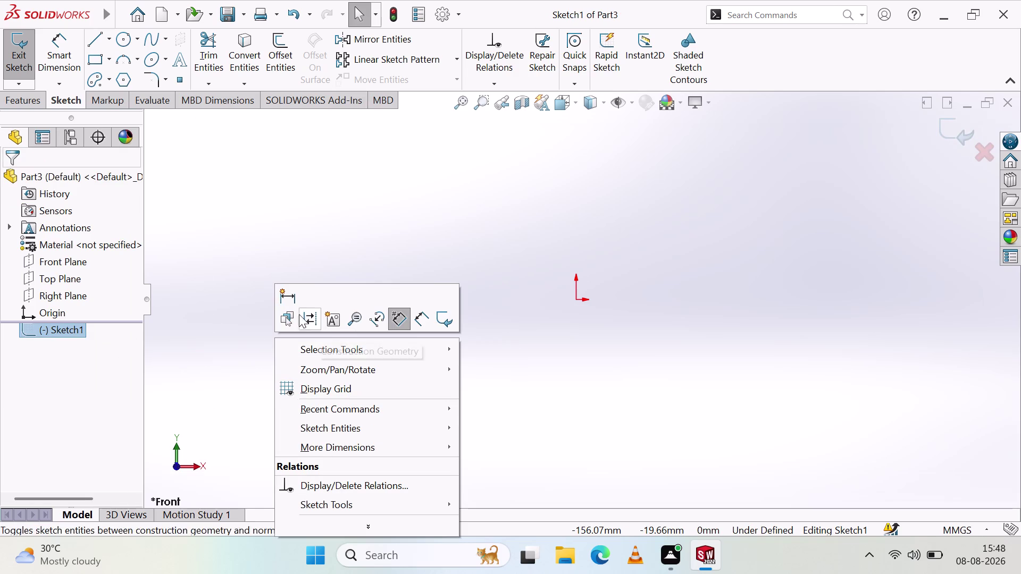
click(65, 325)
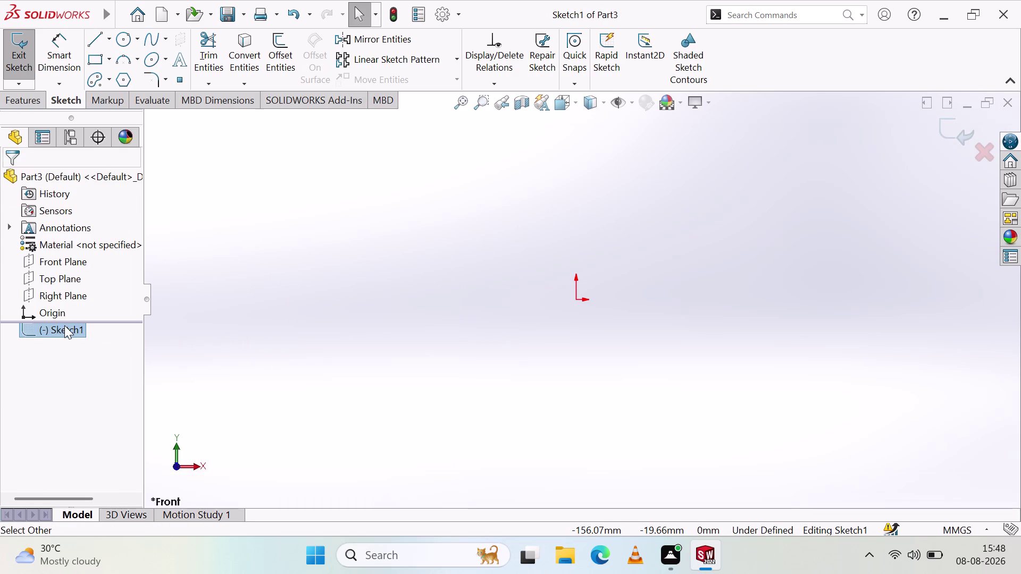
key(Escape)
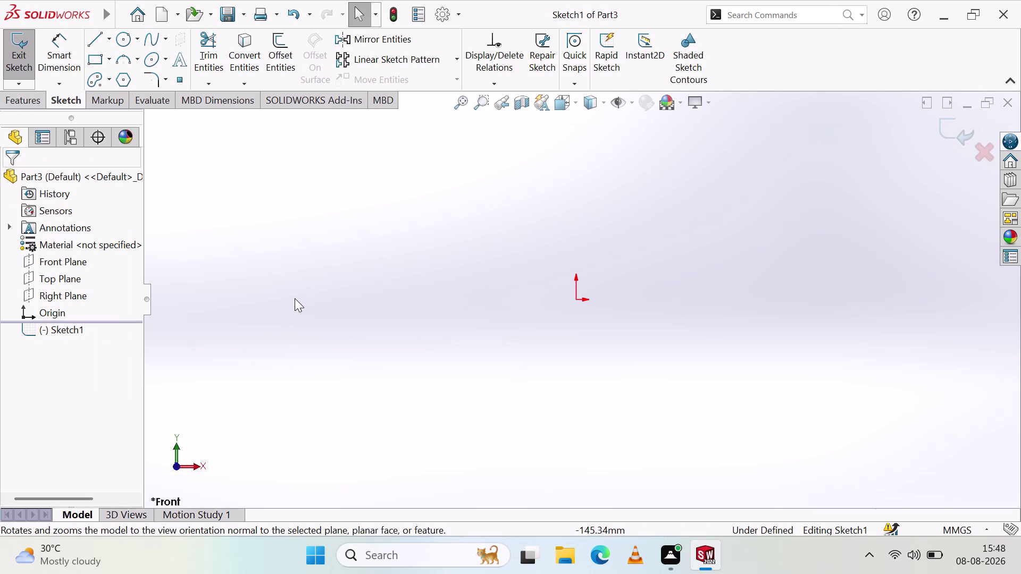
key(ctrl+z)
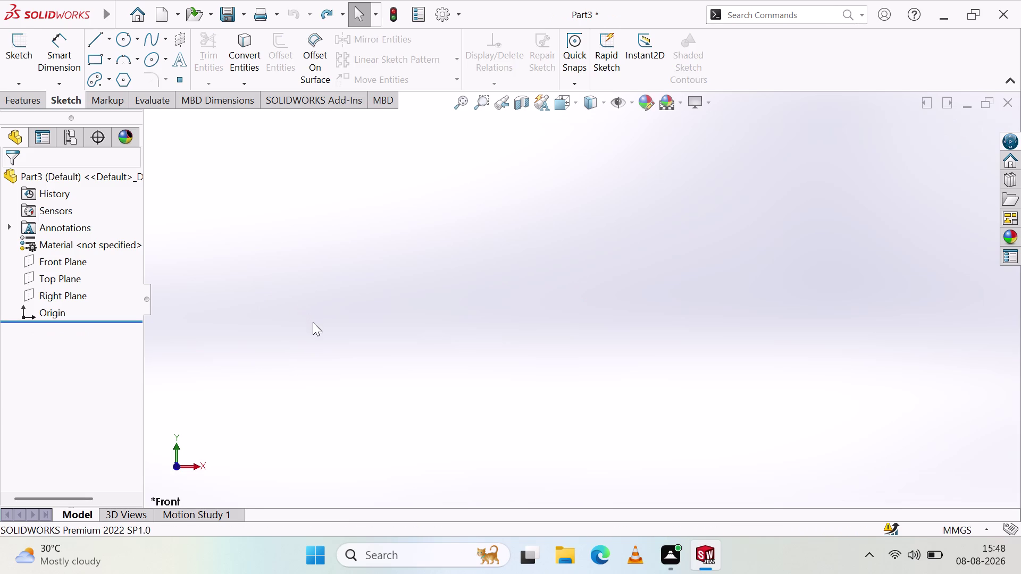
key(ctrl+z)
click(16, 49)
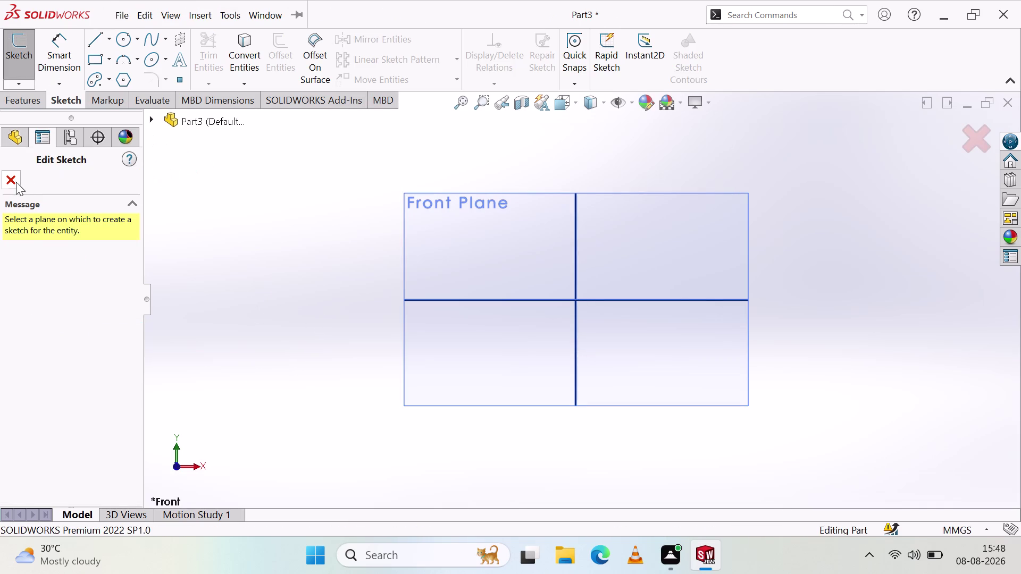
click(10, 183)
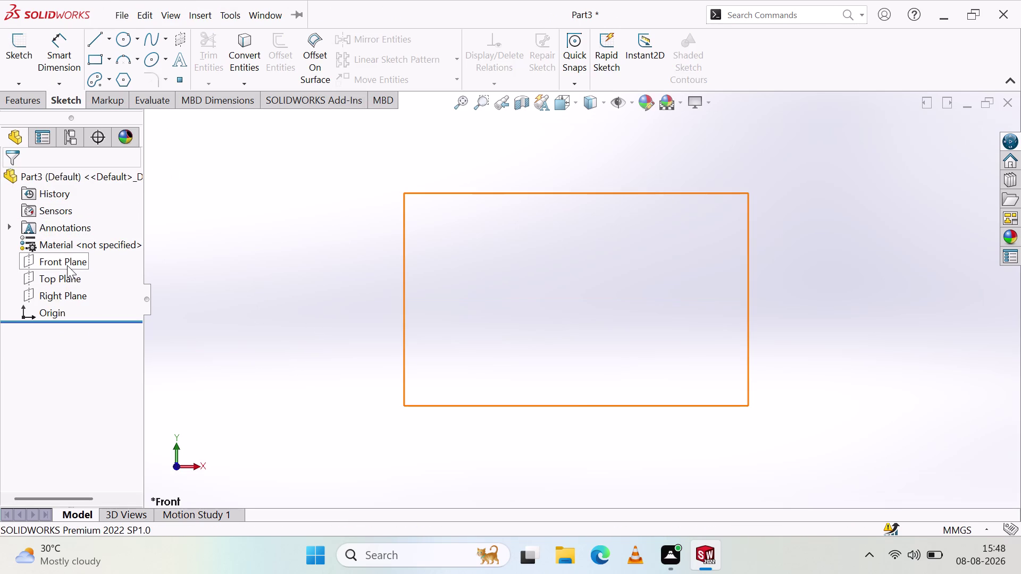
Start a sketch on the Front Plane, draw a vertical centerline, then delete it.
click(67, 265)
click(20, 47)
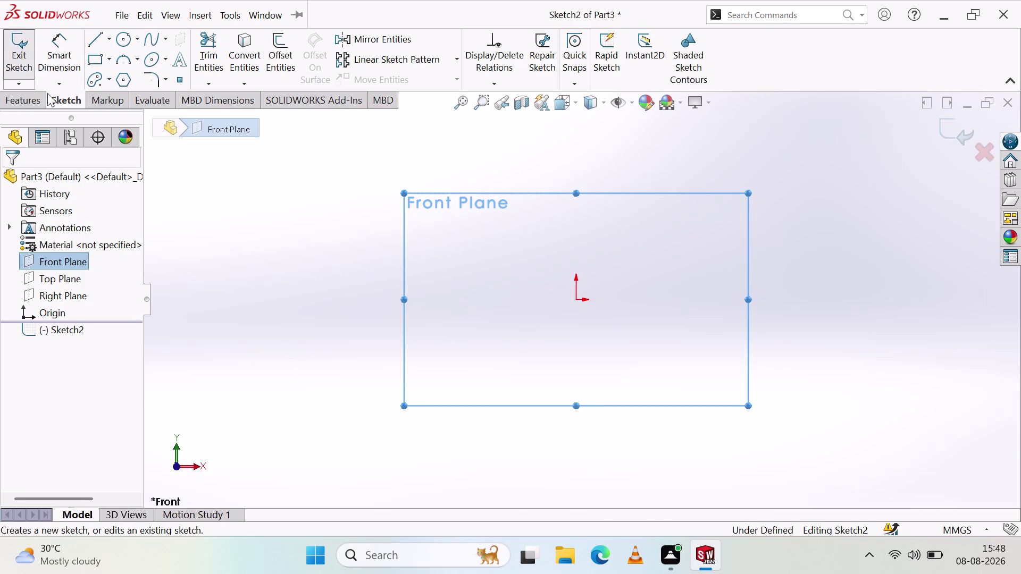
click(108, 38)
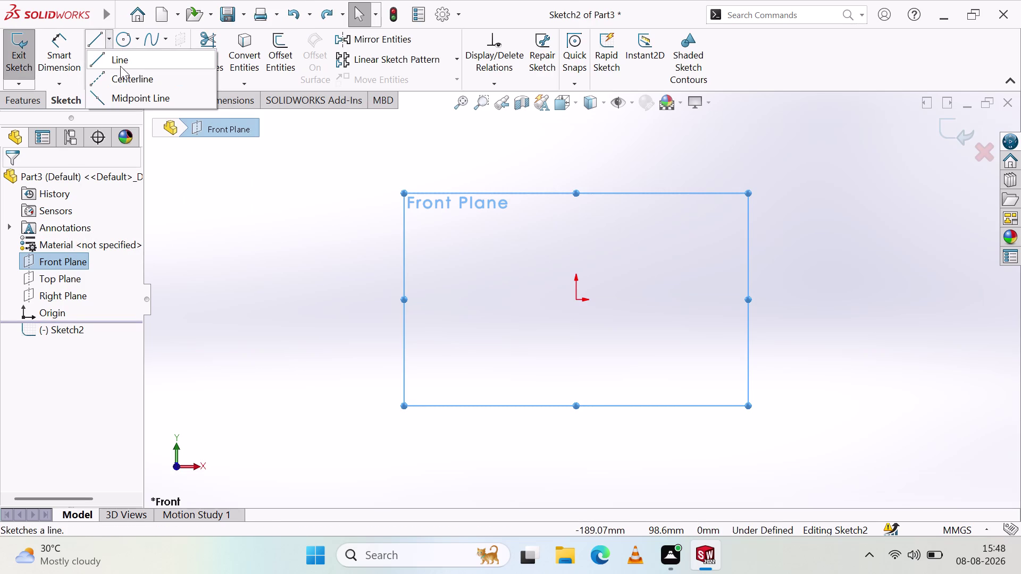
click(126, 75)
click(579, 122)
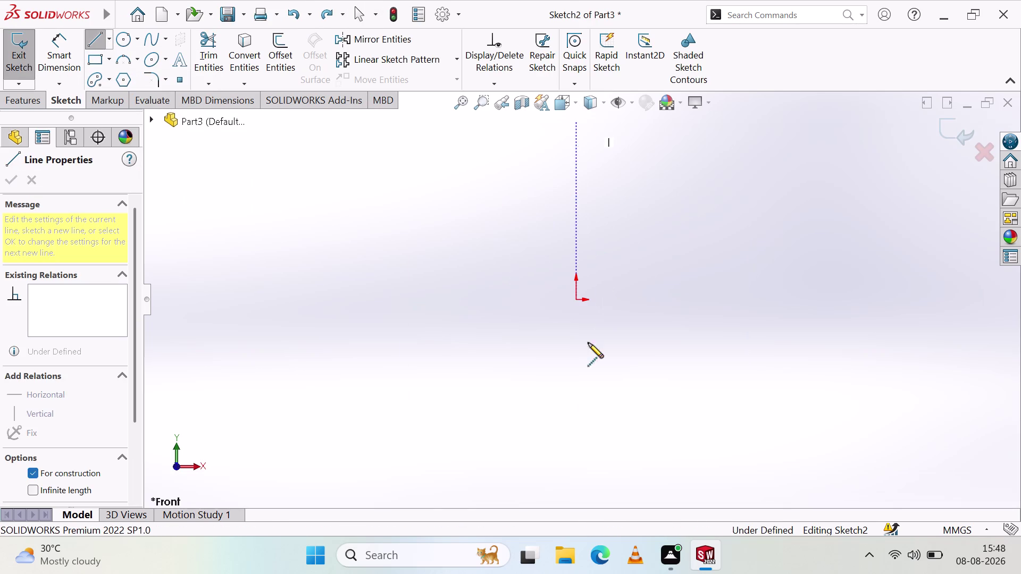
click(573, 494)
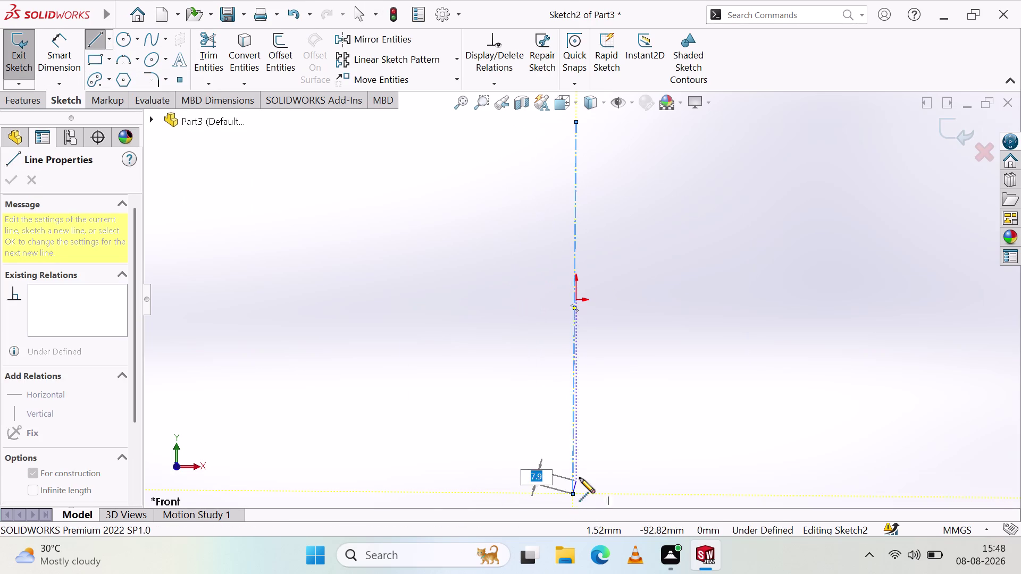
key(Escape)
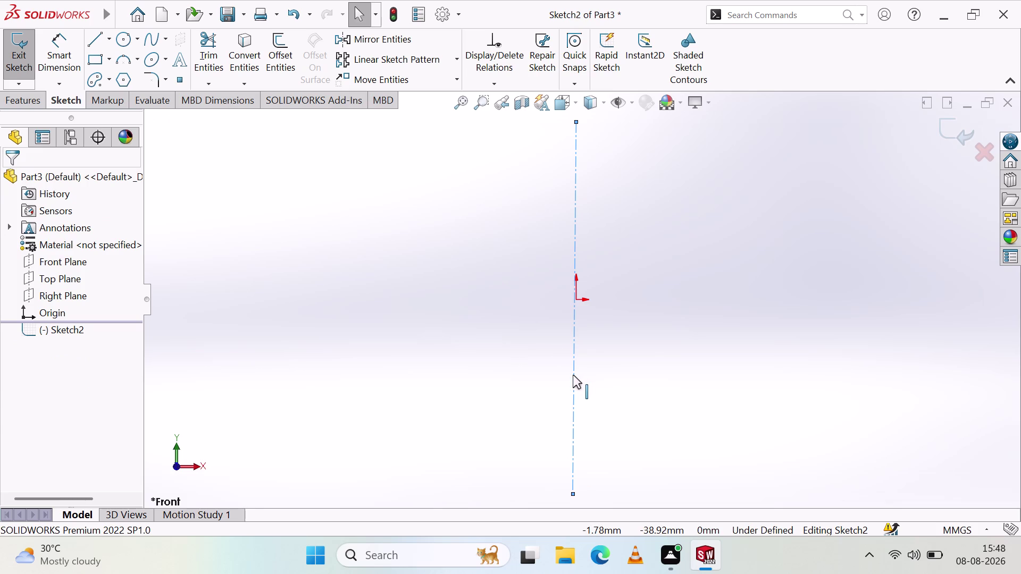
click(573, 375)
key(Delete)
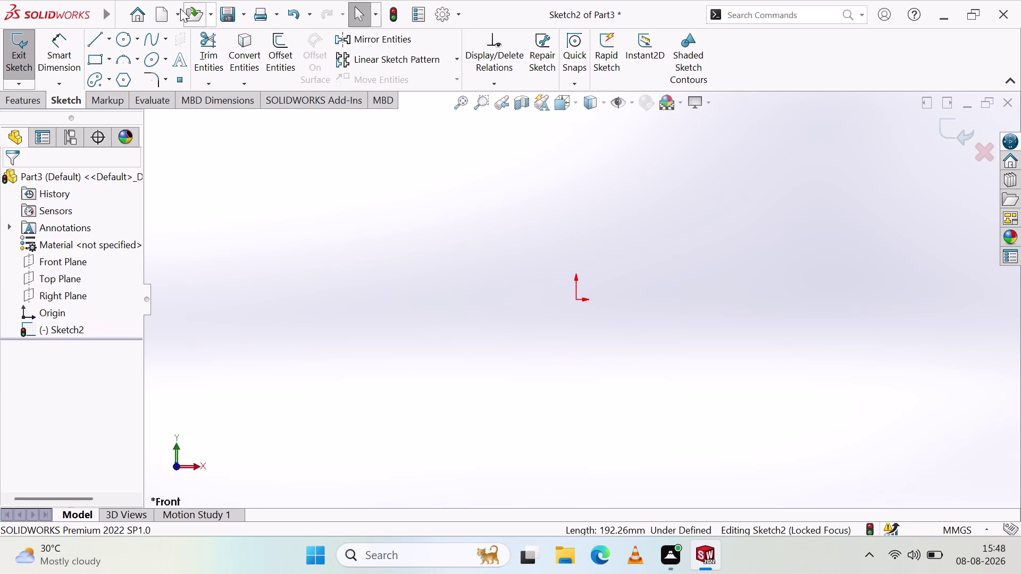
Draw a vertical line and a horizontal line crossing at the origin.
click(90, 41)
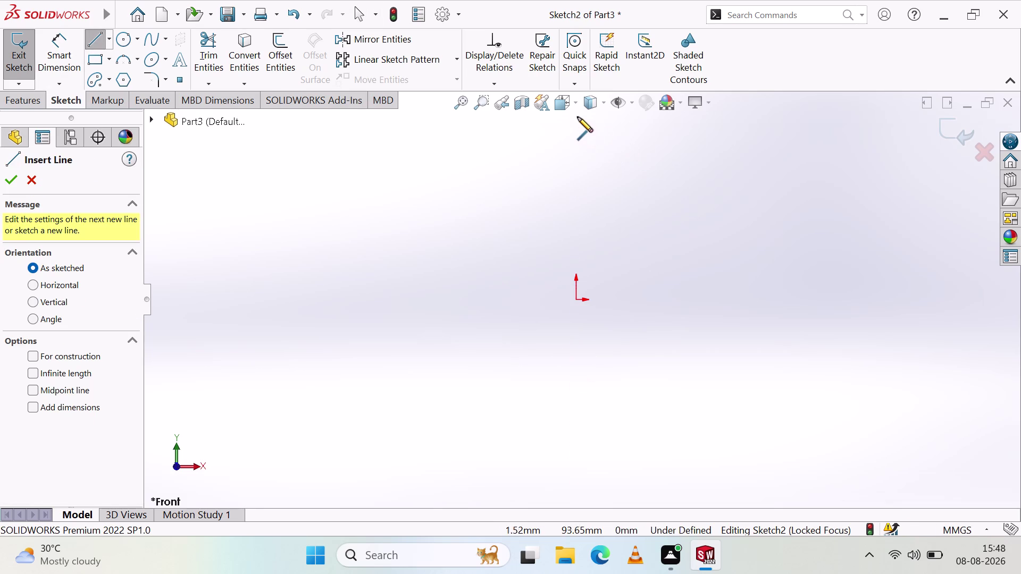
click(577, 116)
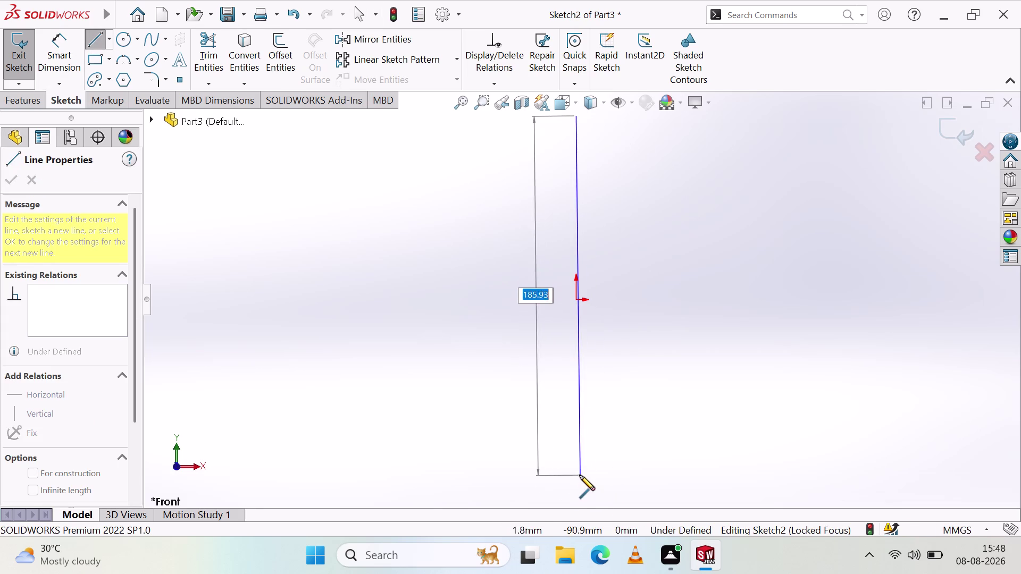
click(577, 485)
key(Escape)
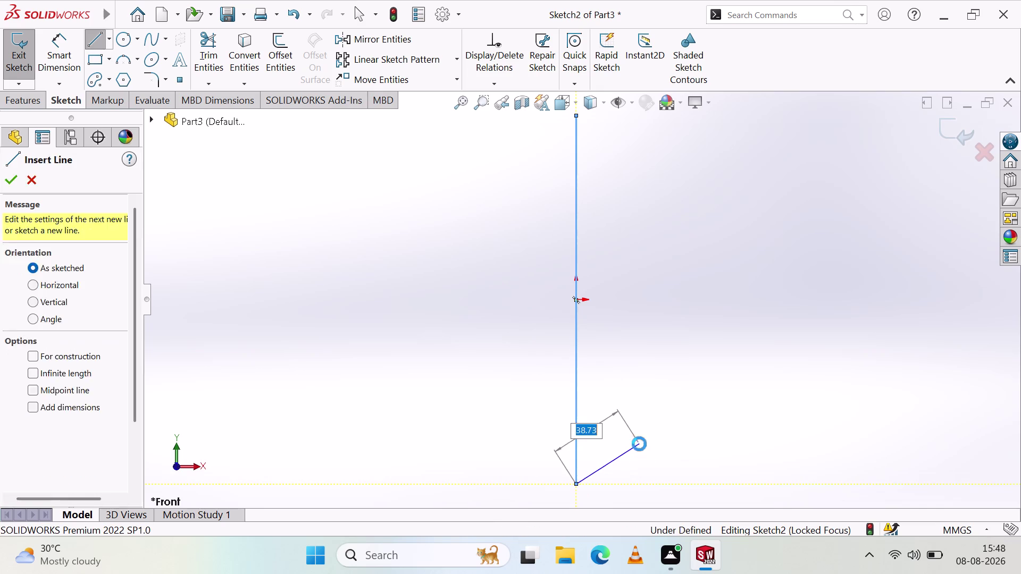
click(378, 245)
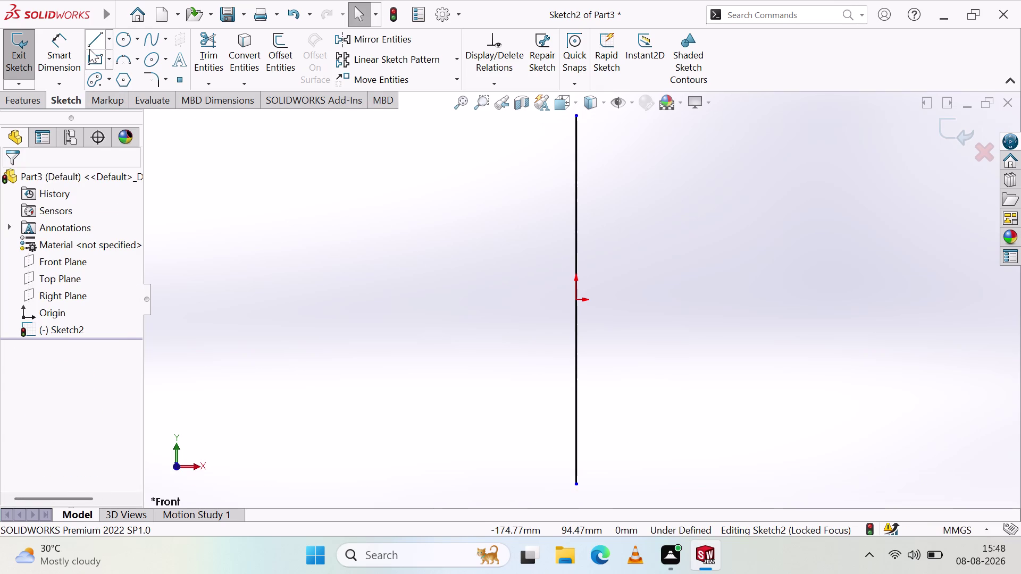
click(89, 49)
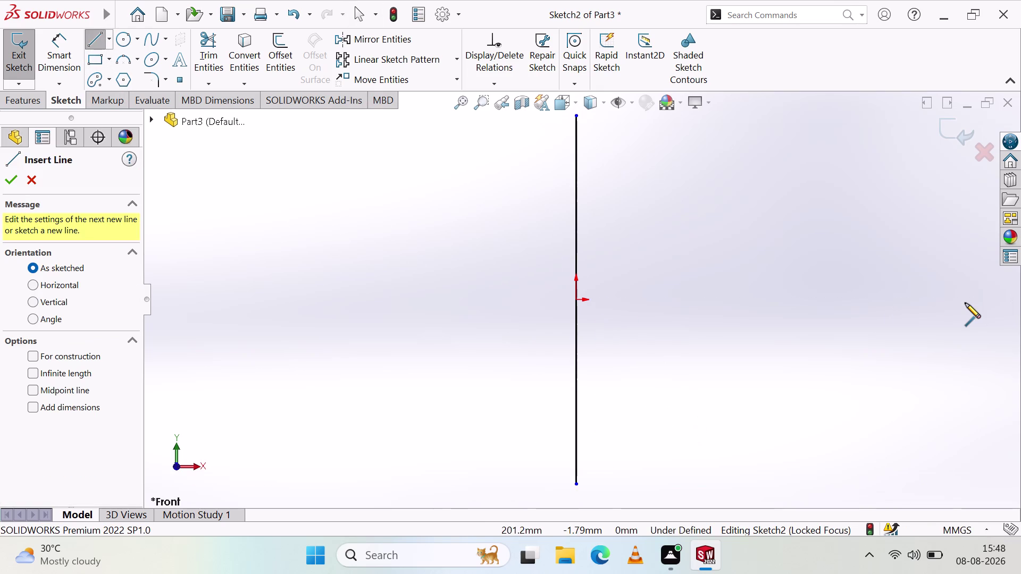
click(965, 300)
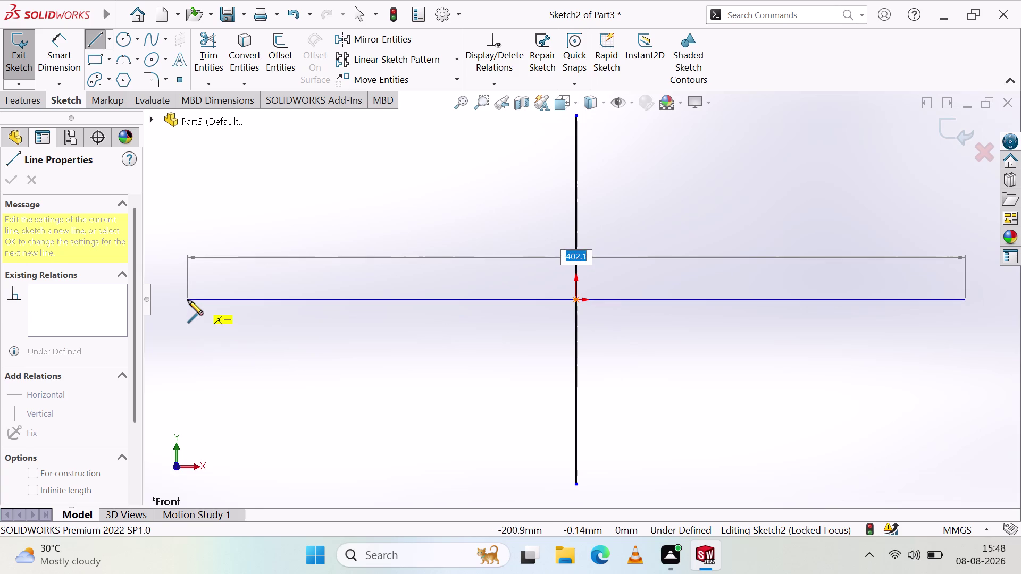
click(188, 300)
key(Escape)
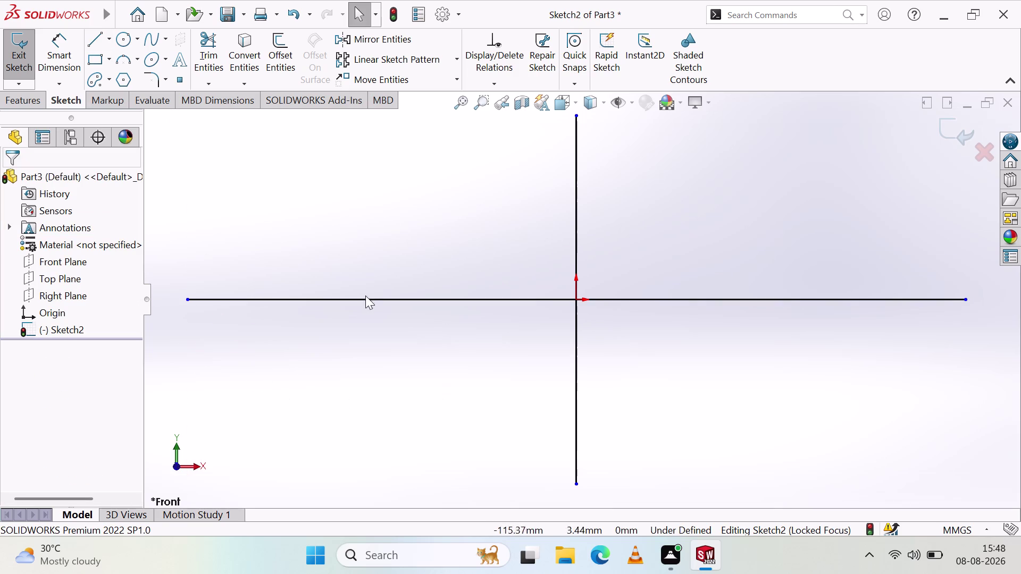
Select both lines and mark them 'For construction'.
click(415, 300)
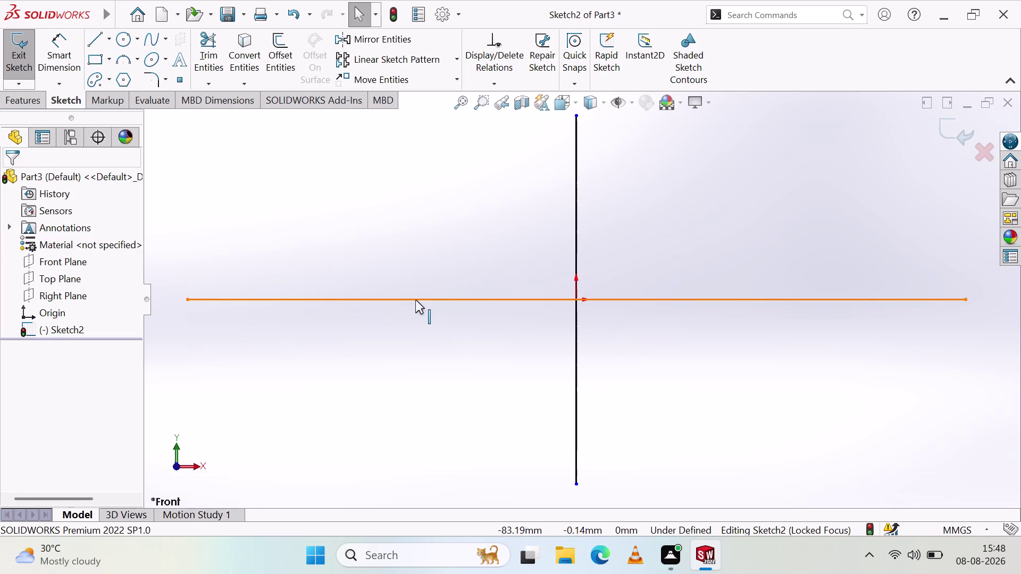
click(575, 250)
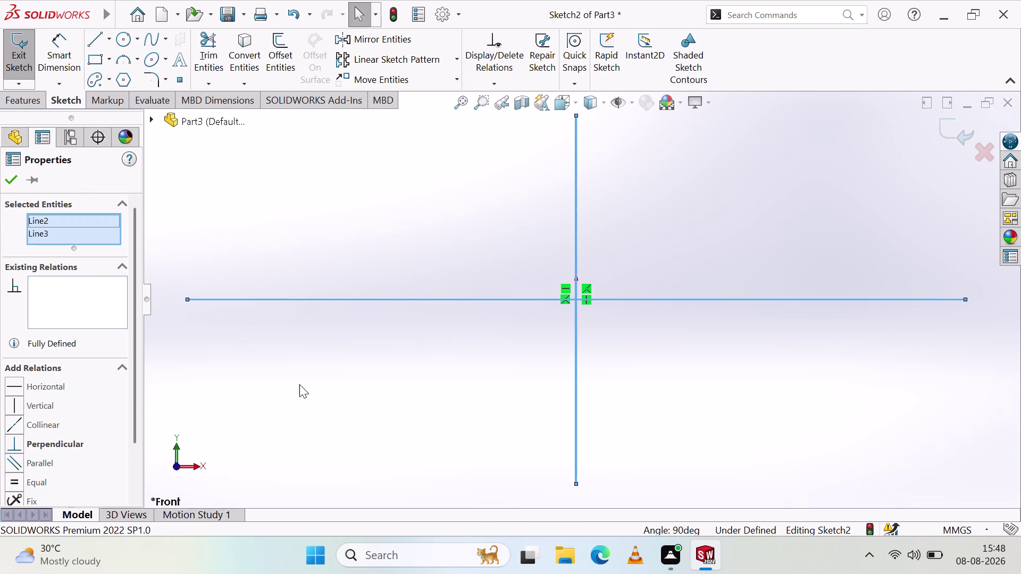
scroll(down, 3)
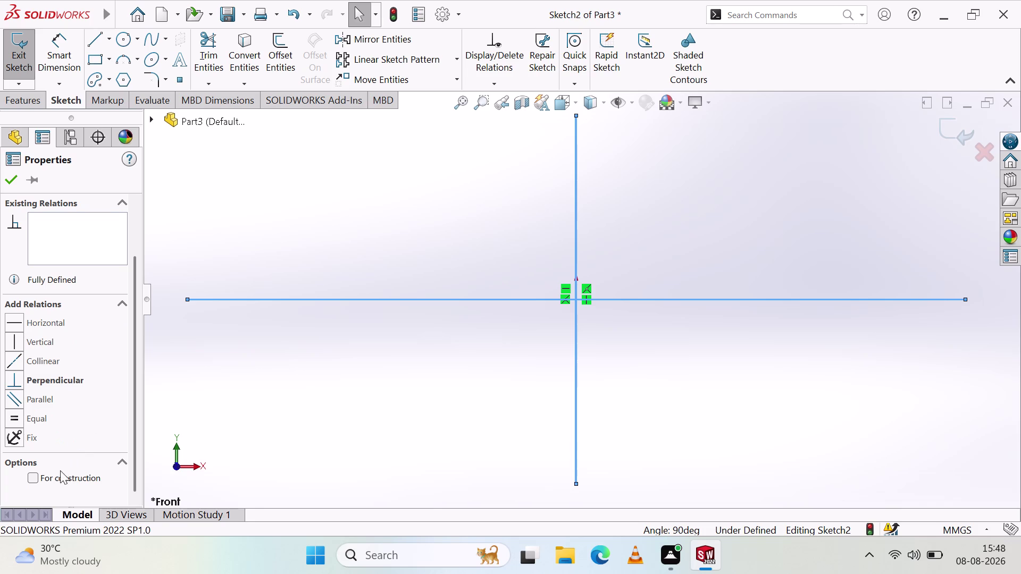
click(34, 477)
click(334, 265)
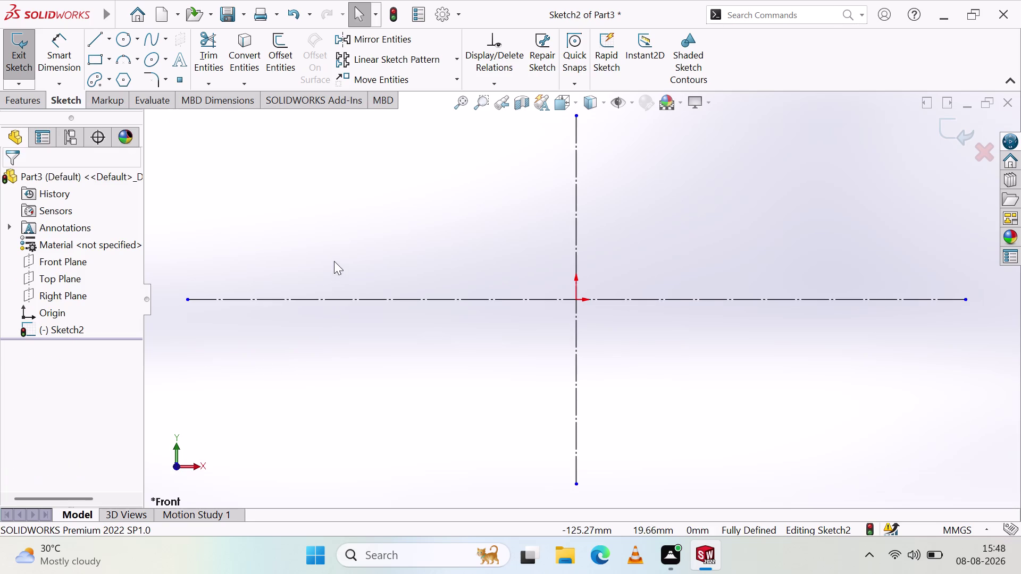
scroll(up, 3)
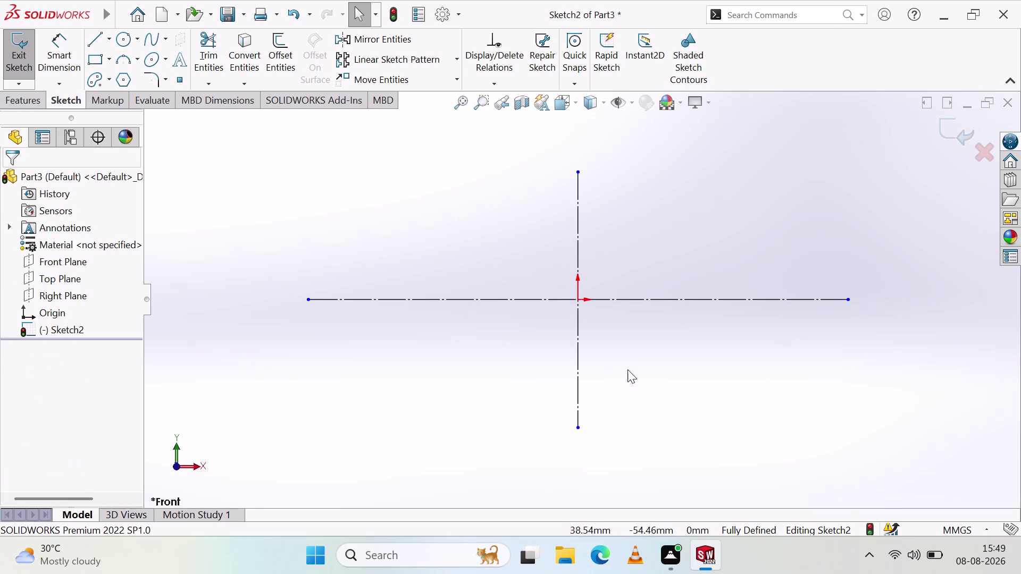
Drag the centre line endpoints to lengthen them up, down, left and right.
drag(578, 171, 577, 155)
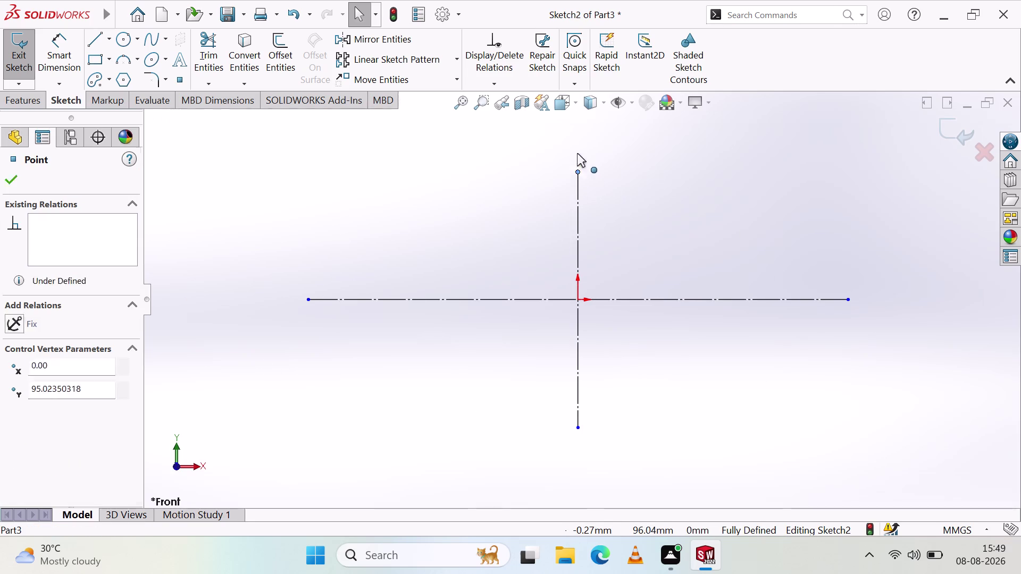
drag(577, 155, 578, 129)
drag(576, 427, 577, 482)
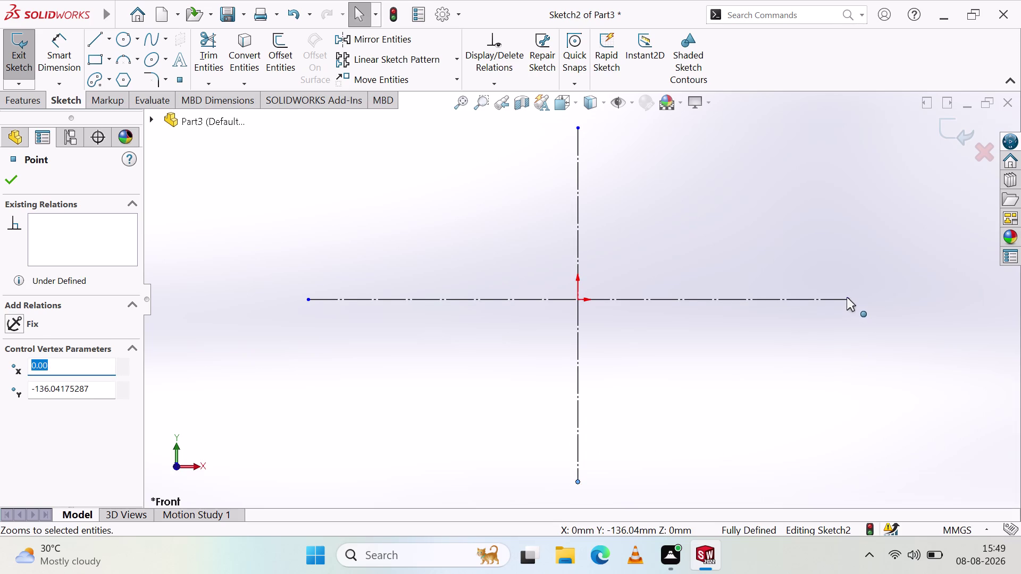
drag(846, 297, 917, 282)
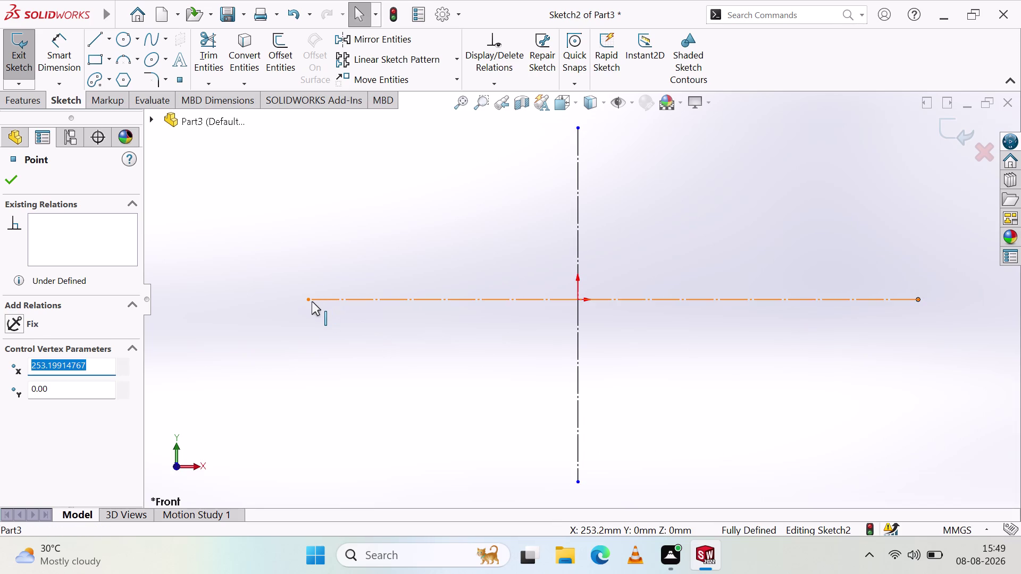
drag(306, 300, 279, 294)
click(410, 397)
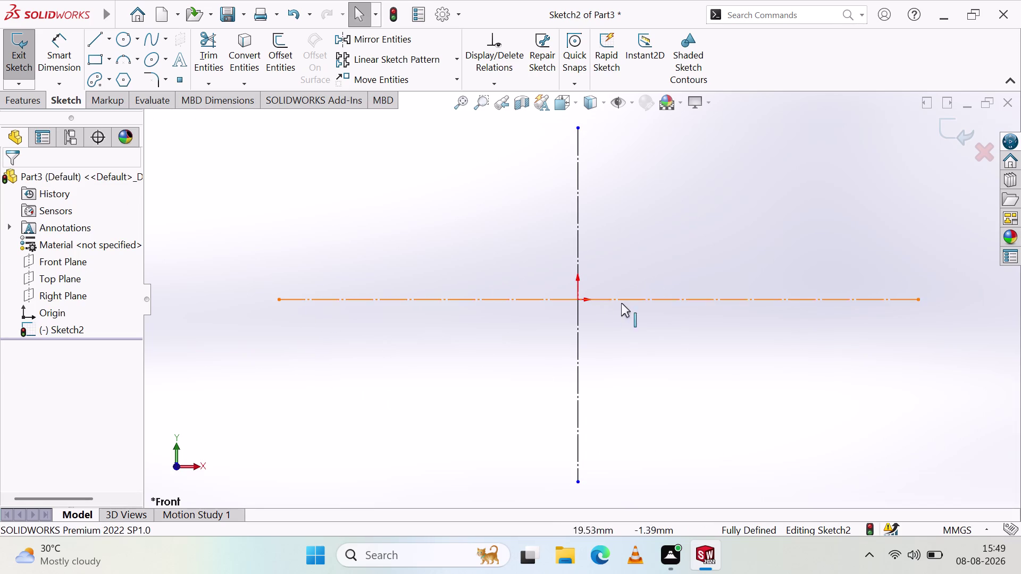
Delete both existing centre lines.
drag(829, 375, 364, 341)
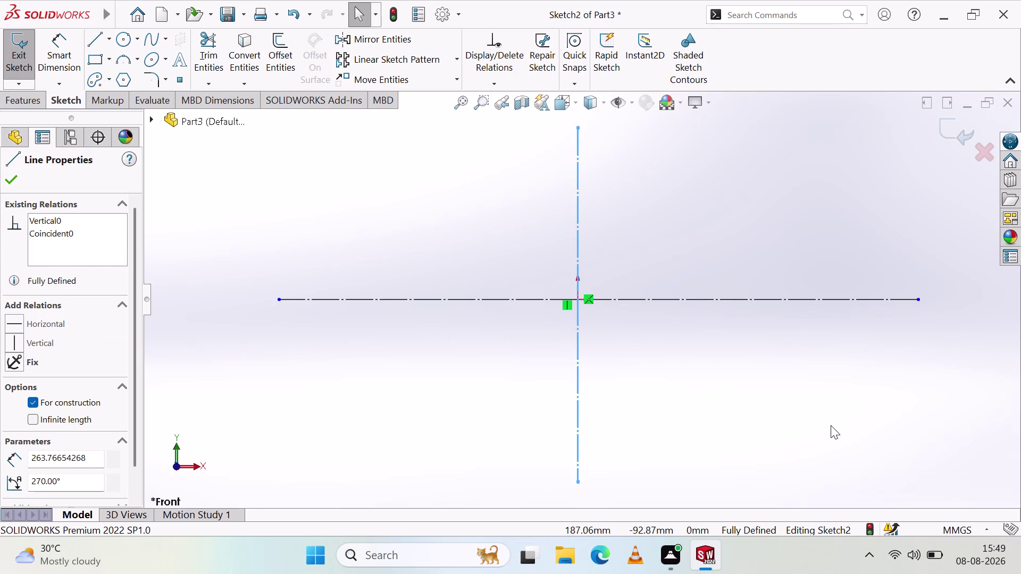
key(Delete)
drag(788, 380, 685, 254)
key(Delete)
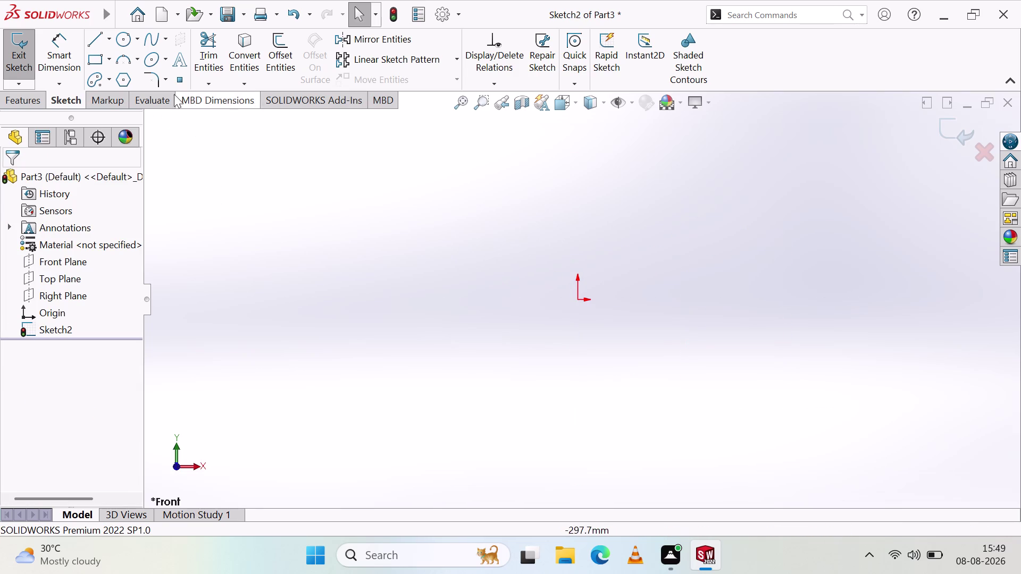
Draw a horizontal construction line across the origin.
click(109, 48)
click(120, 73)
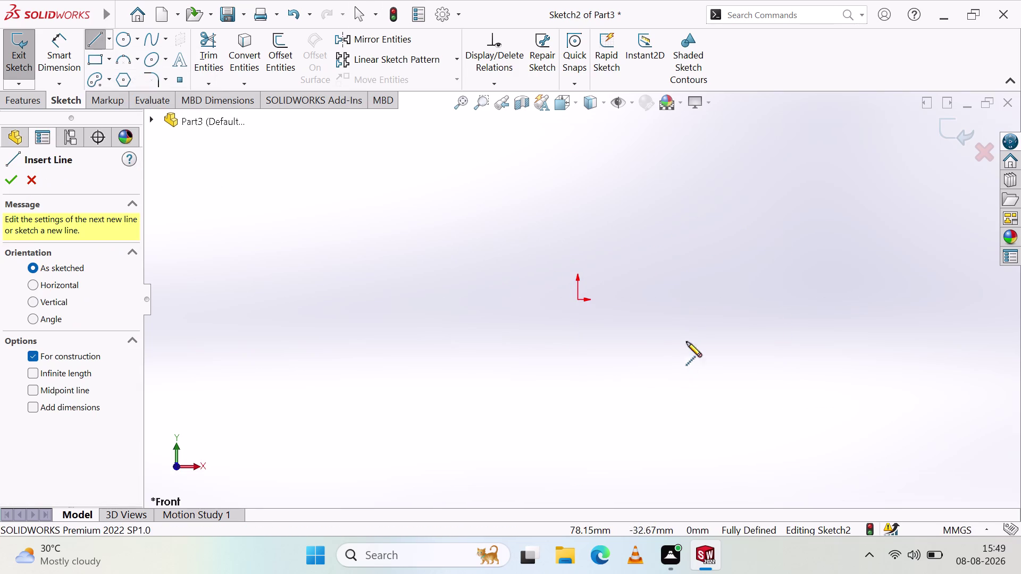
click(921, 296)
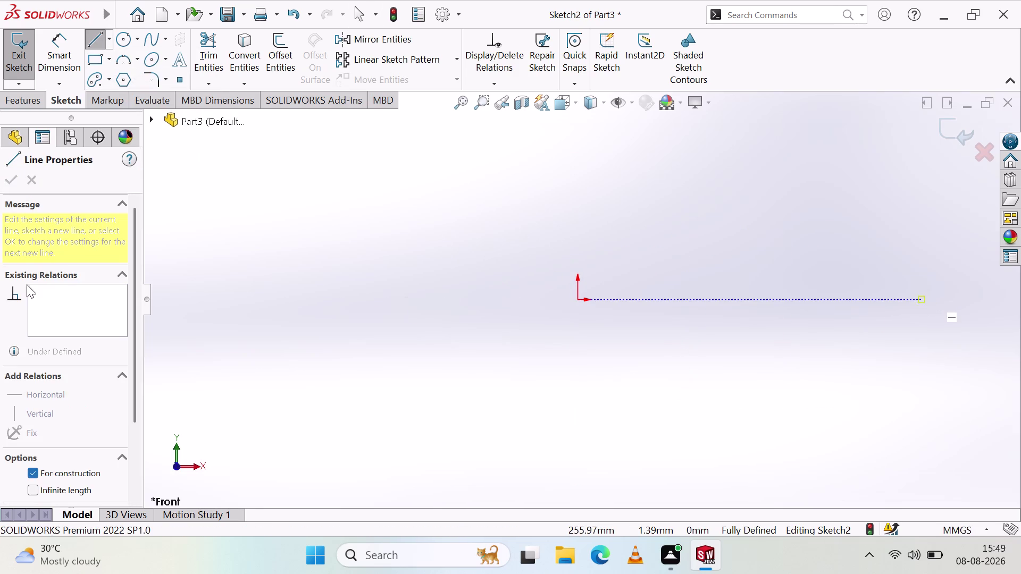
click(196, 301)
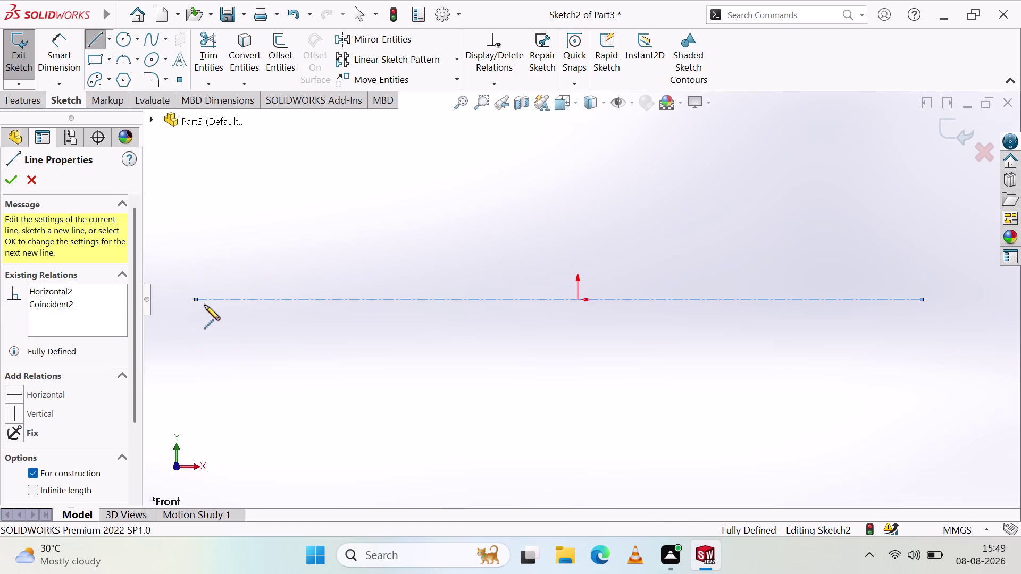
key(Escape)
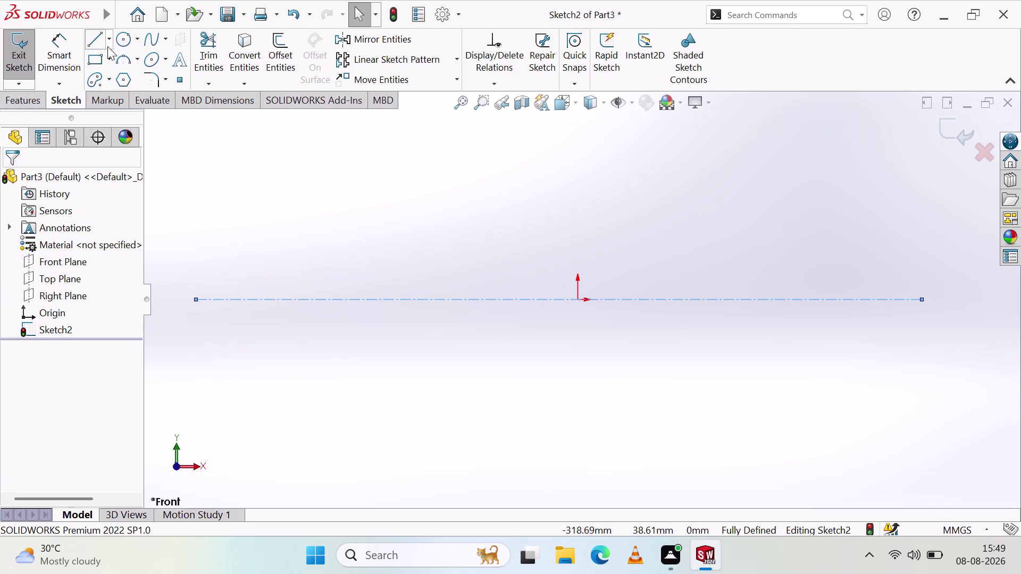
Draw a vertical construction line from top to bottom through the origin.
click(108, 44)
click(116, 74)
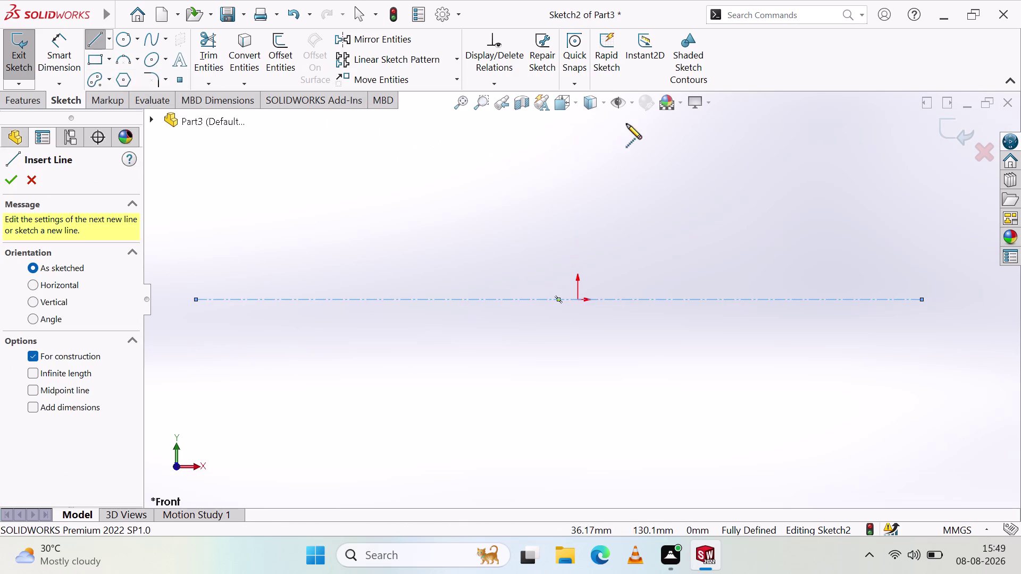
click(578, 120)
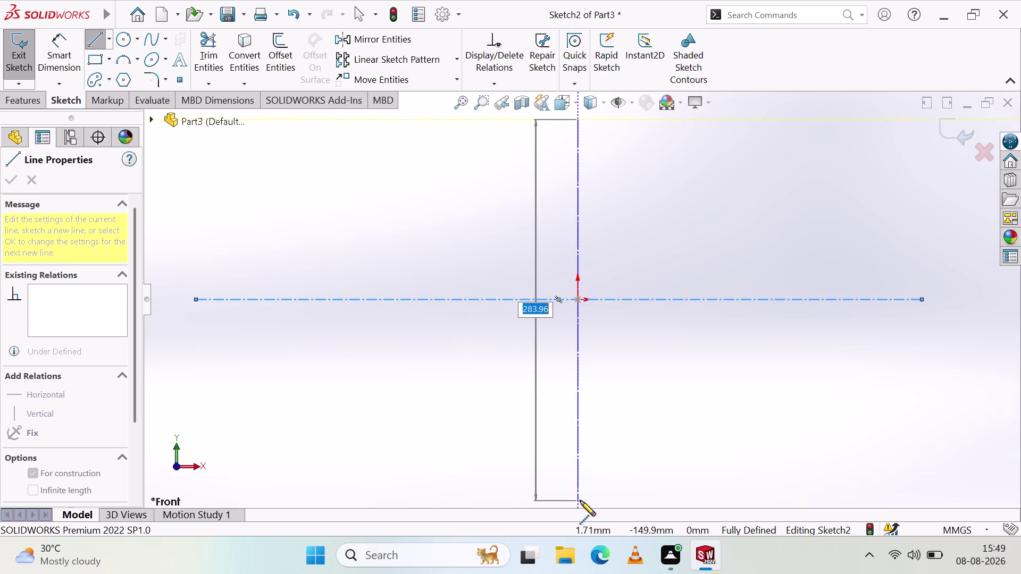
click(580, 500)
key(Escape)
key(Escape)
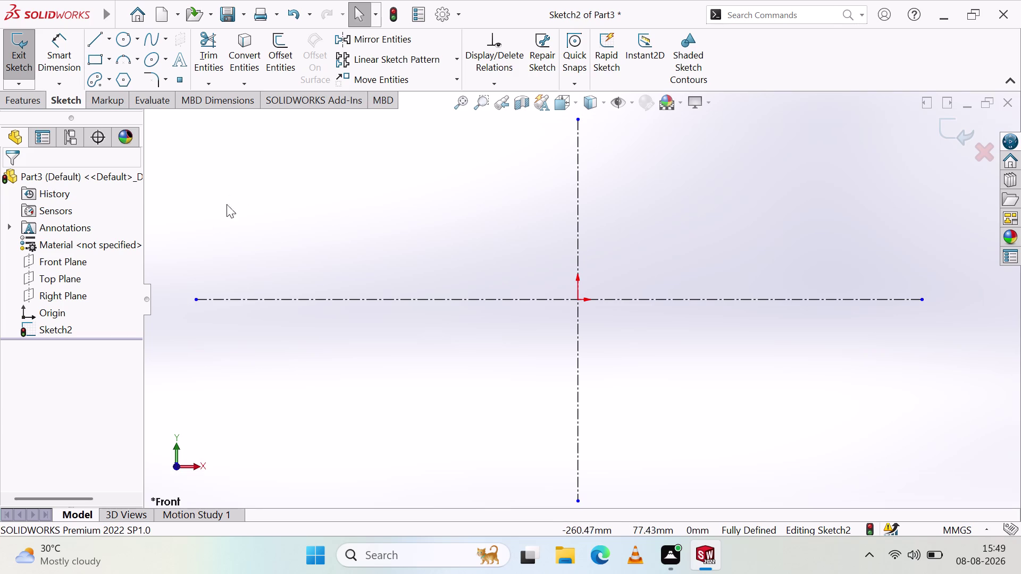
click(121, 42)
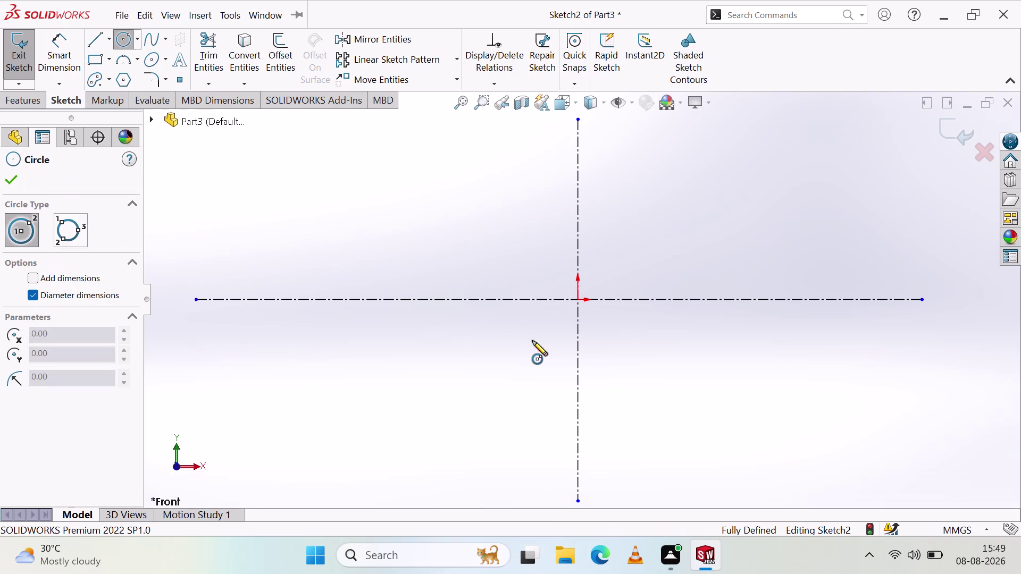
Sketch a large outer circle and a smaller inner circle, both centred on the origin.
click(578, 301)
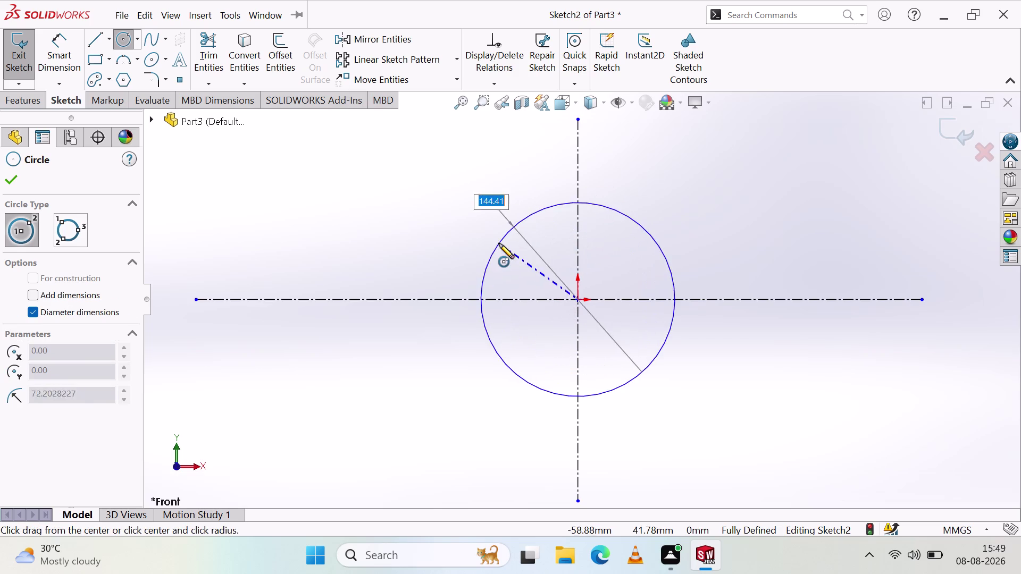
click(498, 244)
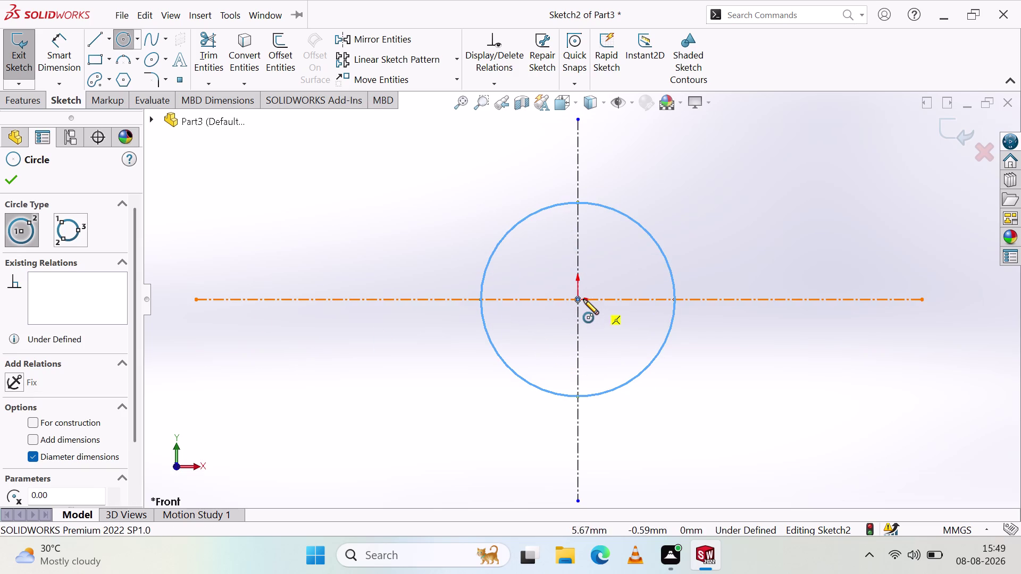
click(578, 299)
click(636, 268)
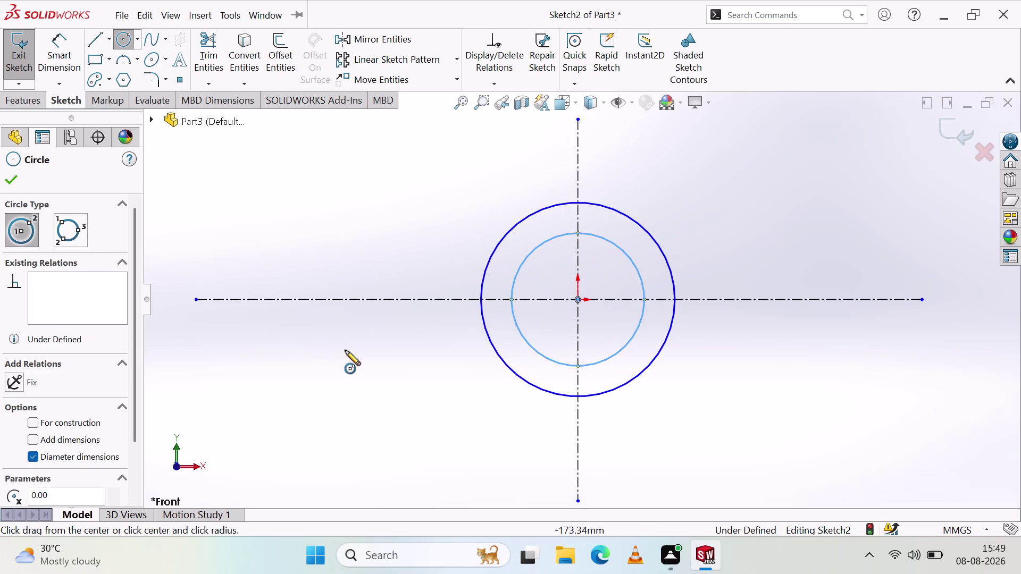
click(6, 181)
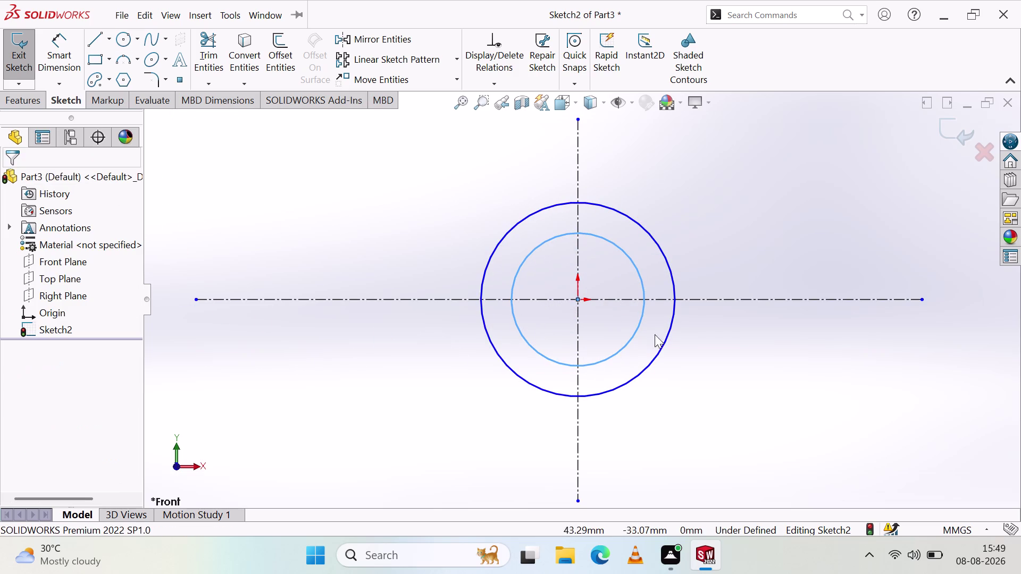
click(68, 58)
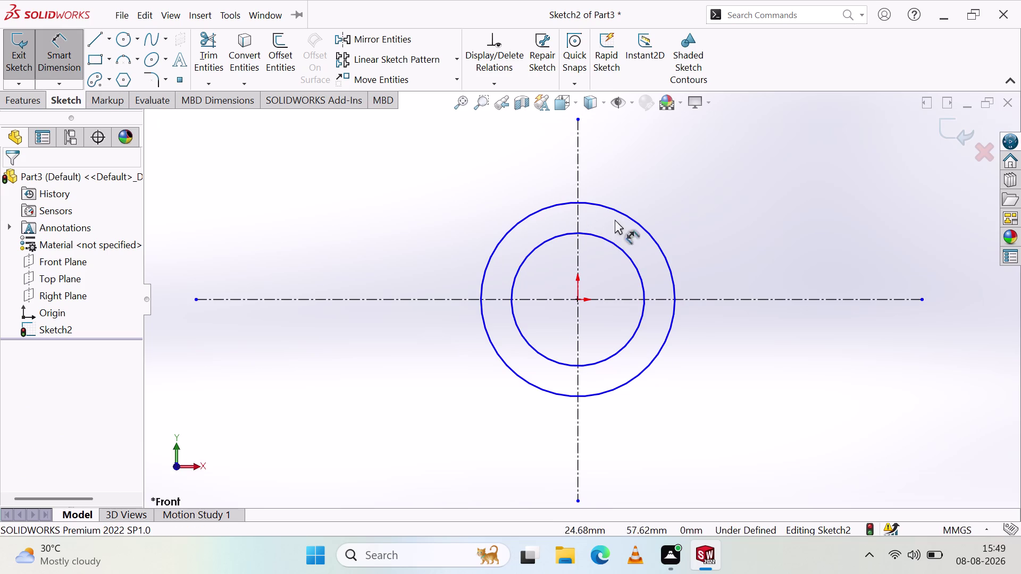
click(621, 213)
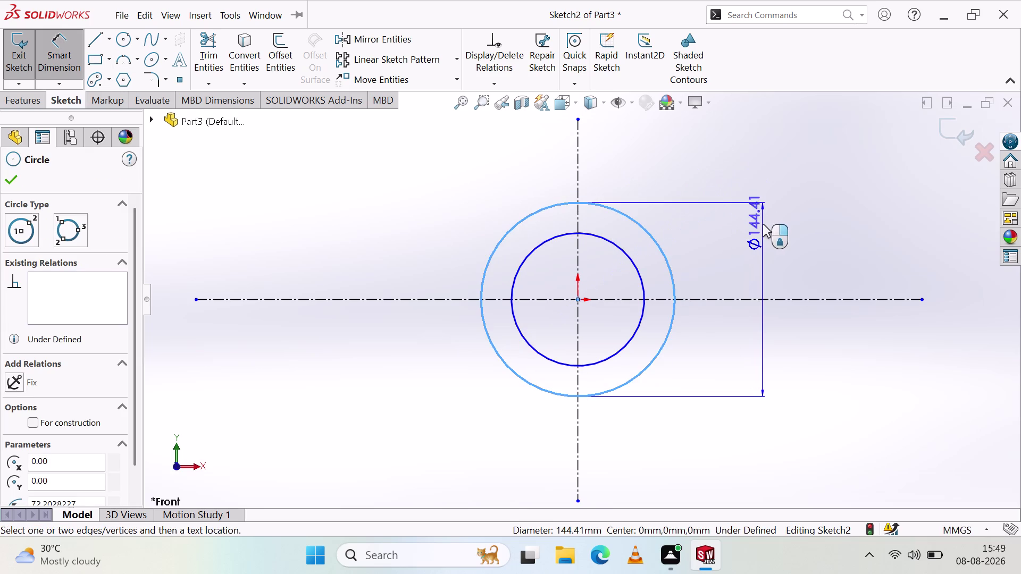
Set the outer circle's diameter to 76 mm, entered as 38+38.
click(761, 239)
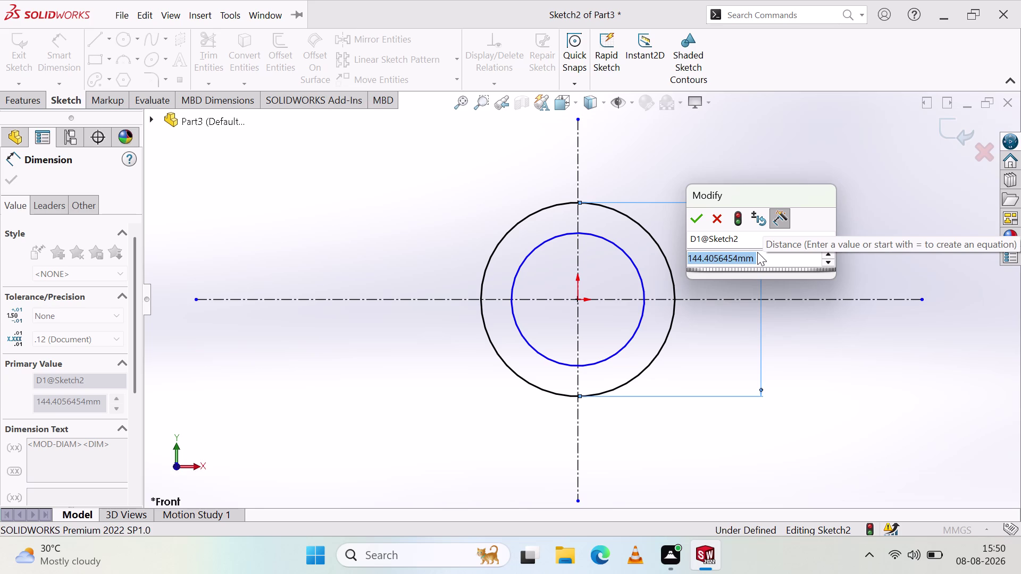
key(3)
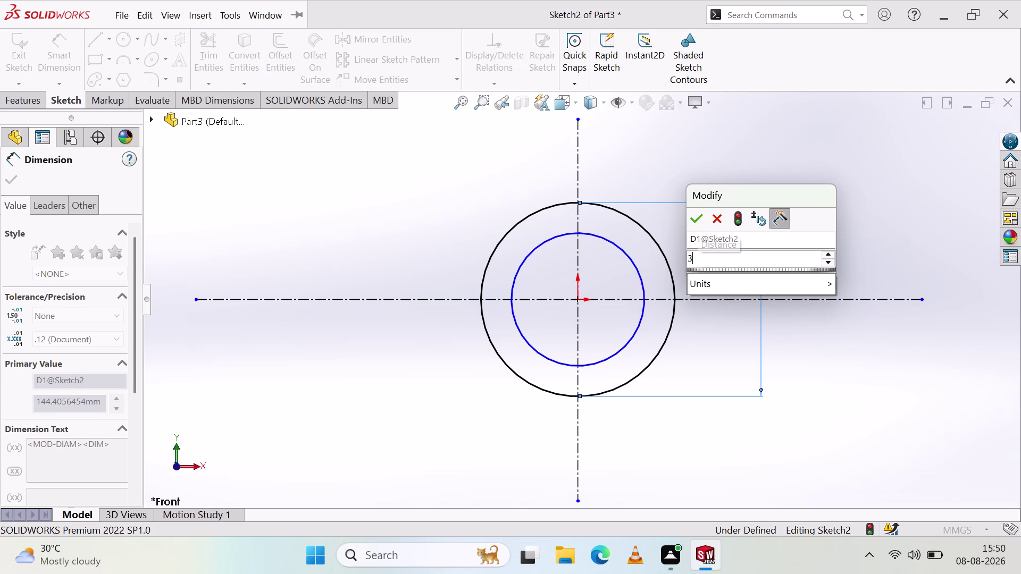
key(8)
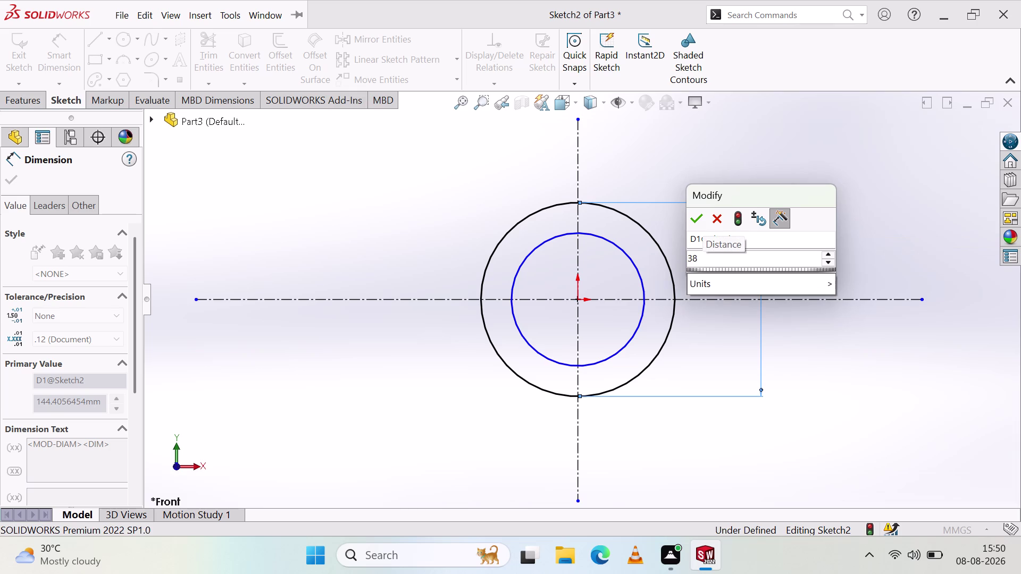
key(shift+plus)
text(38)
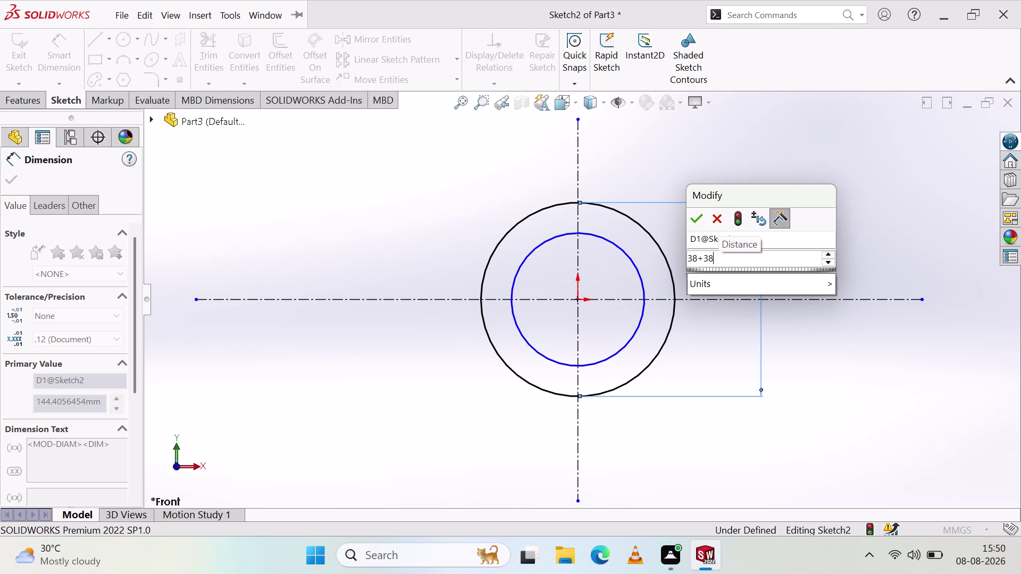
key(Return)
Dimension the inner circle to a 40 mm diameter.
click(798, 373)
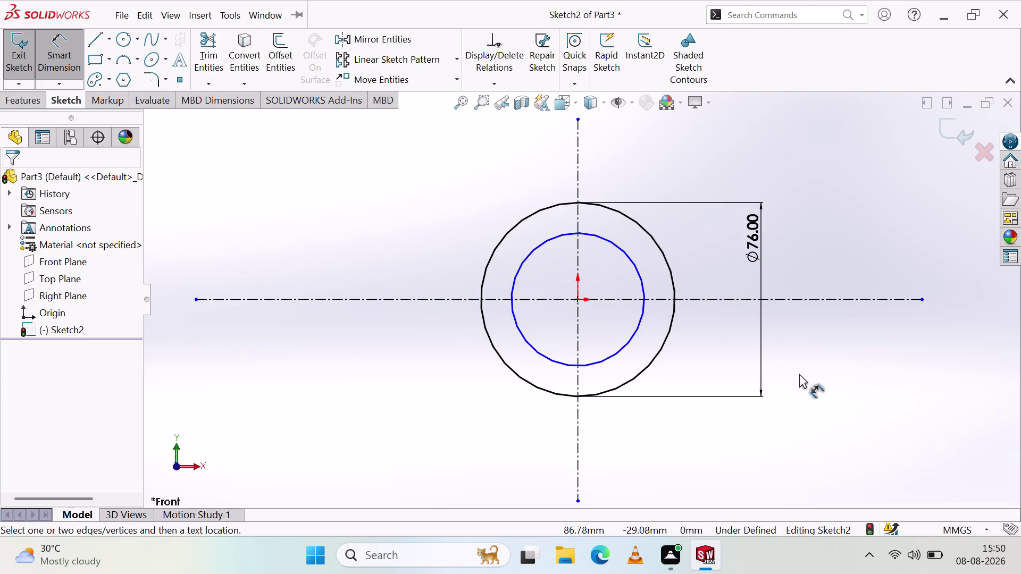
click(636, 271)
click(722, 279)
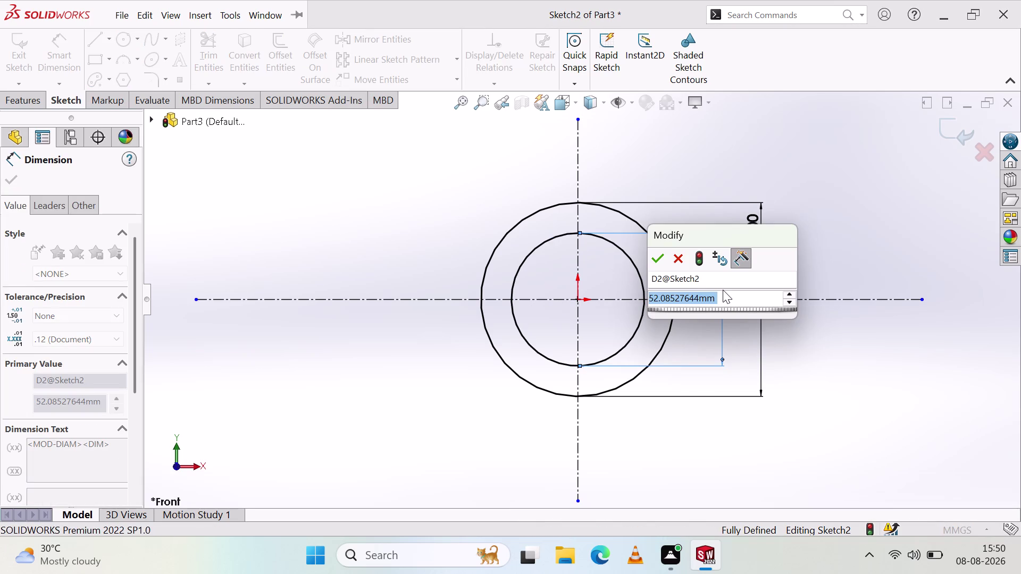
text(40)
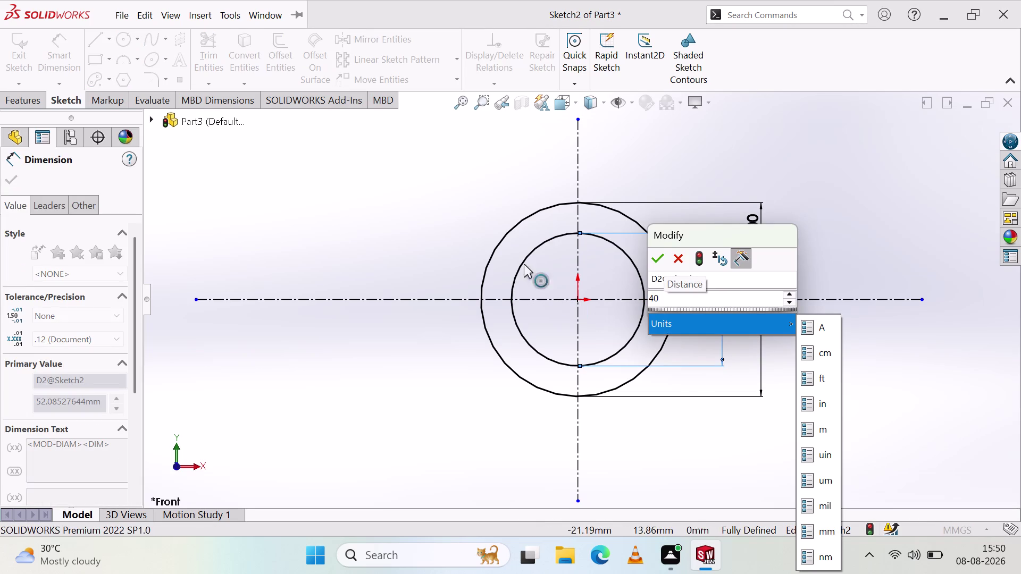
click(658, 257)
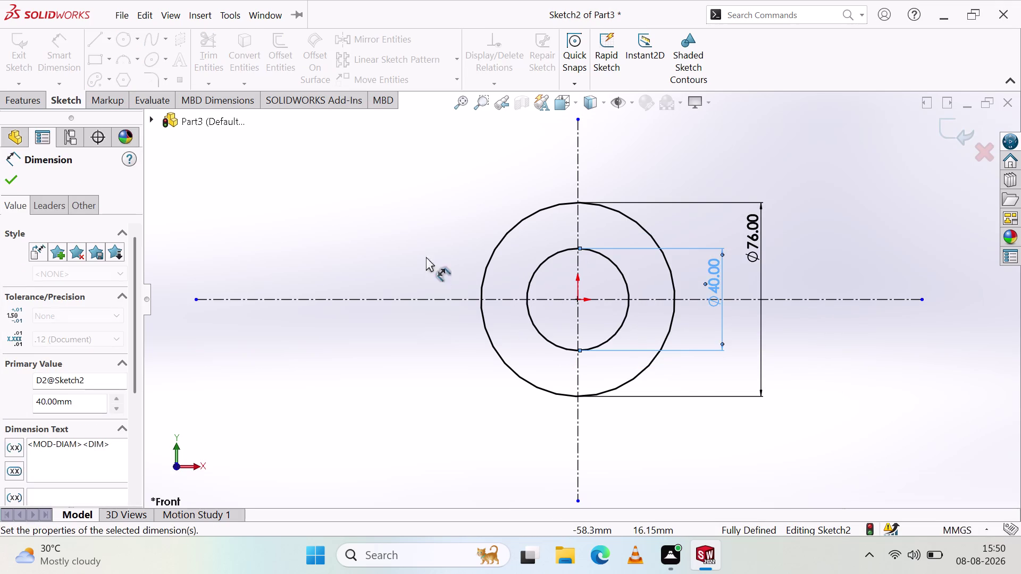
Move the Ø76 and Ø40 dimensions to tidy positions beside the circles.
click(401, 239)
drag(753, 243, 800, 171)
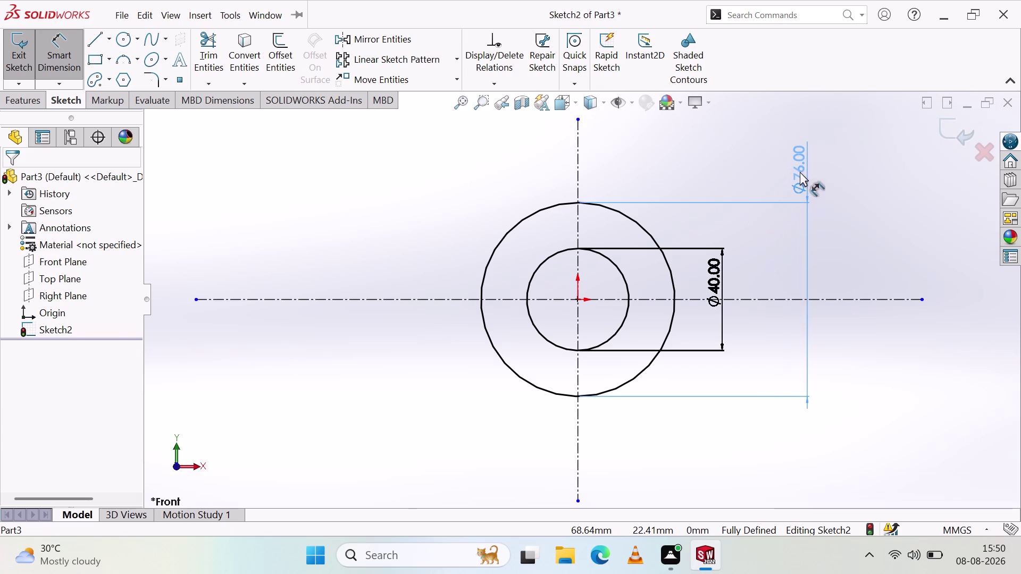
drag(800, 172, 800, 169)
drag(715, 274, 775, 181)
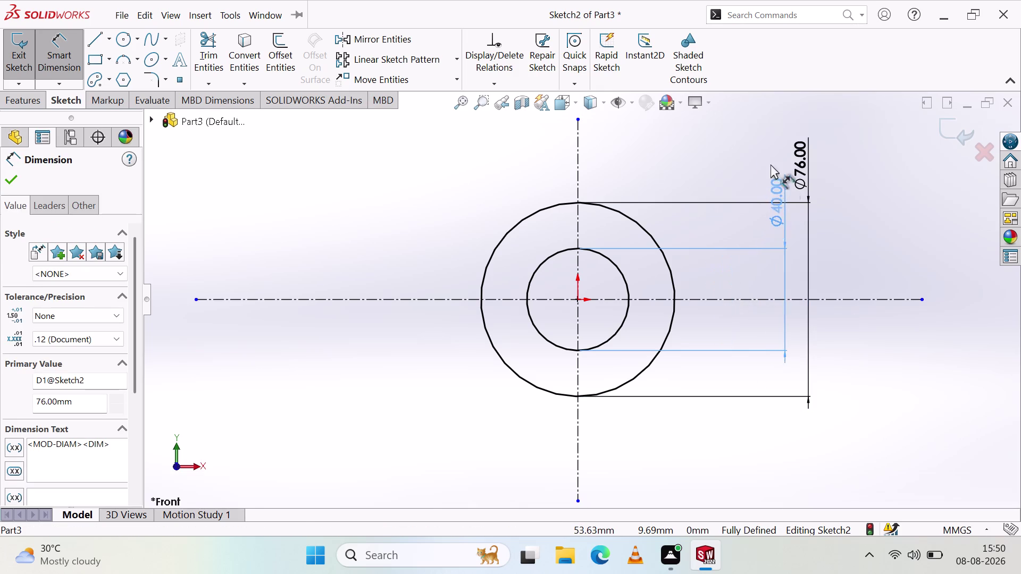
drag(774, 181, 762, 147)
click(329, 191)
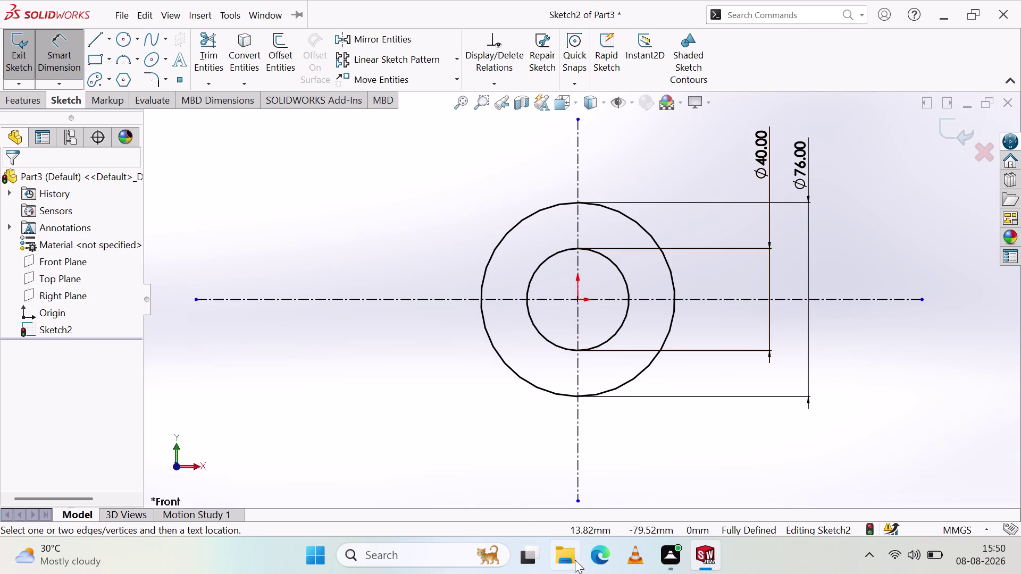
drag(761, 165, 741, 162)
click(319, 240)
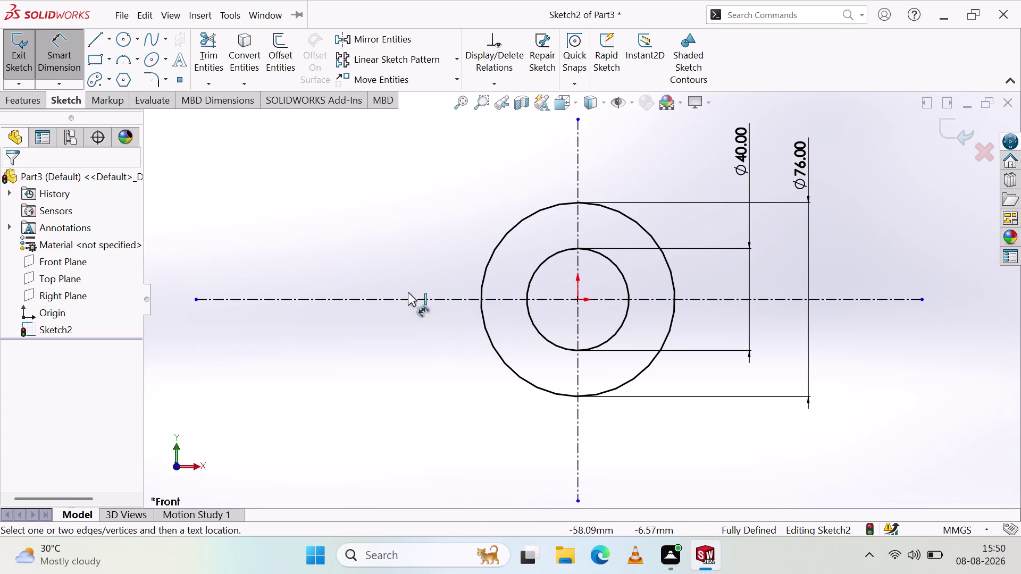
click(71, 65)
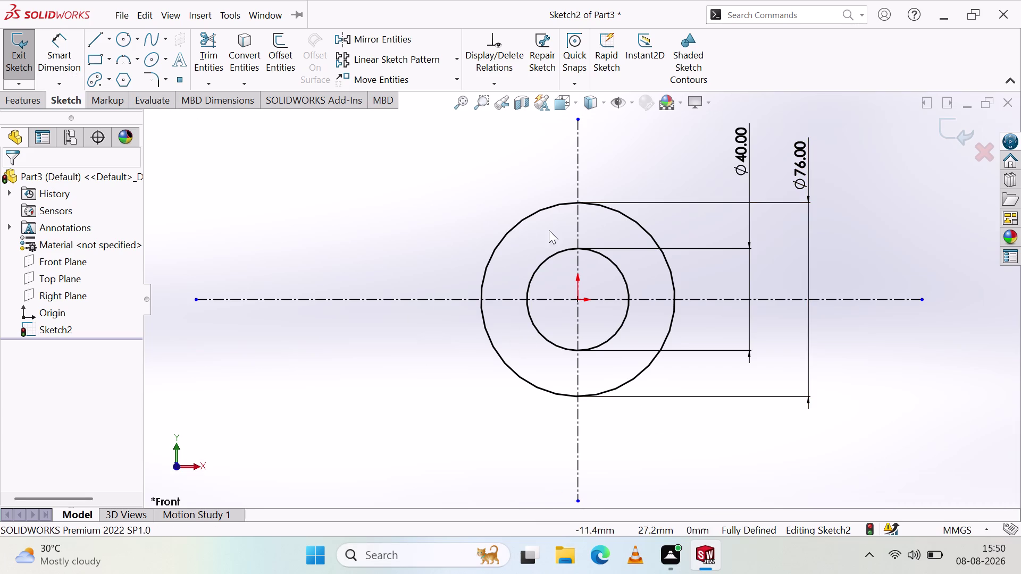
scroll(up, 3)
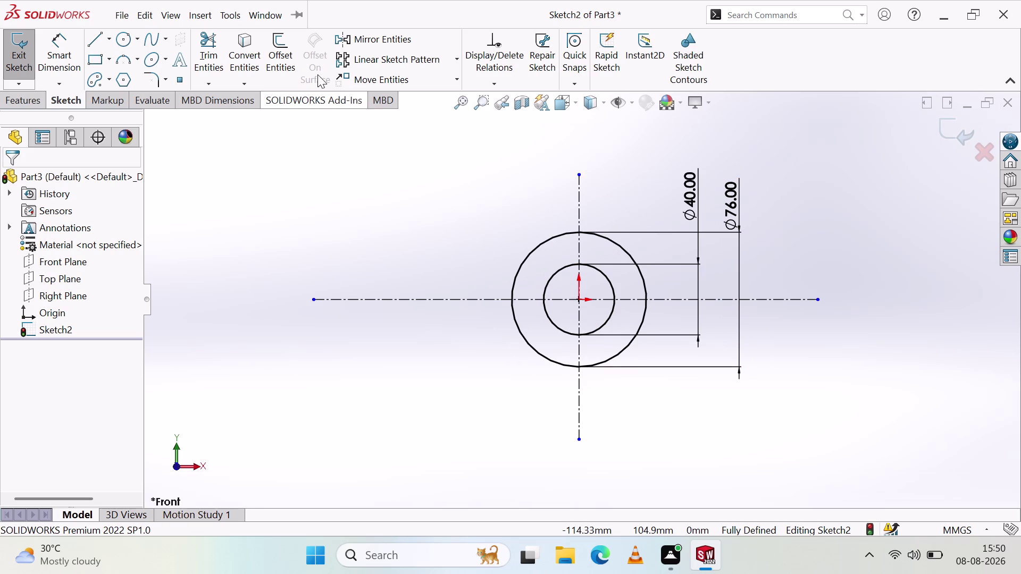
click(96, 37)
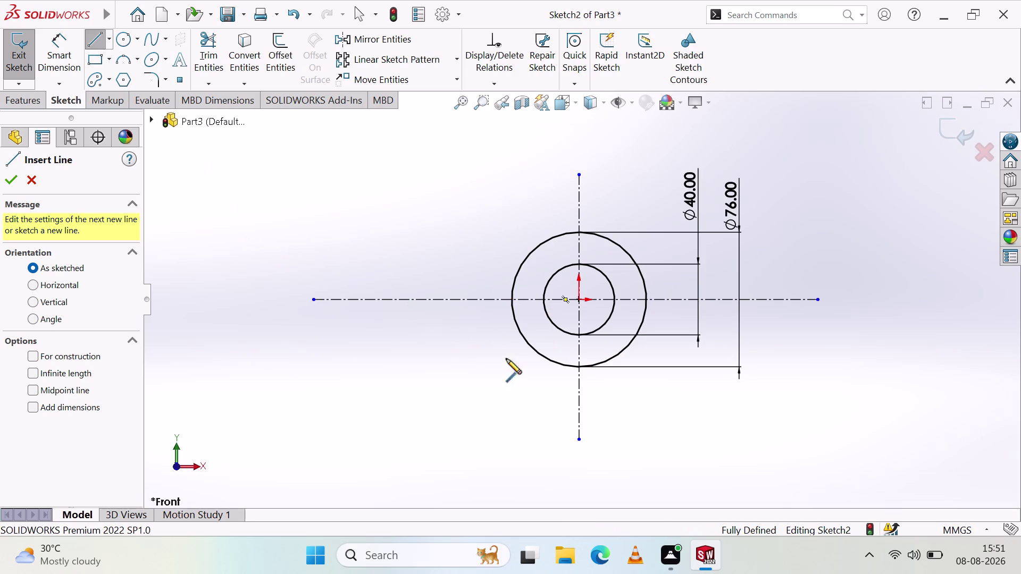
Draw the right half of the tangent base line under the Ø76 circle.
click(645, 299)
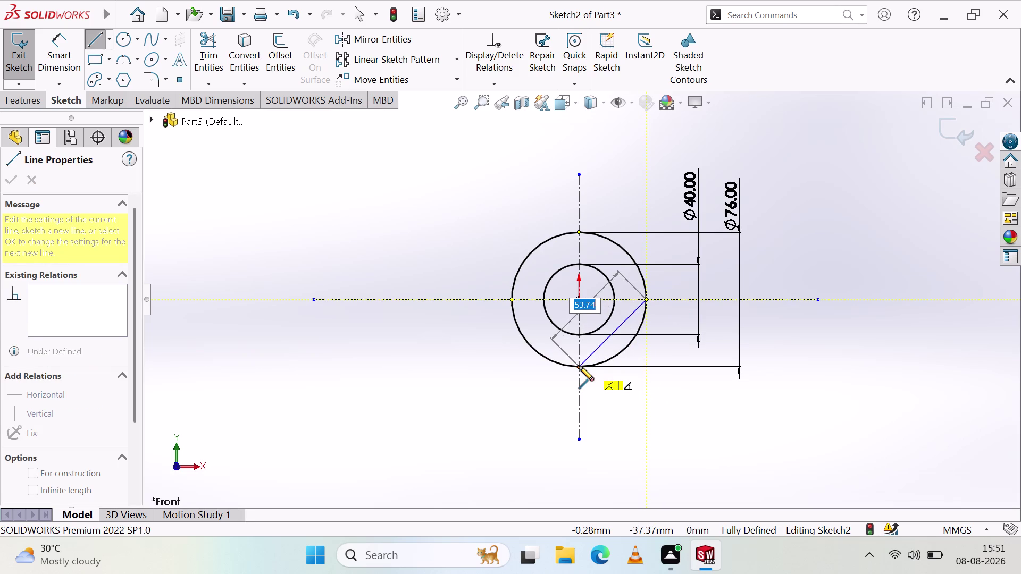
key(Escape)
click(95, 41)
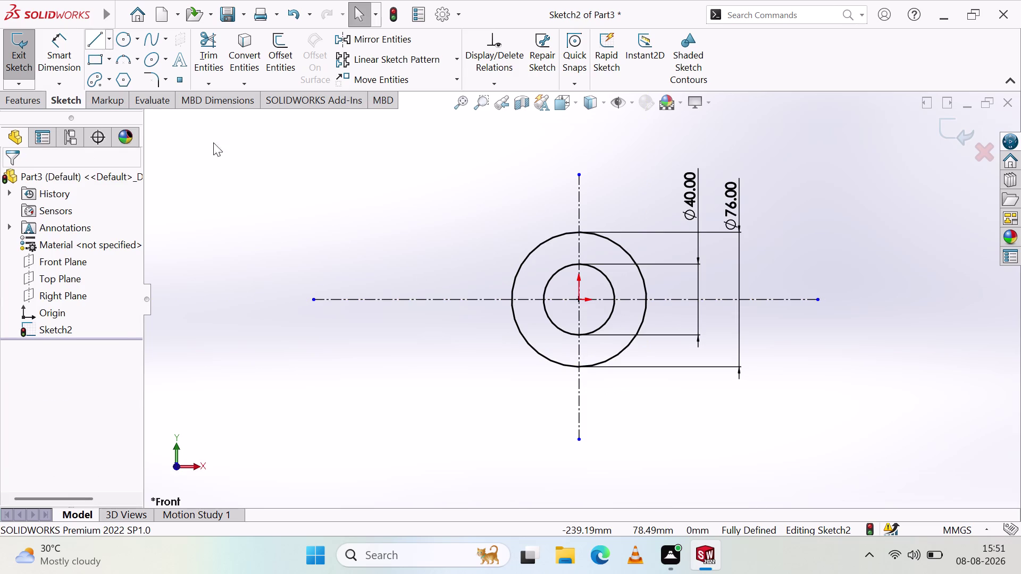
click(578, 368)
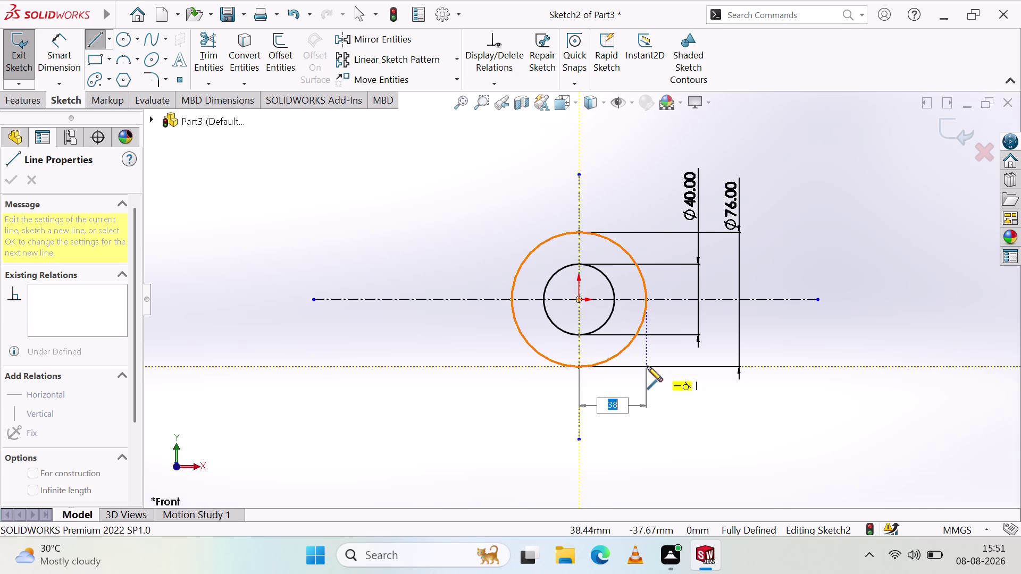
click(647, 366)
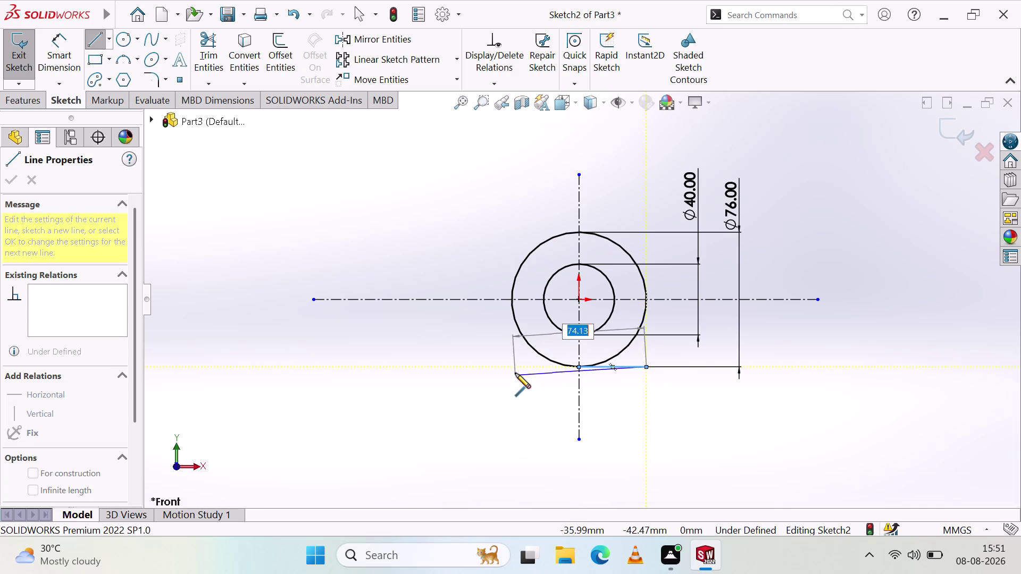
key(Escape)
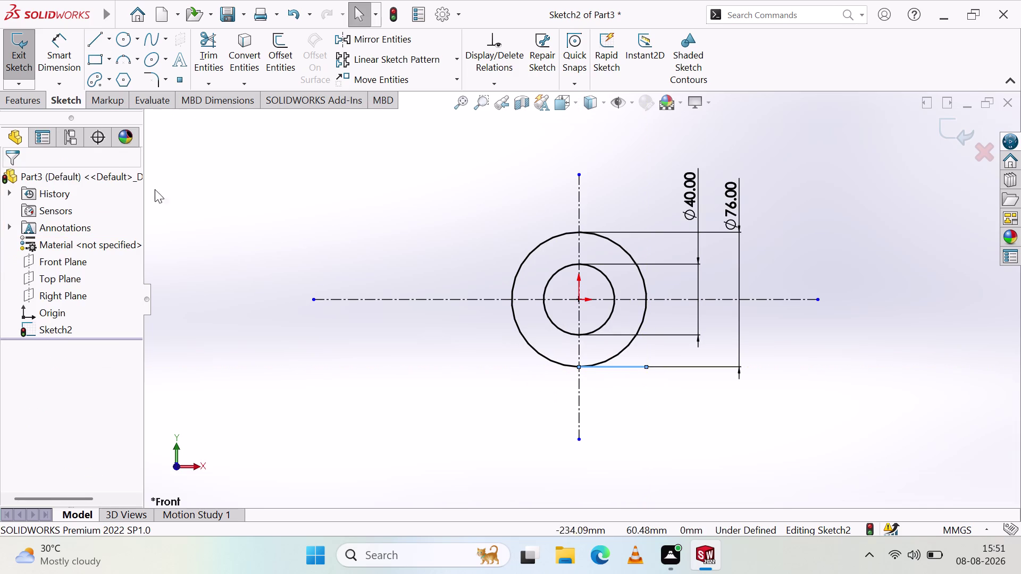
Extend the base line left and raise the left side up to the centreline.
click(94, 42)
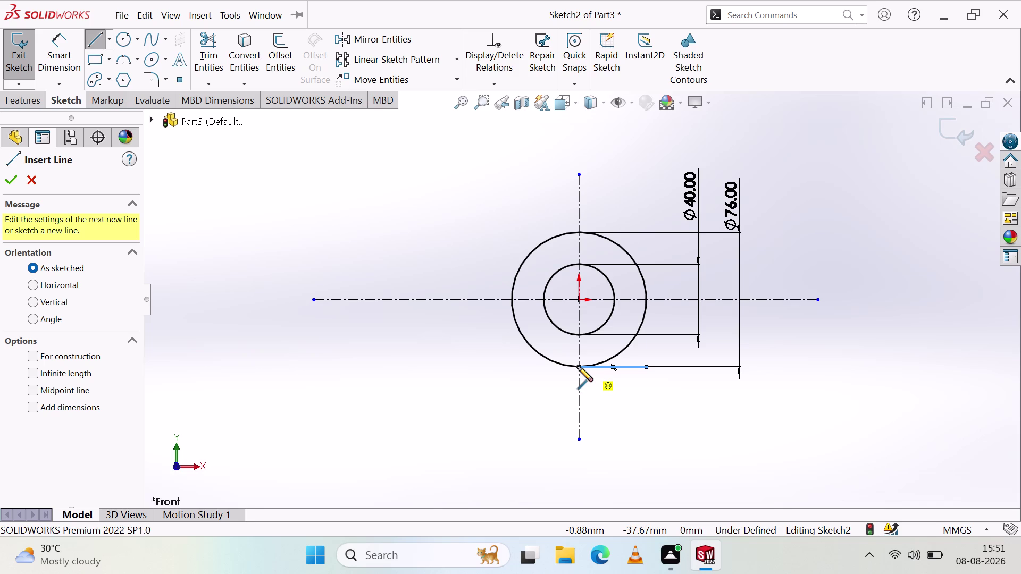
click(578, 365)
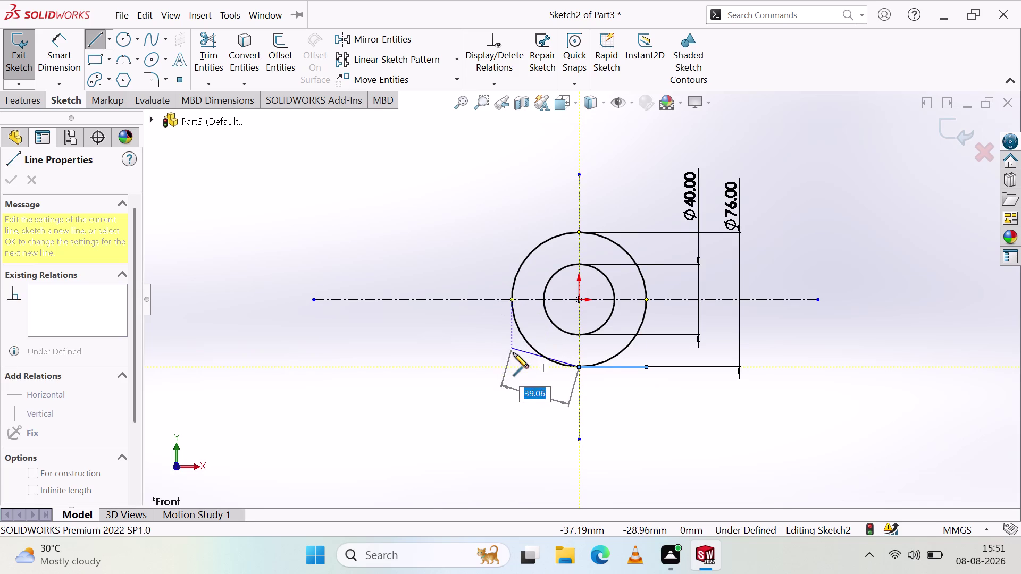
click(511, 367)
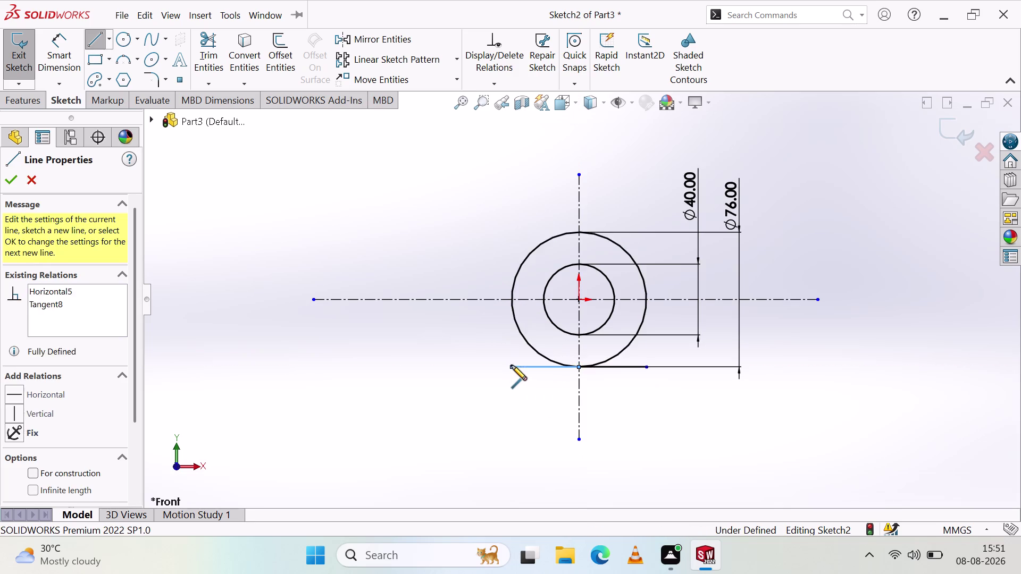
click(511, 300)
key(Escape)
key(Escape)
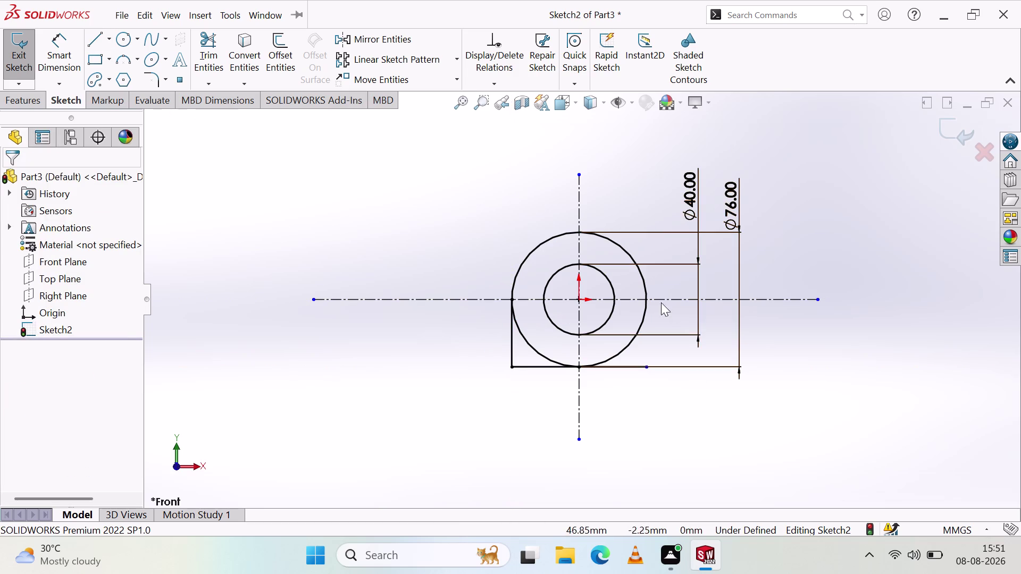
Draw the right vertical side from the circle's right edge down to the base line.
click(92, 43)
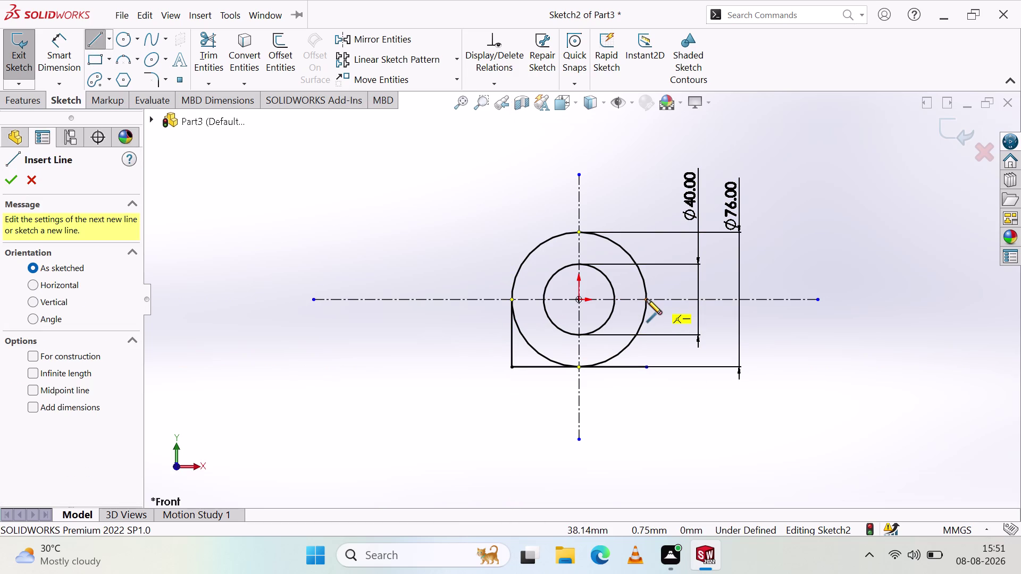
click(647, 299)
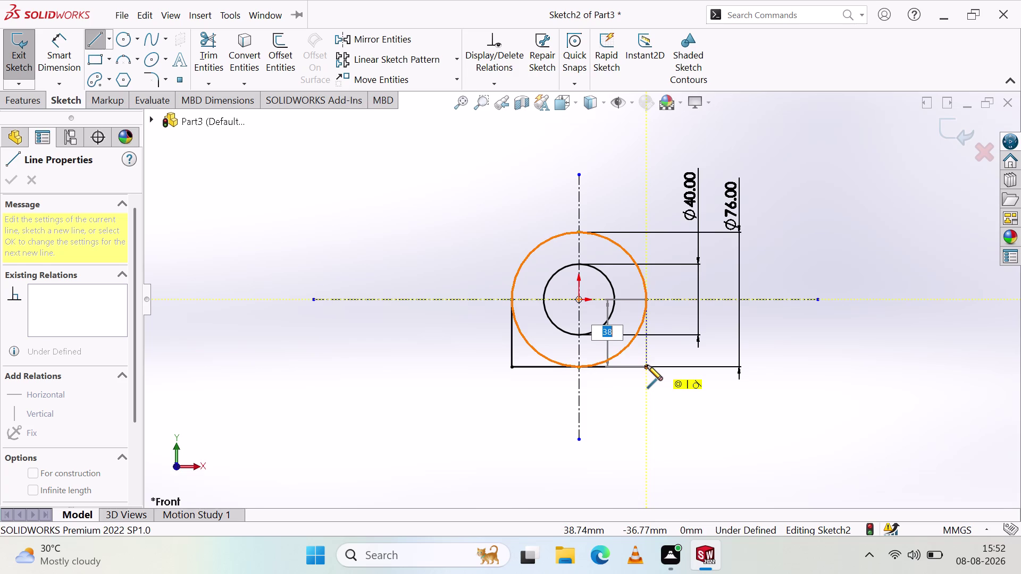
click(648, 367)
key(Escape)
key(Escape)
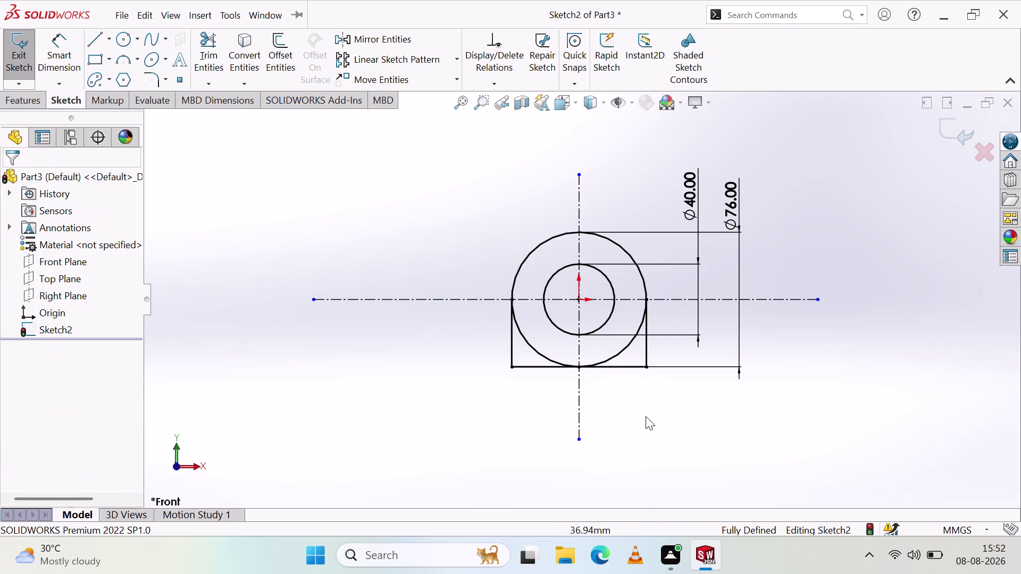
click(200, 46)
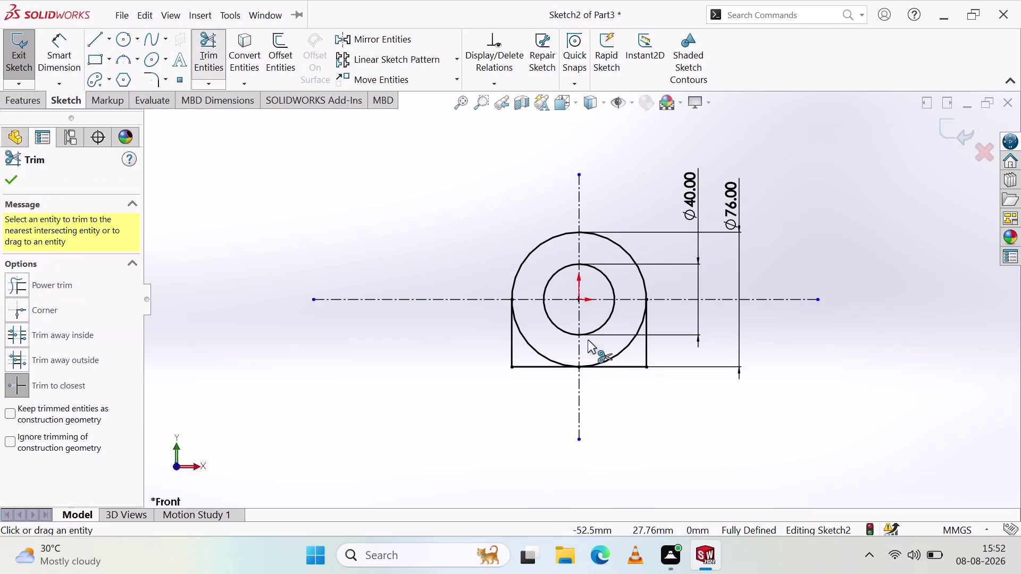
Trim away both lower arcs of the Ø76 outer circle.
click(538, 351)
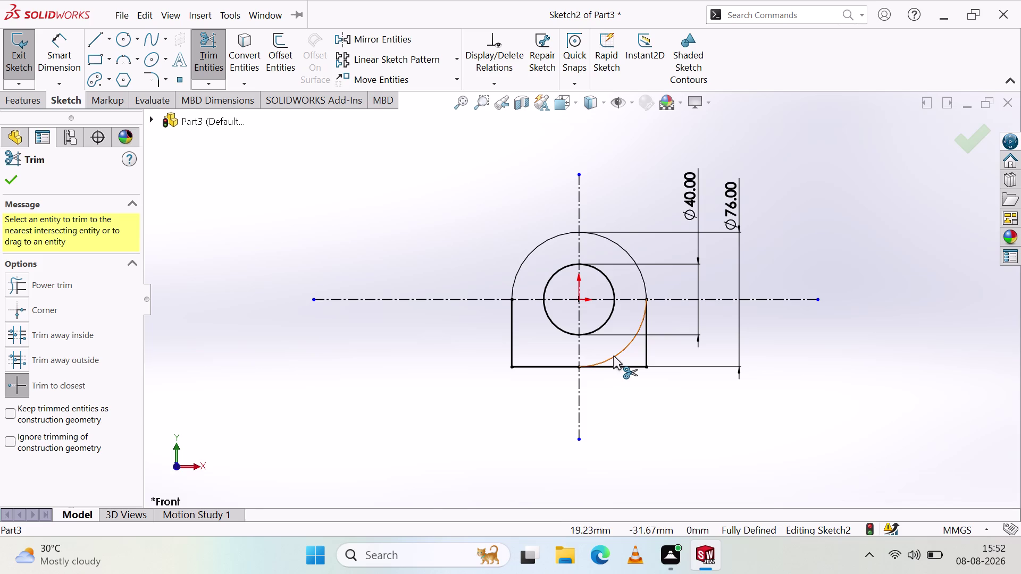
click(613, 356)
key(Escape)
key(Escape)
key(Escape)
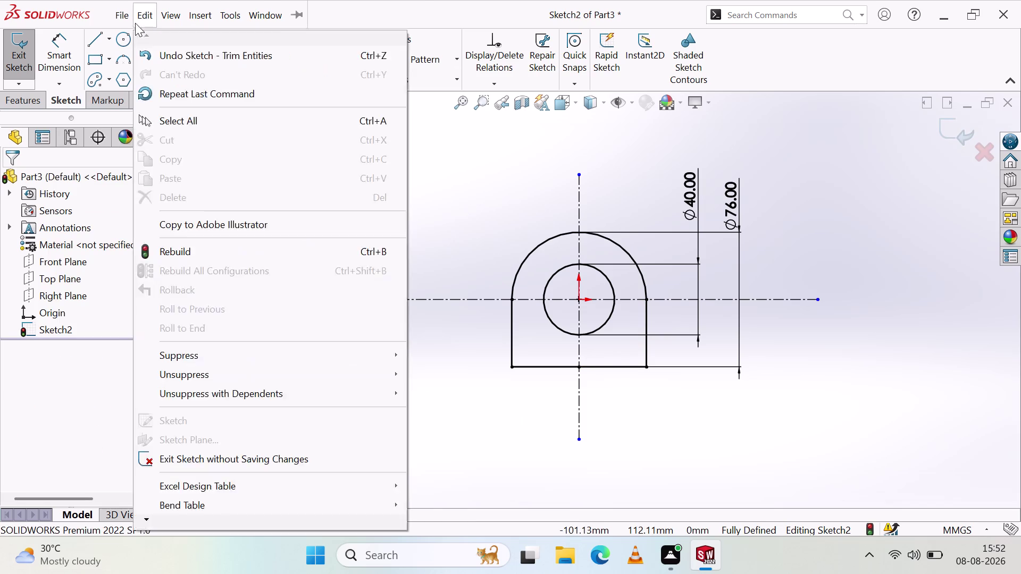
click(89, 41)
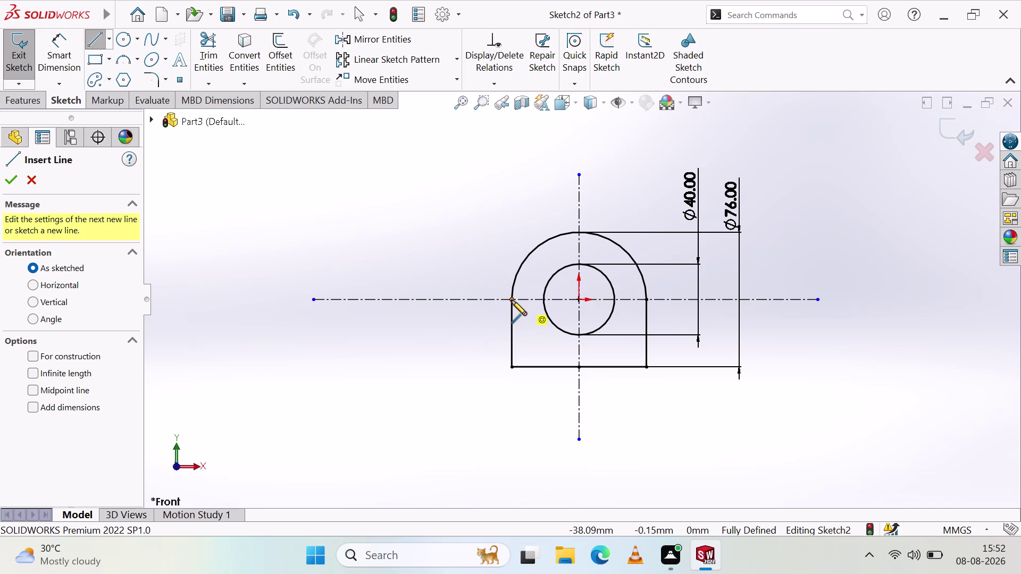
Draw a vertical line from the base's left corner down below the base.
click(512, 301)
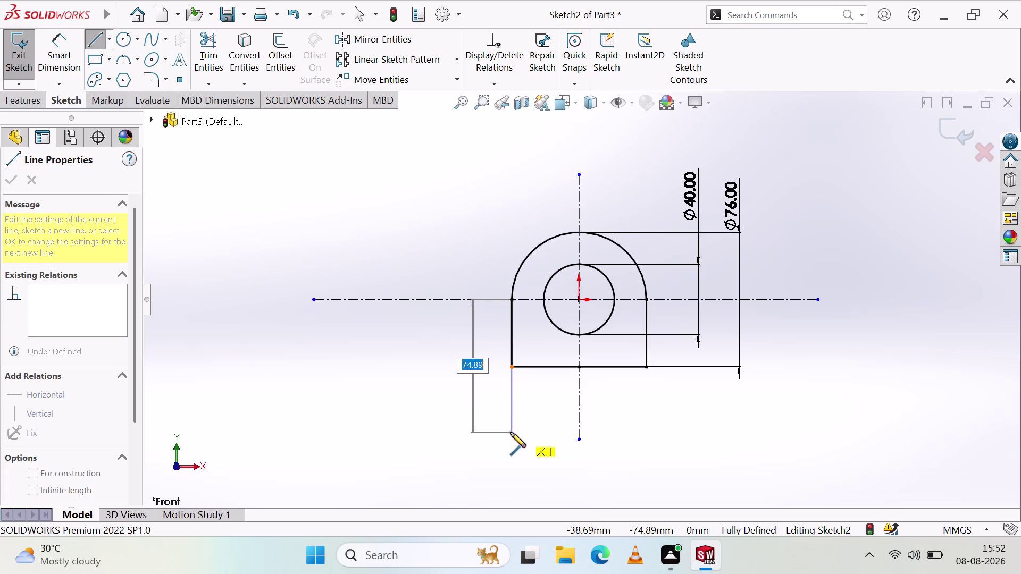
click(510, 432)
key(Escape)
key(Escape)
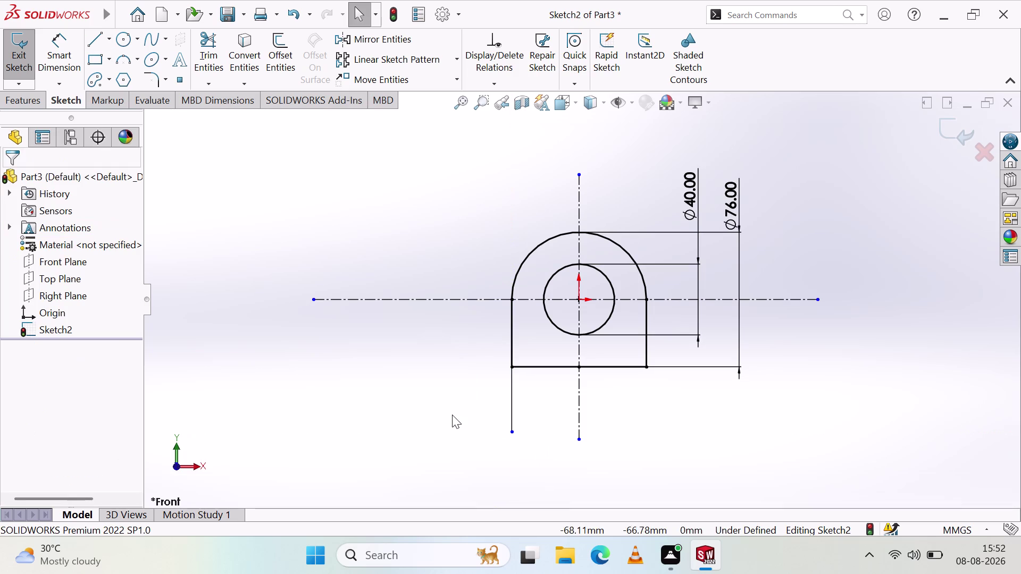
Dimension the new vertical line at 74 mm and place the dimension on the right.
click(62, 49)
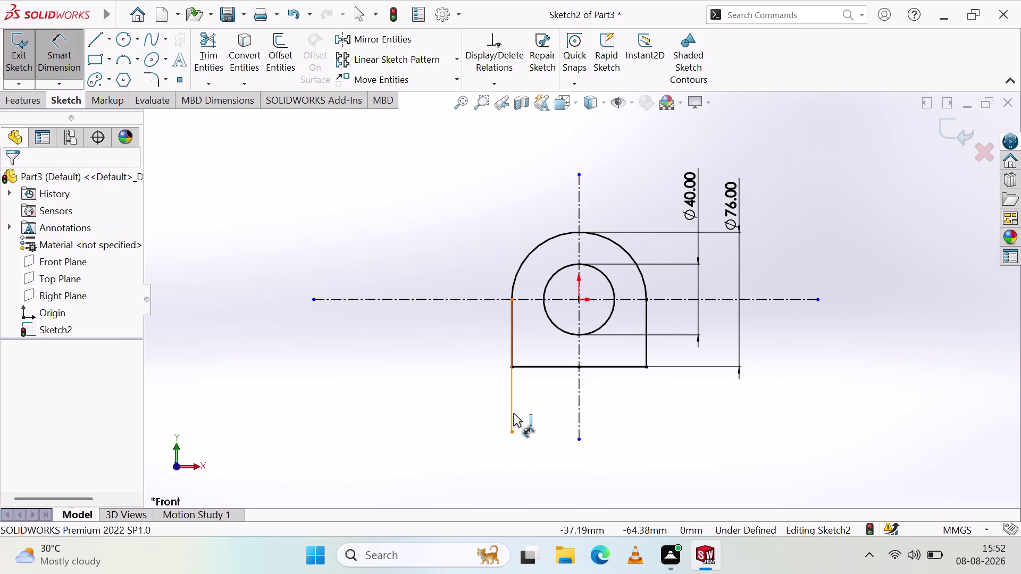
click(511, 411)
click(459, 391)
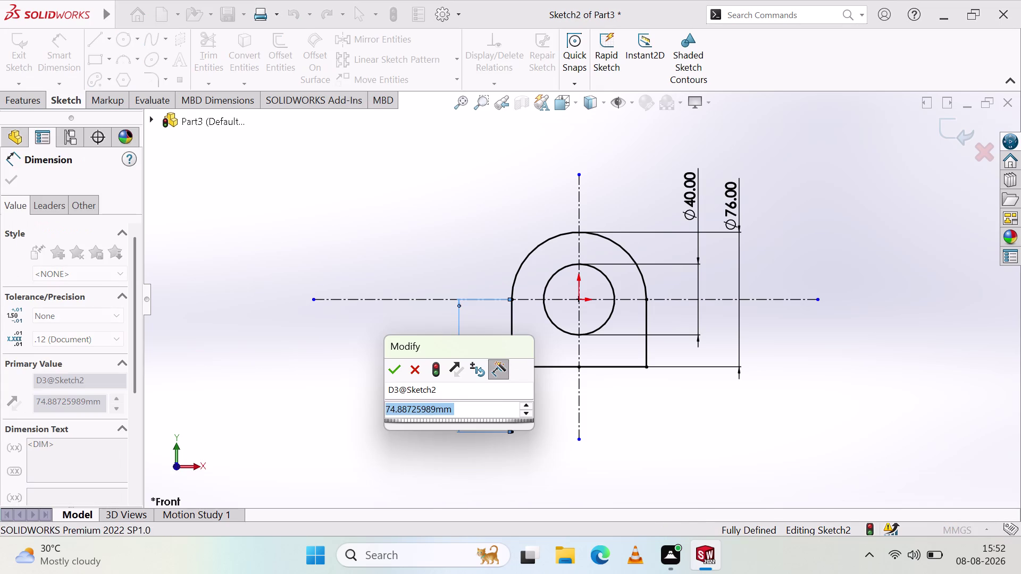
text(74)
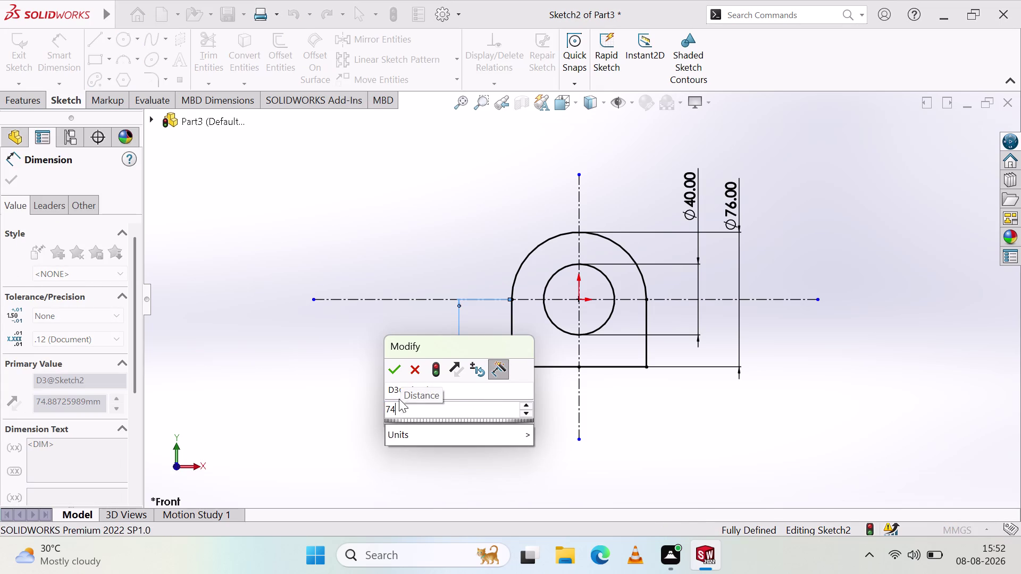
click(396, 368)
click(384, 384)
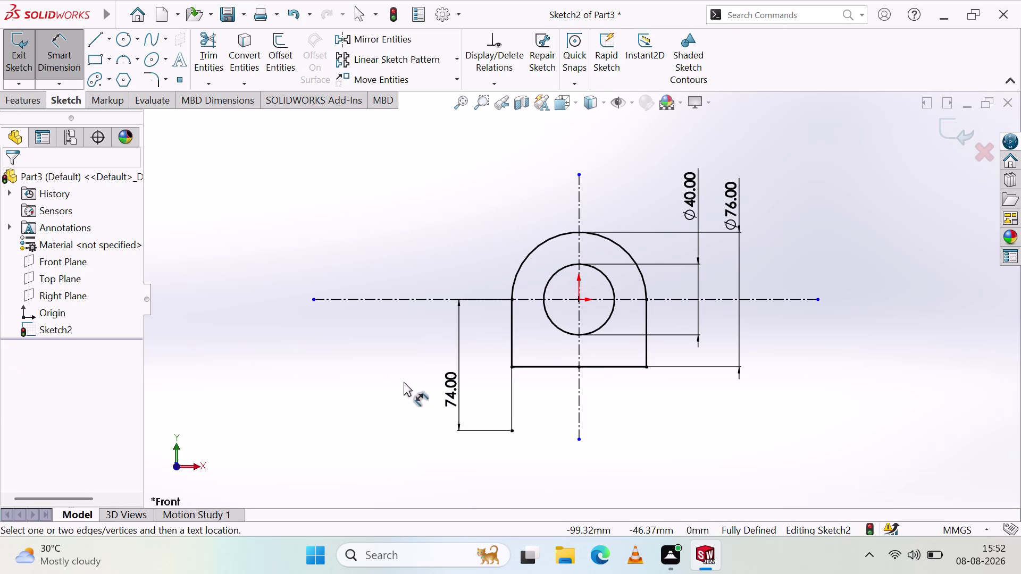
drag(451, 394, 775, 360)
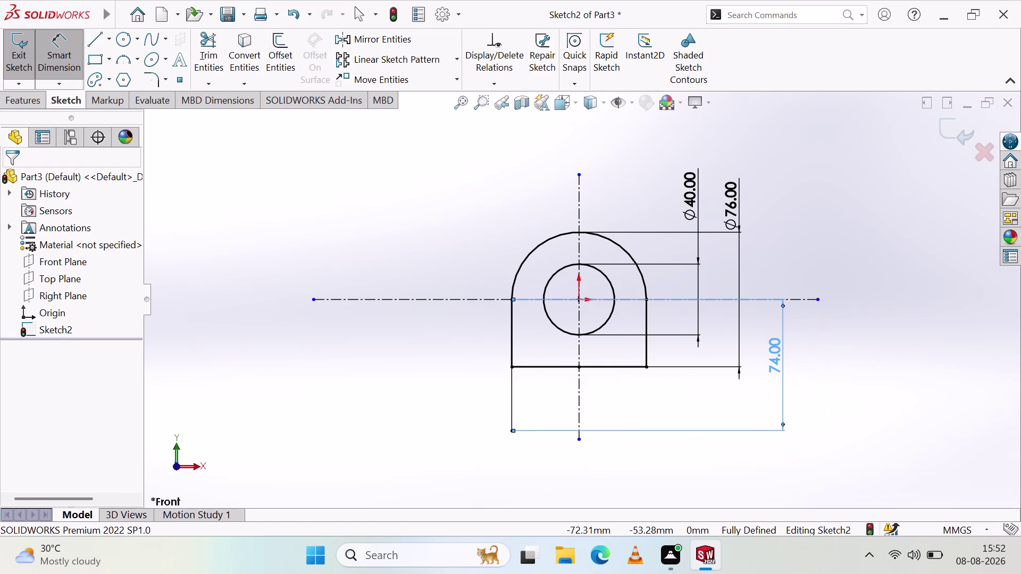
click(647, 409)
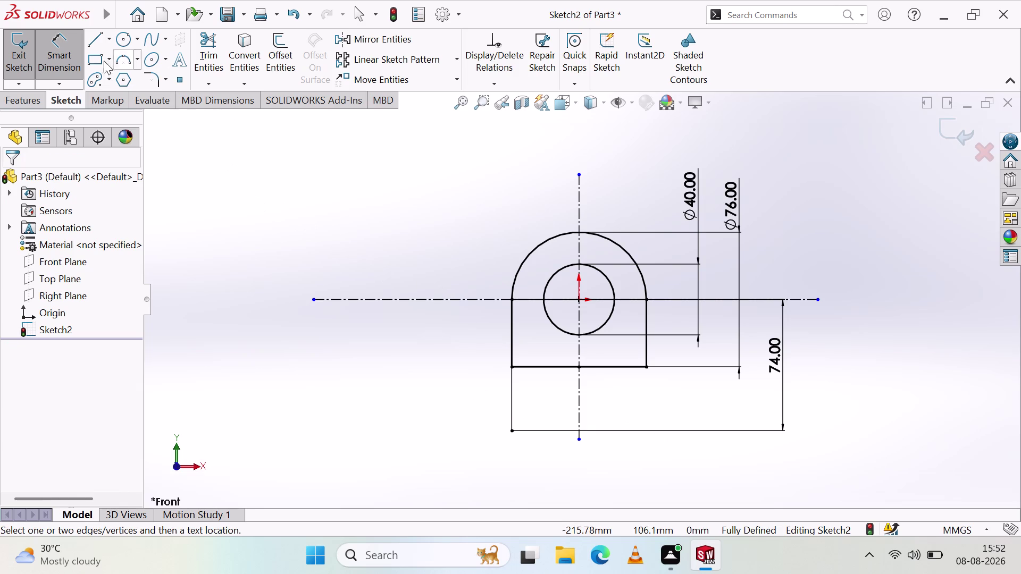
middle_drag(492, 363, 569, 366)
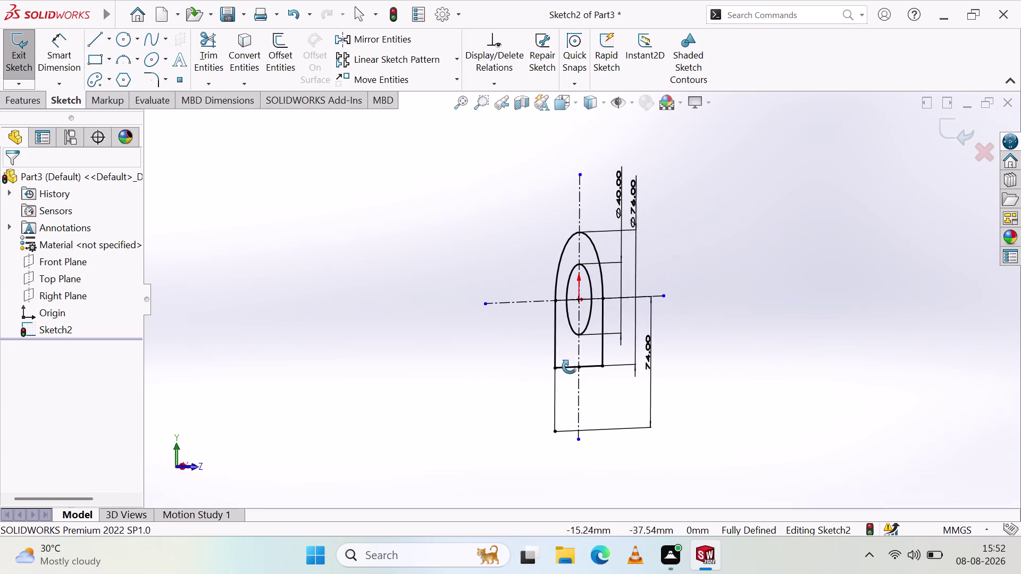
middle_drag(569, 366, 504, 370)
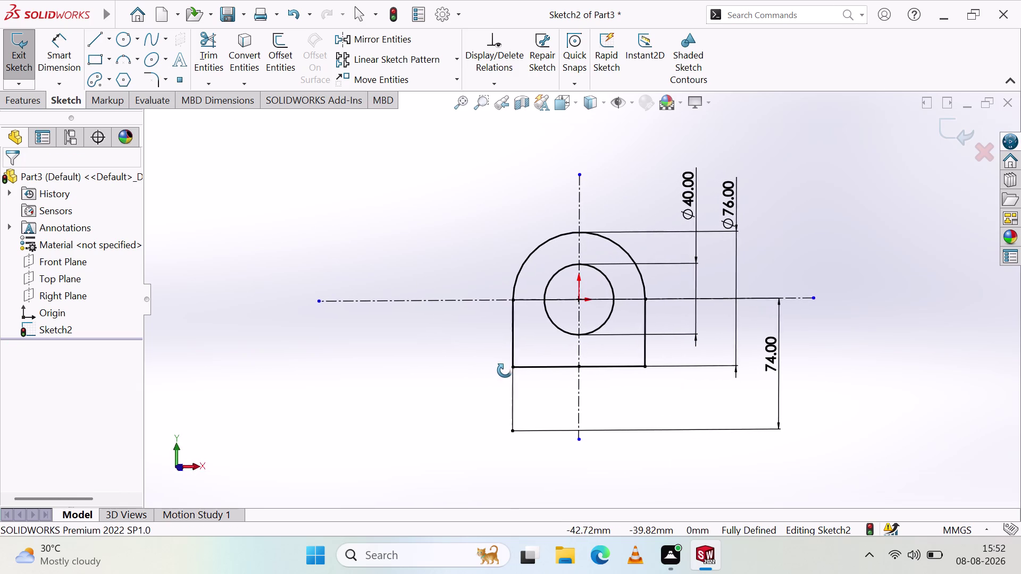
middle_drag(505, 371, 501, 365)
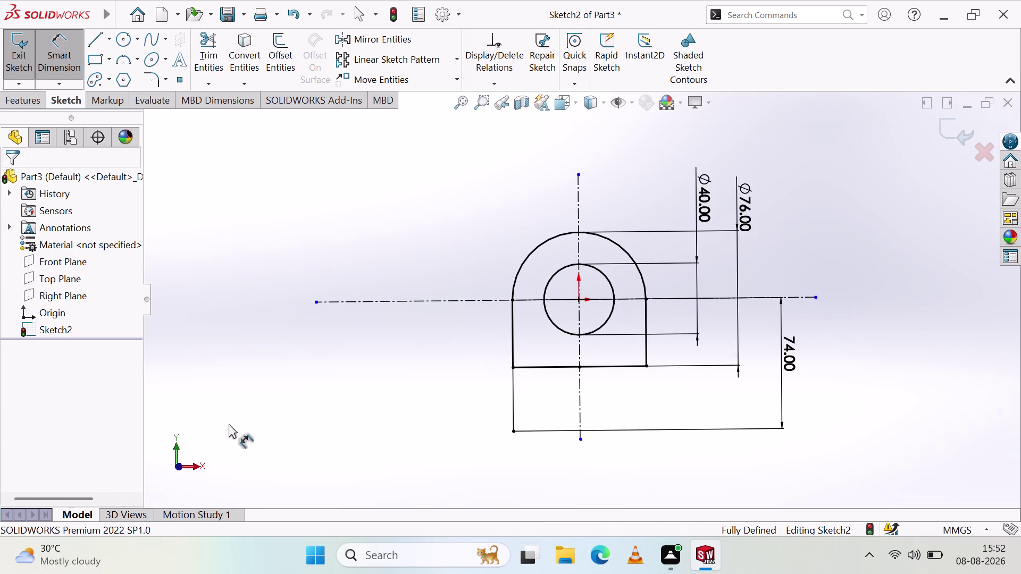
click(195, 465)
click(157, 465)
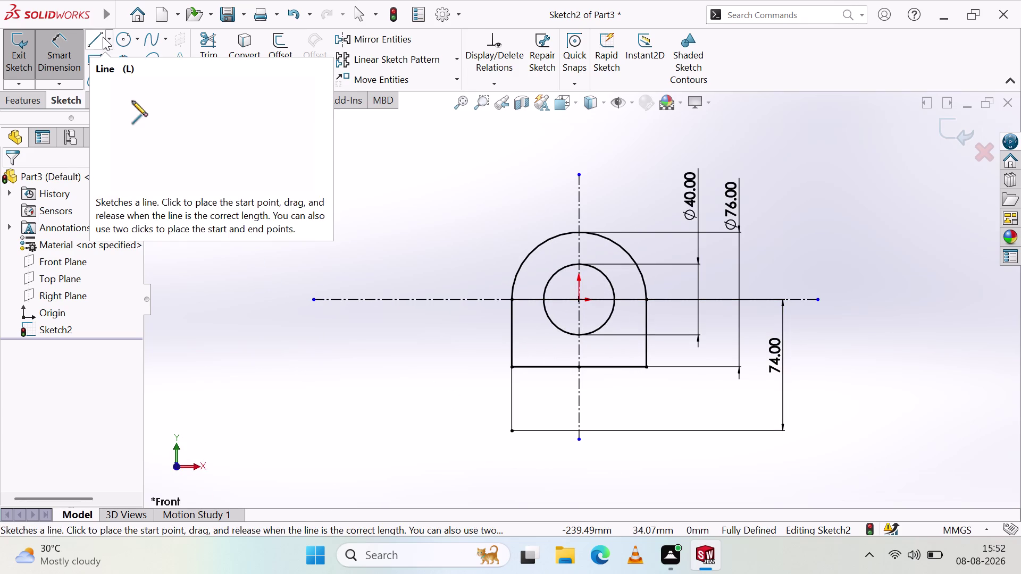
click(59, 276)
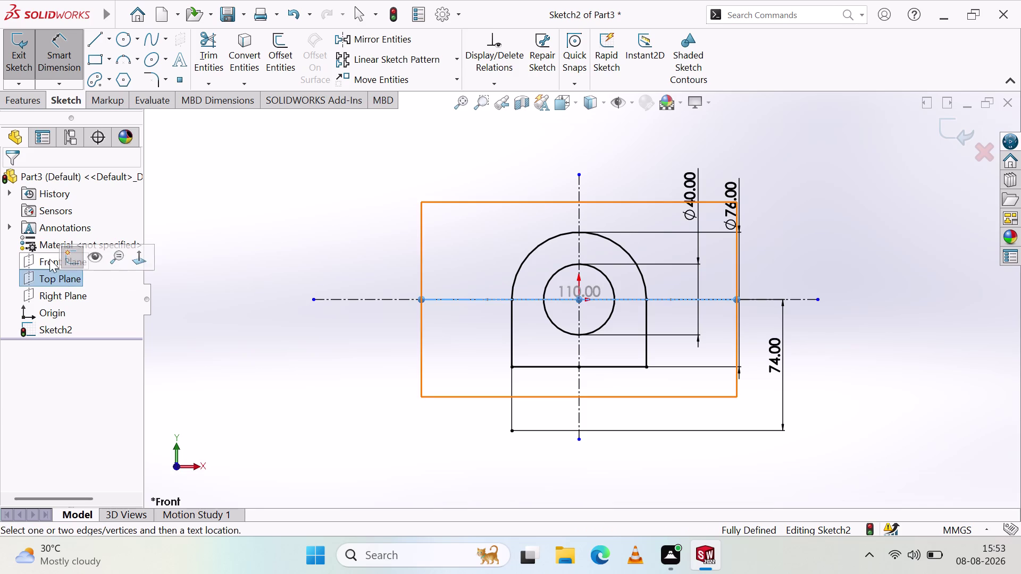
click(47, 258)
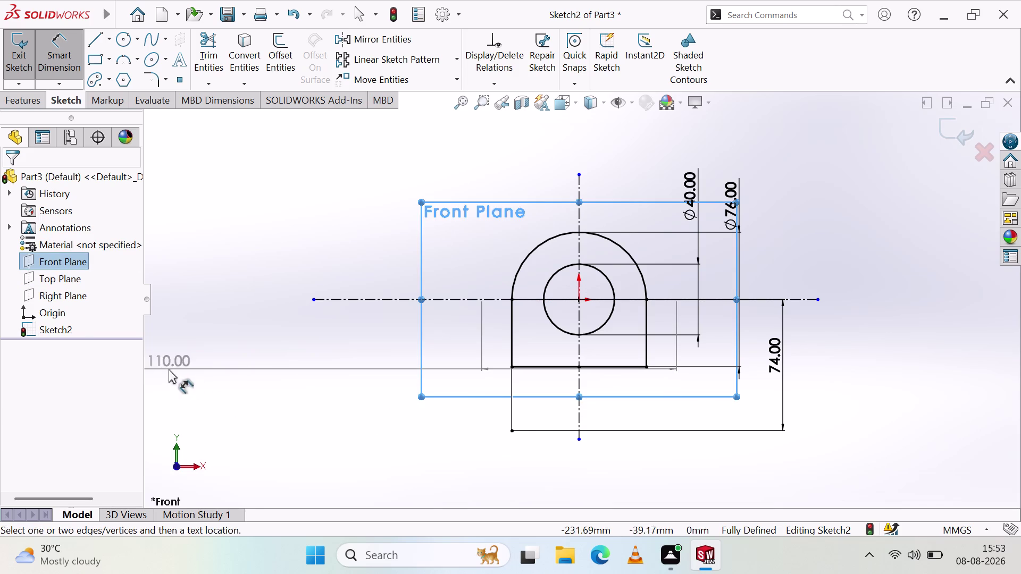
key(Escape)
key(Escape)
click(55, 261)
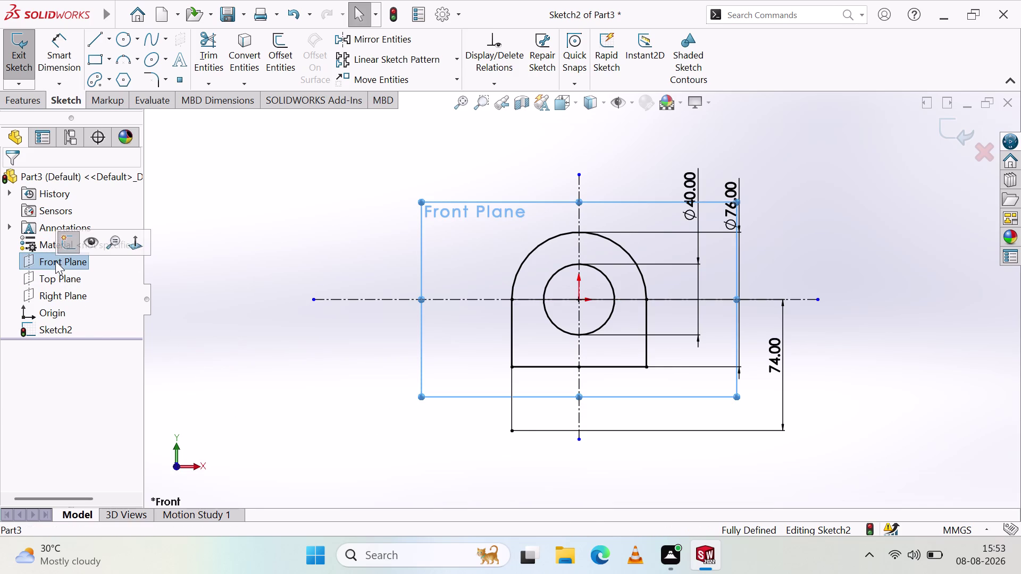
middle_drag(306, 369, 336, 380)
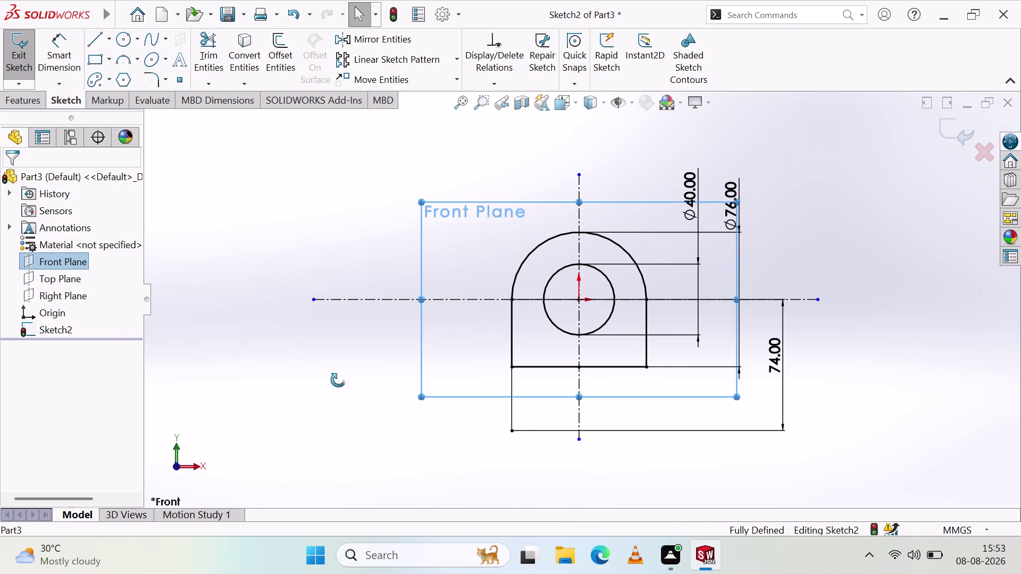
middle_drag(336, 380, 387, 376)
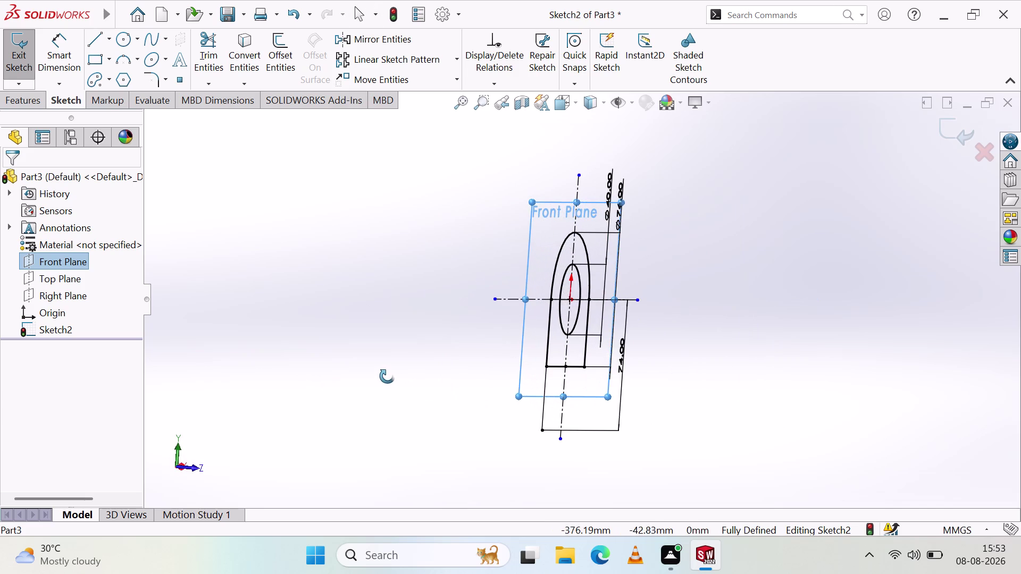
middle_drag(387, 376, 387, 376)
drag(63, 290, 67, 310)
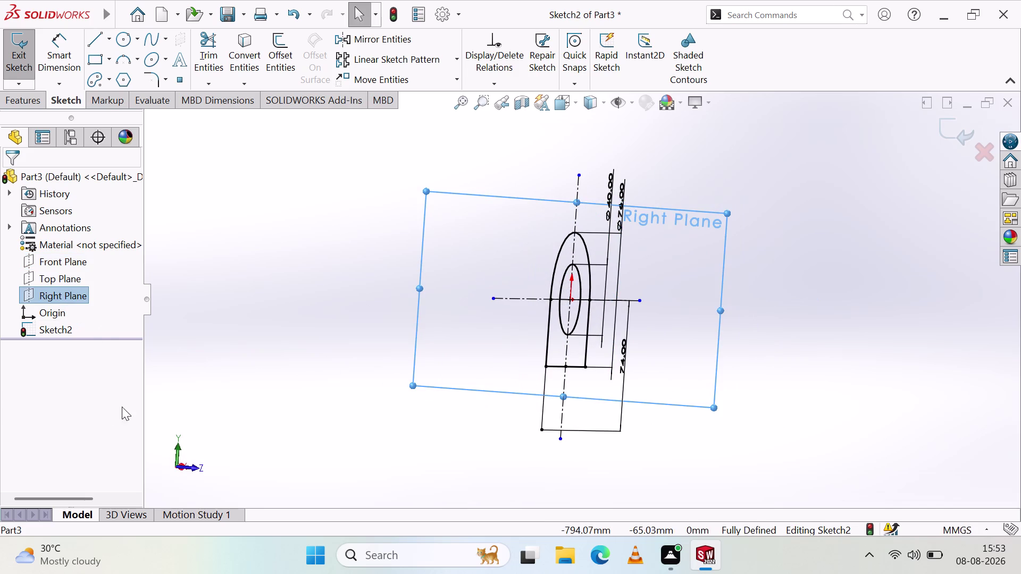
click(196, 467)
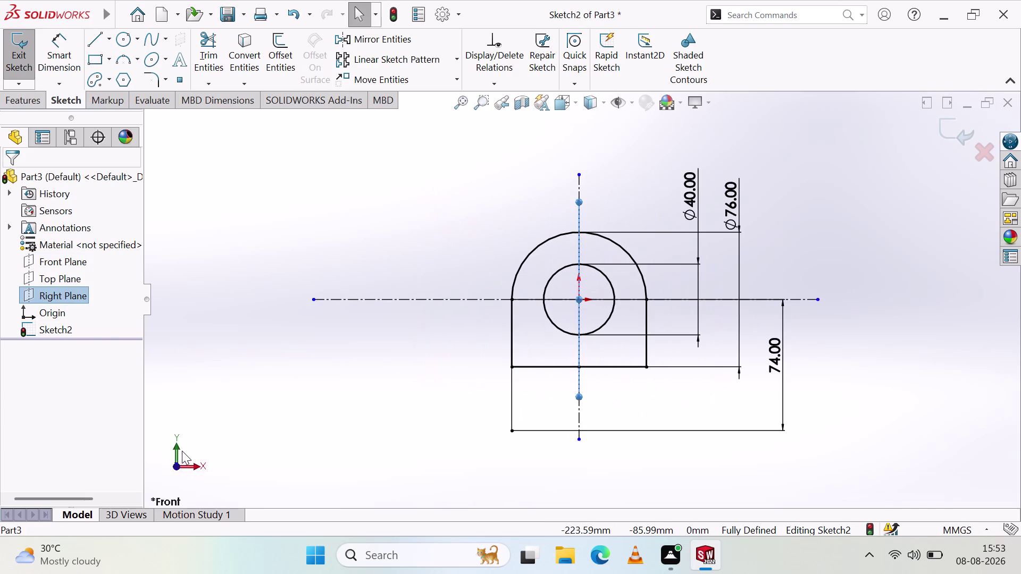
click(62, 277)
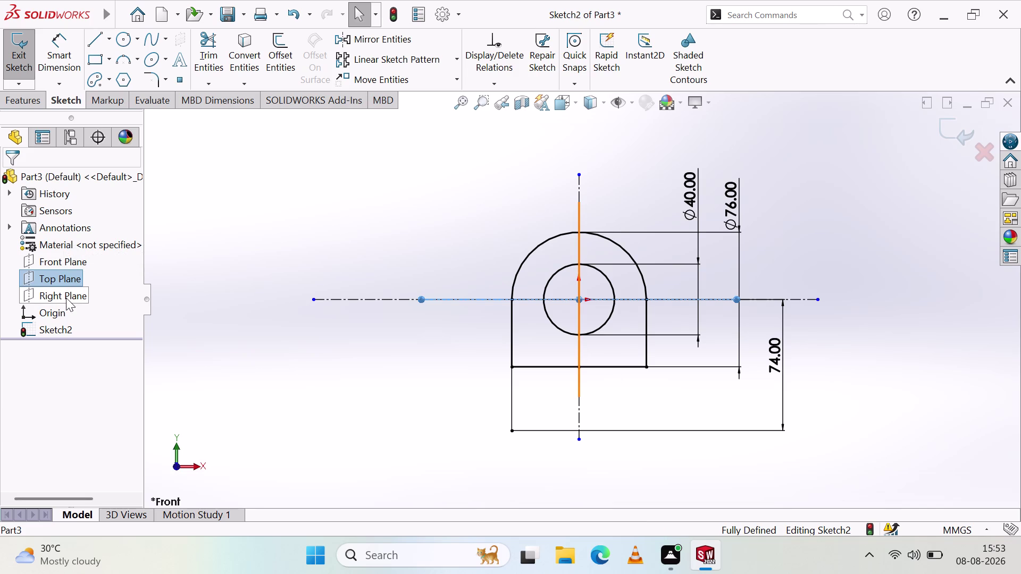
click(66, 298)
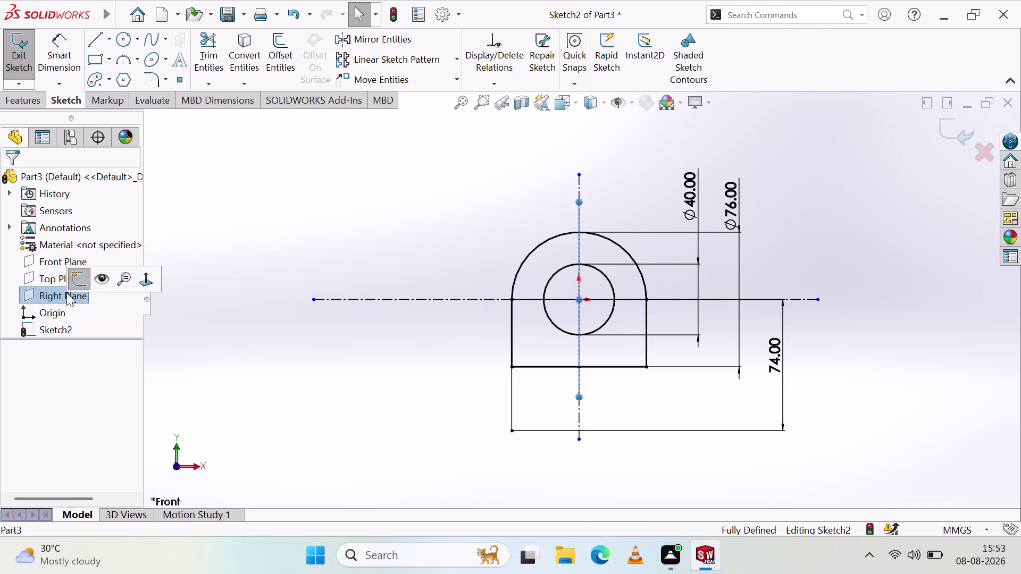
middle_drag(300, 377, 370, 396)
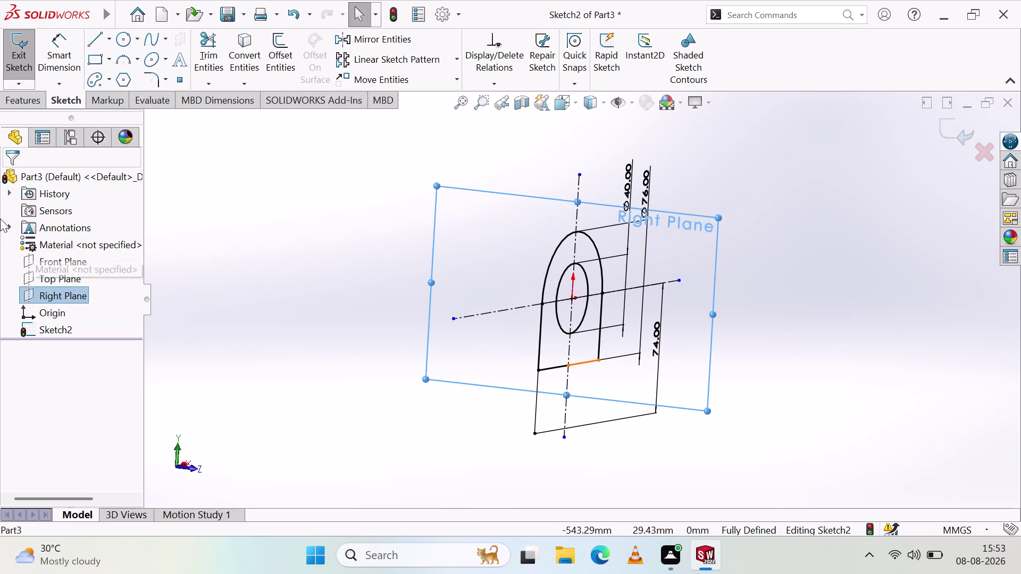
key(Escape)
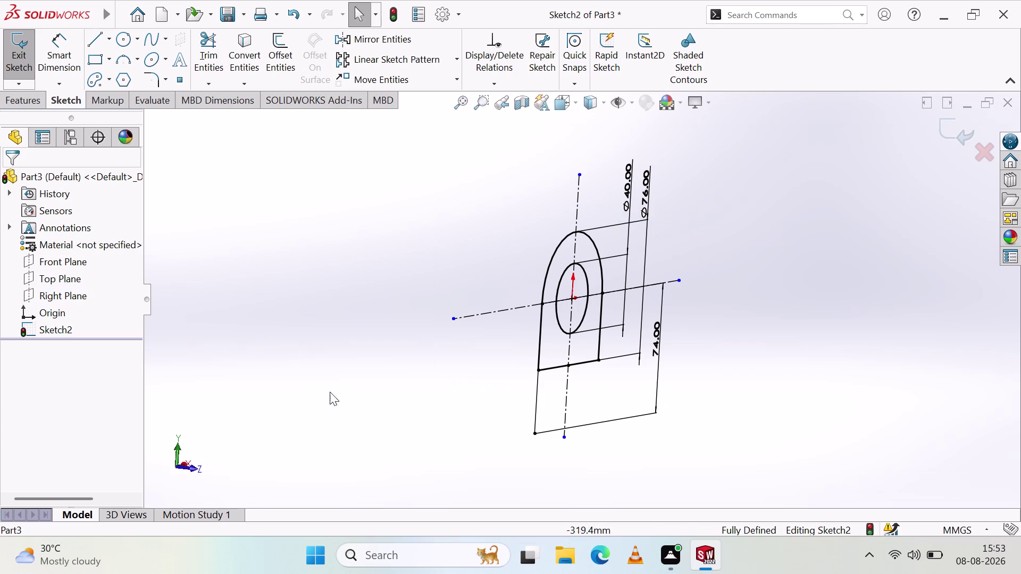
middle_drag(429, 405, 392, 389)
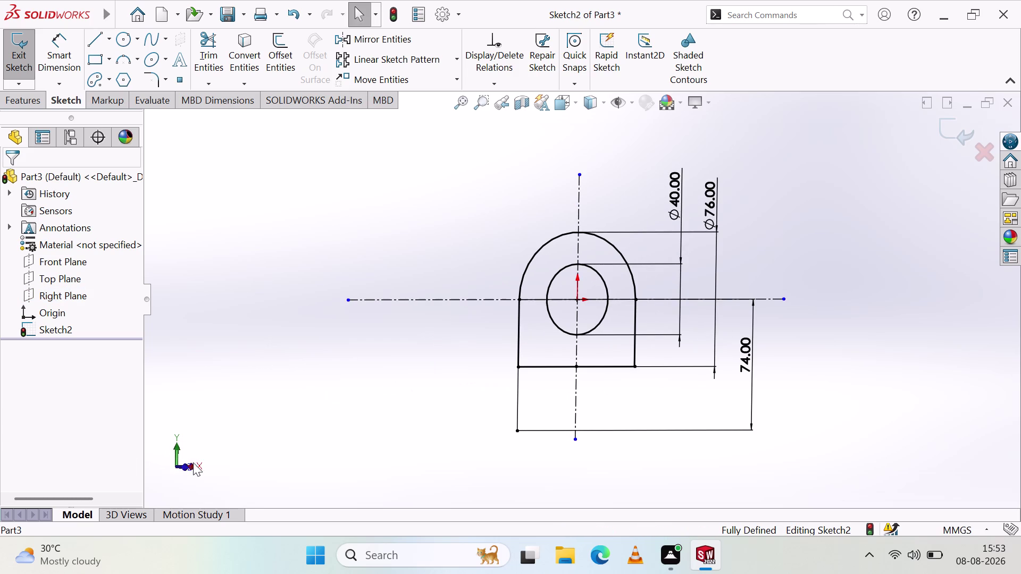
click(197, 466)
click(162, 464)
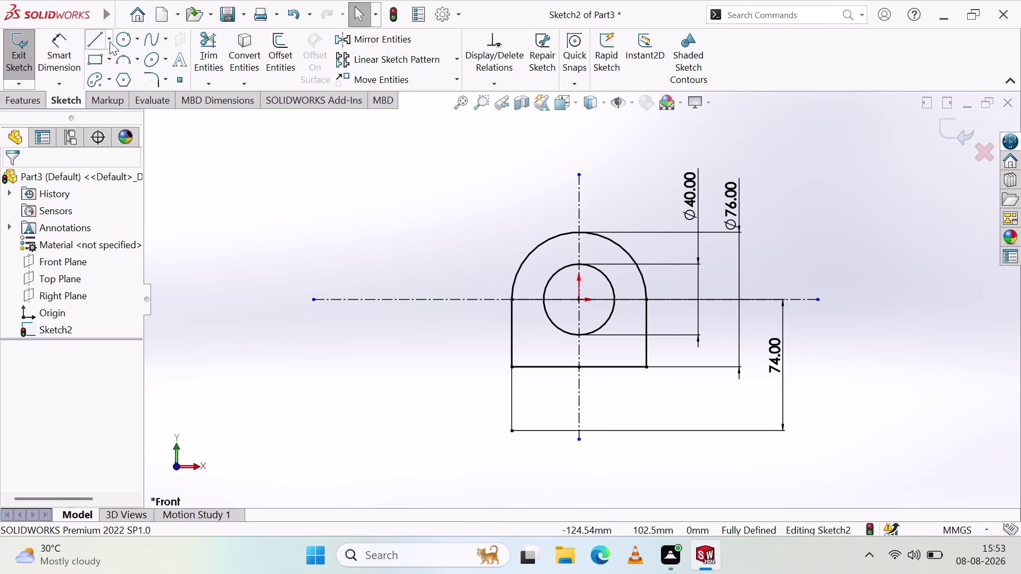
Draw a horizontal line leftward from the bottom line's left end and set it to 32 mm.
click(96, 40)
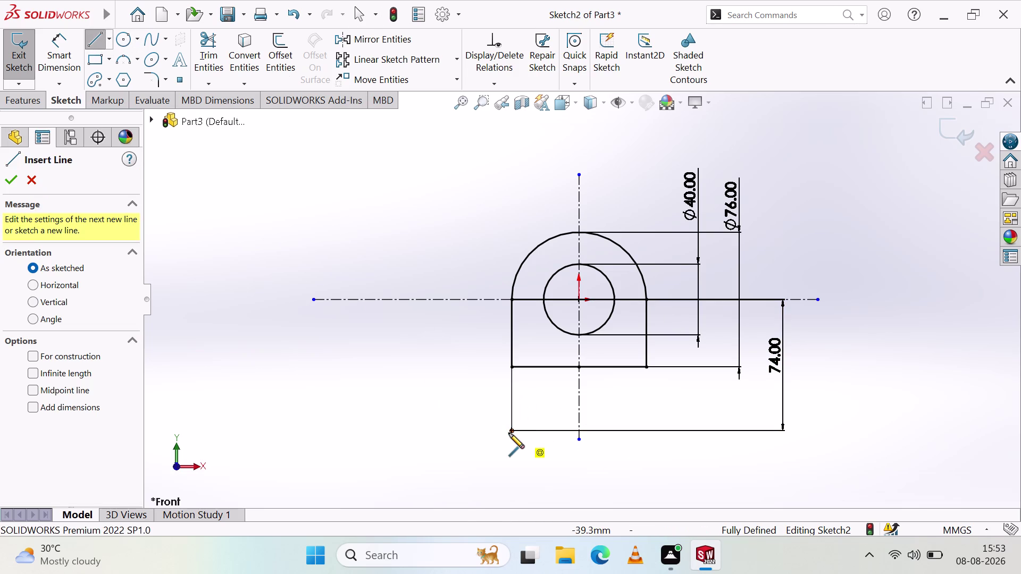
click(512, 431)
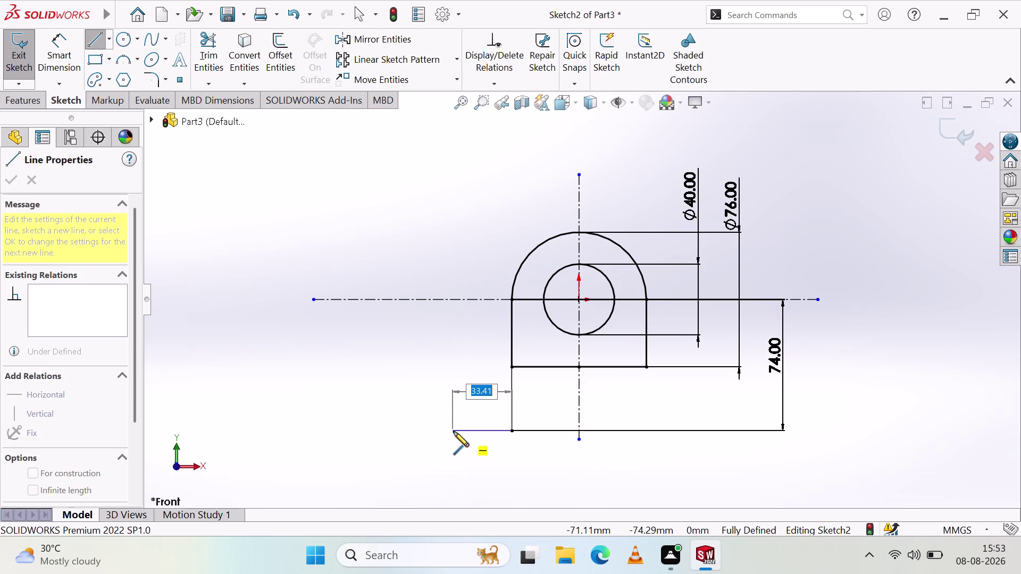
click(454, 431)
key(Escape)
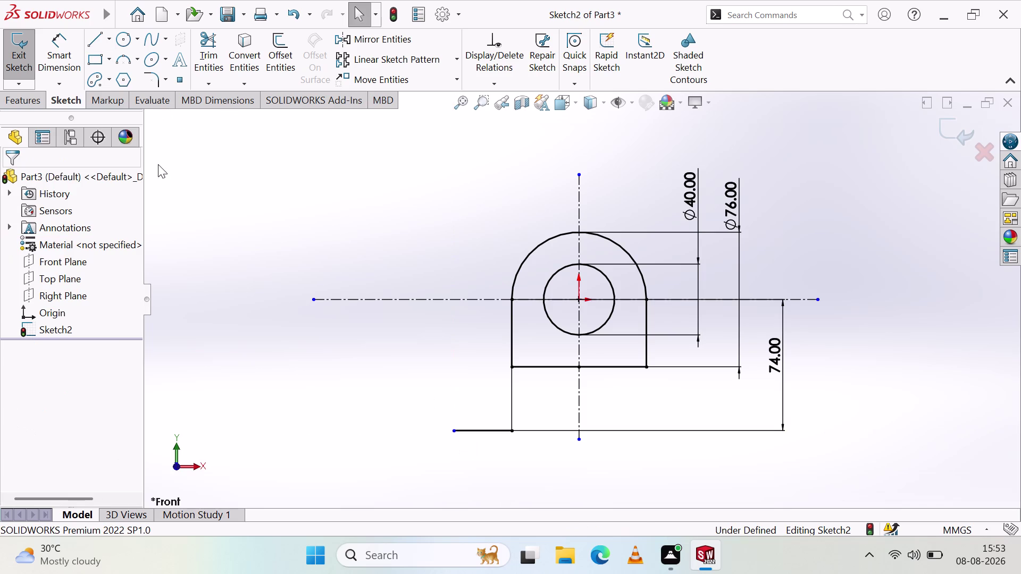
click(72, 50)
click(485, 430)
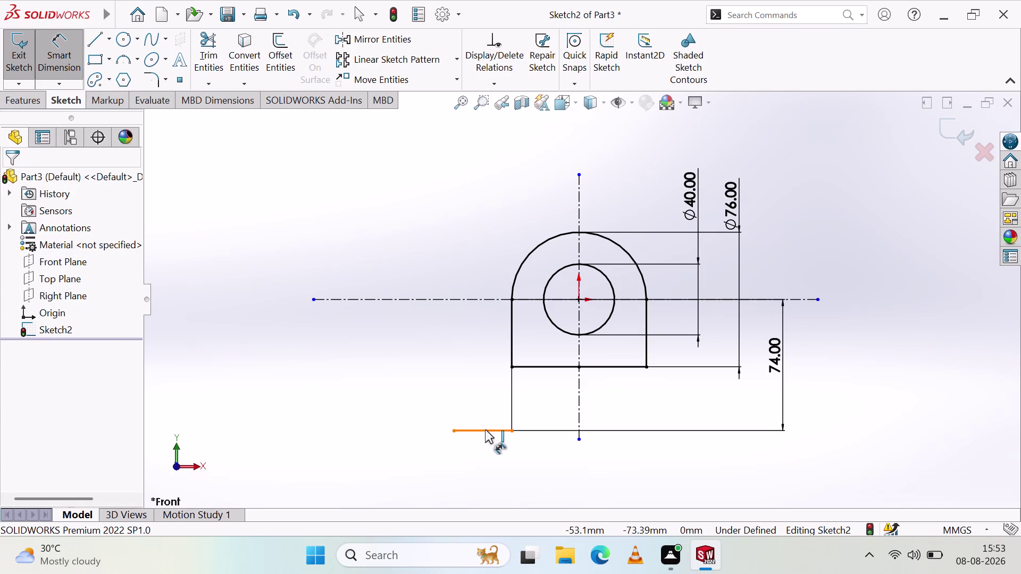
click(351, 475)
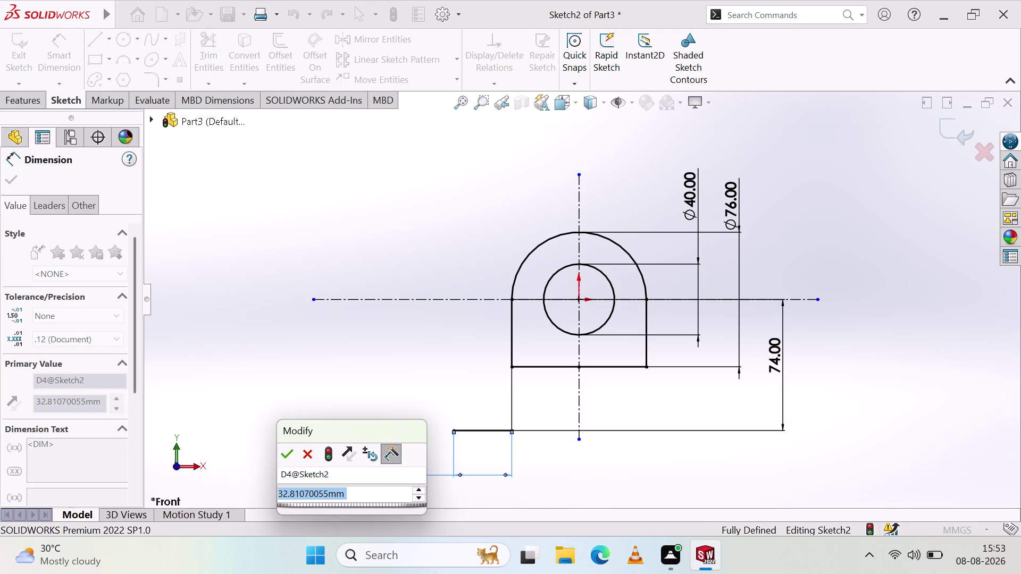
text(32)
click(284, 455)
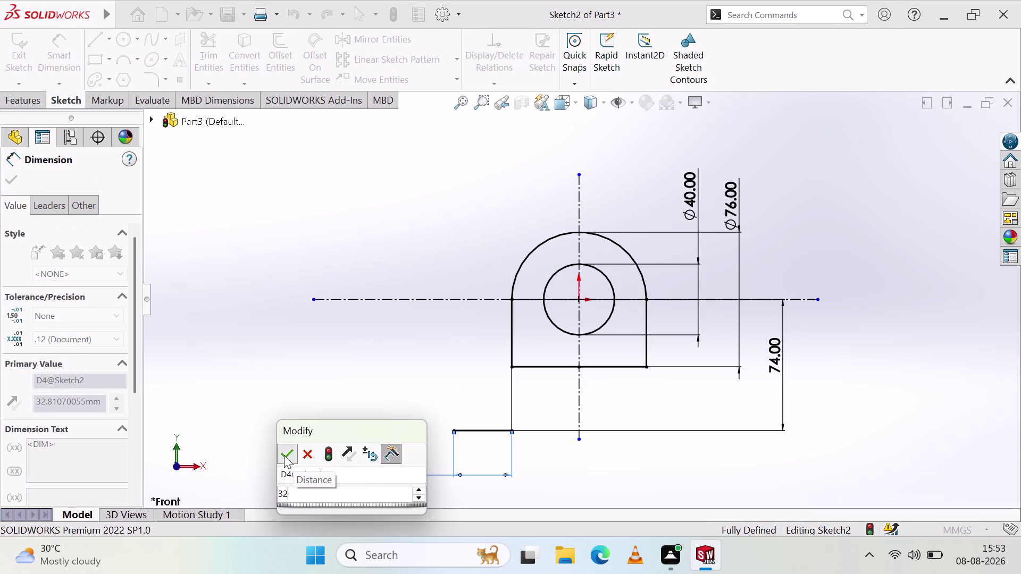
click(274, 399)
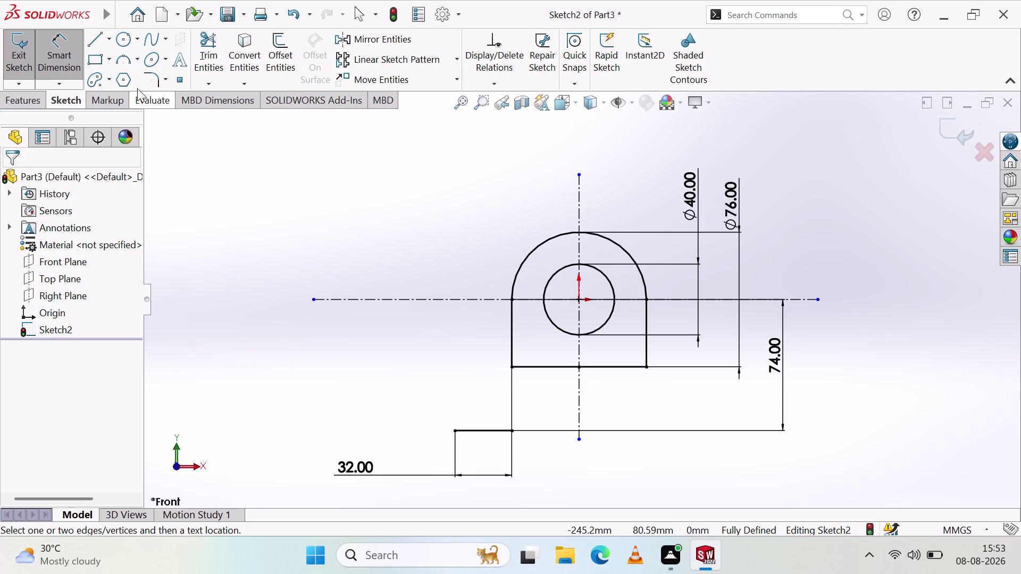
click(93, 39)
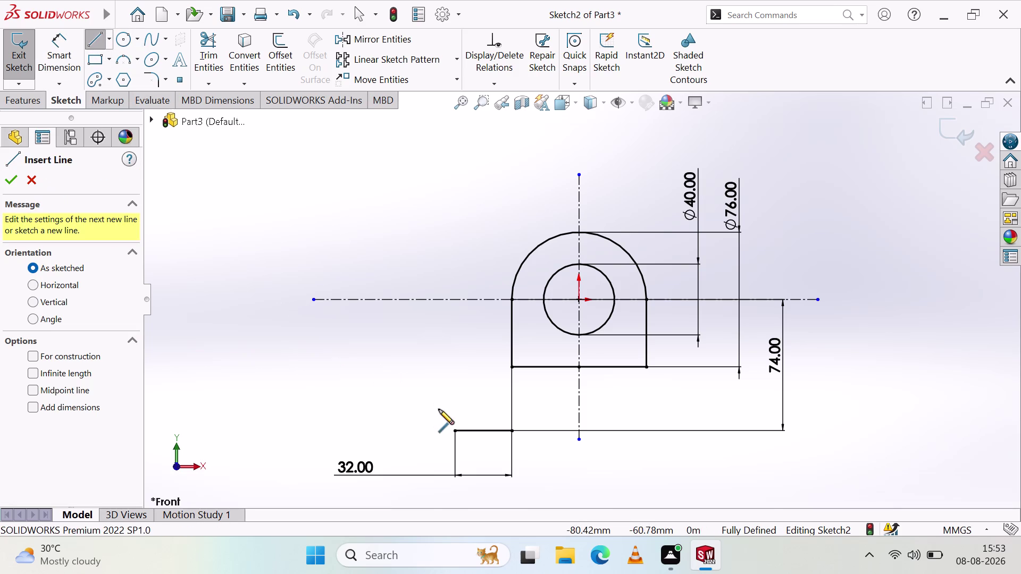
click(454, 431)
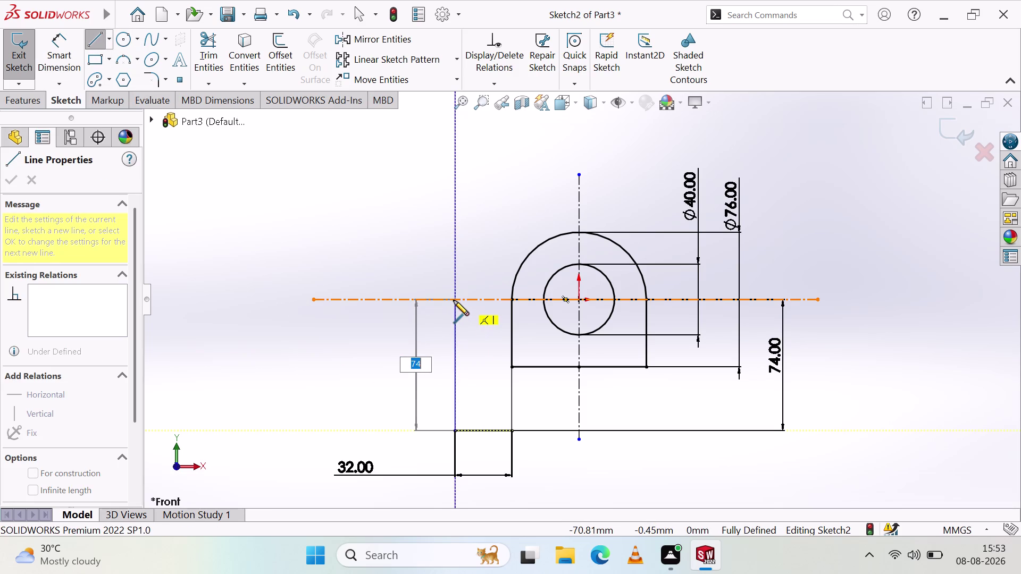
click(454, 298)
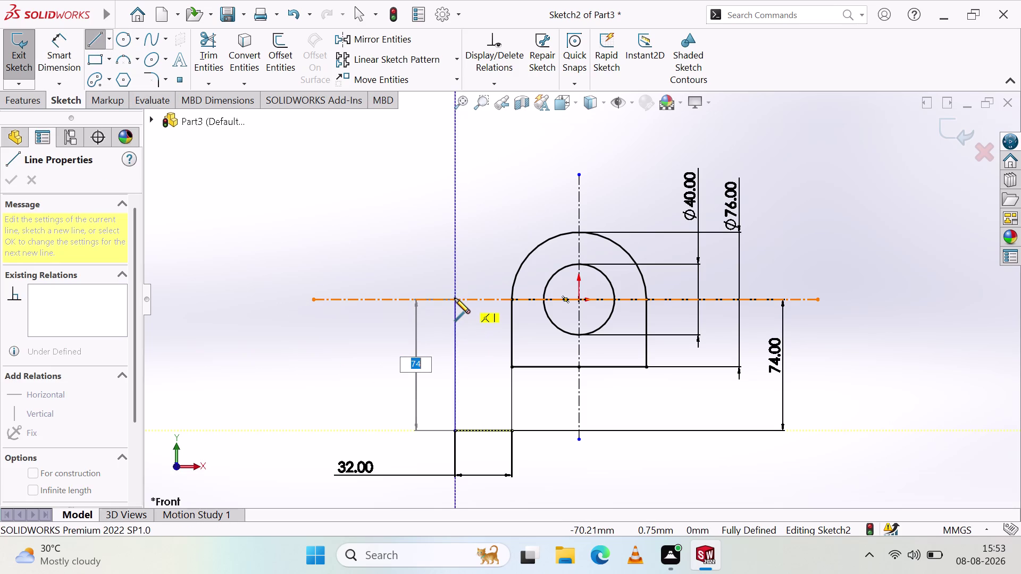
click(512, 299)
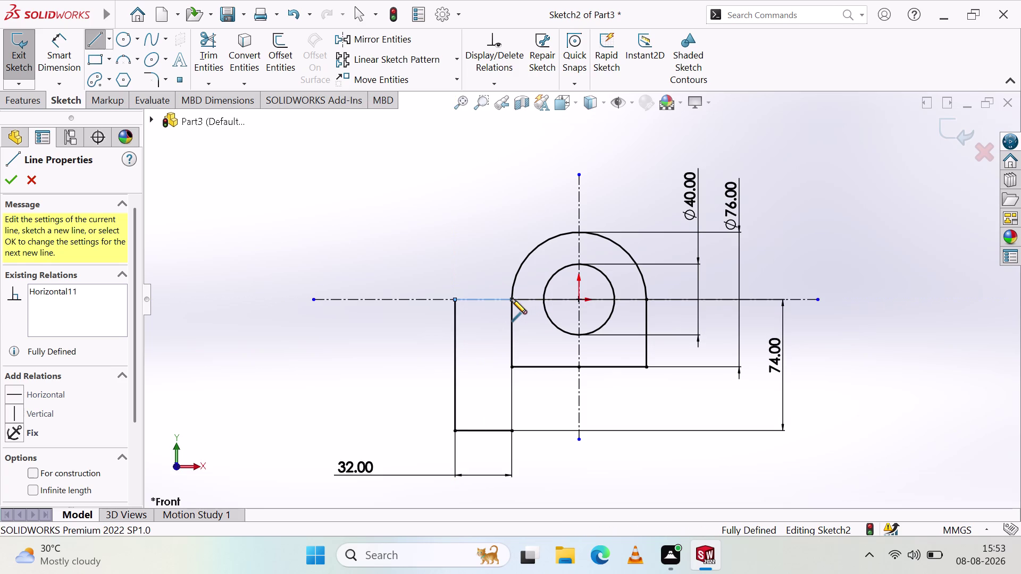
key(Escape)
key(Escape)
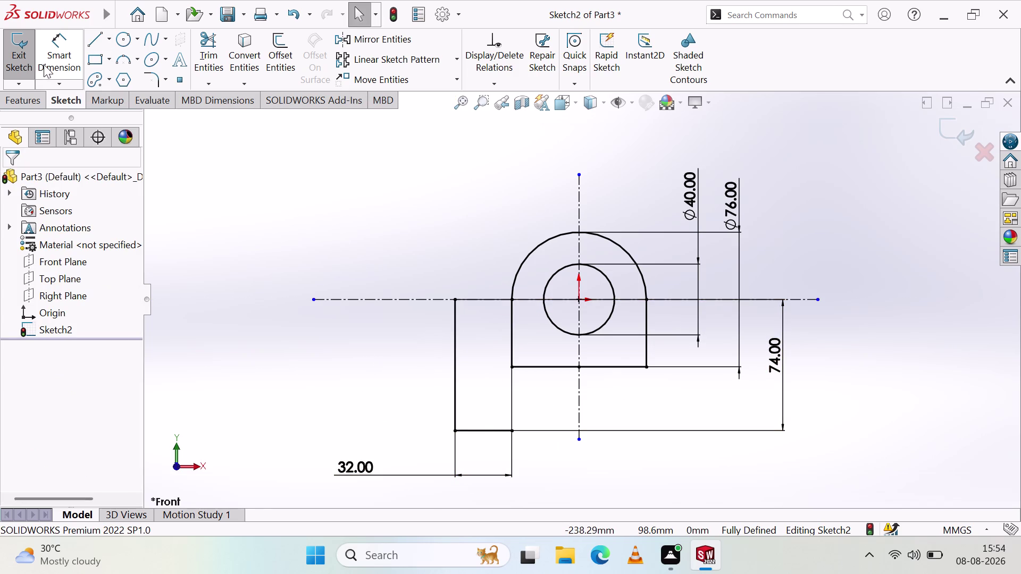
click(69, 42)
click(455, 357)
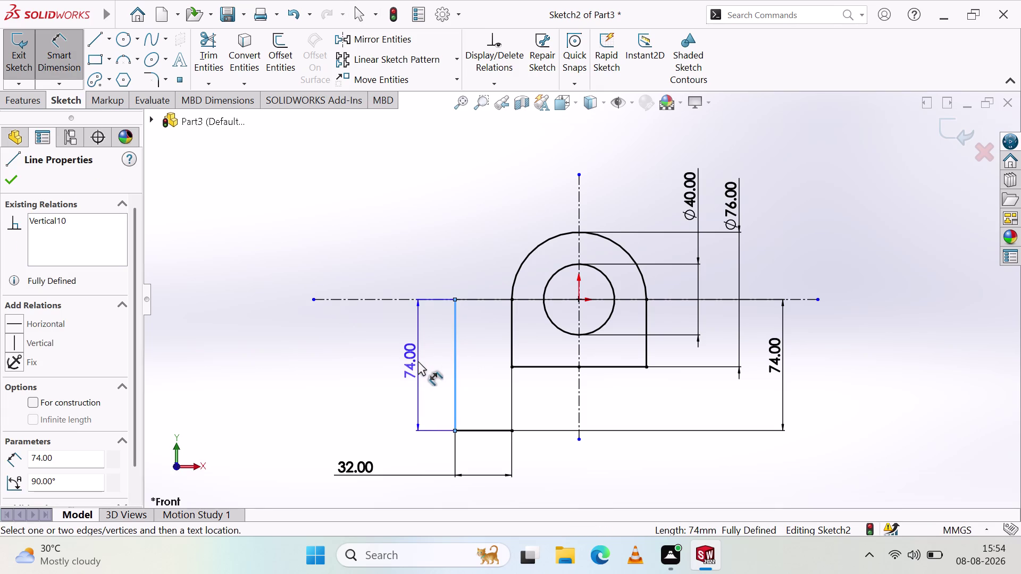
key(Escape)
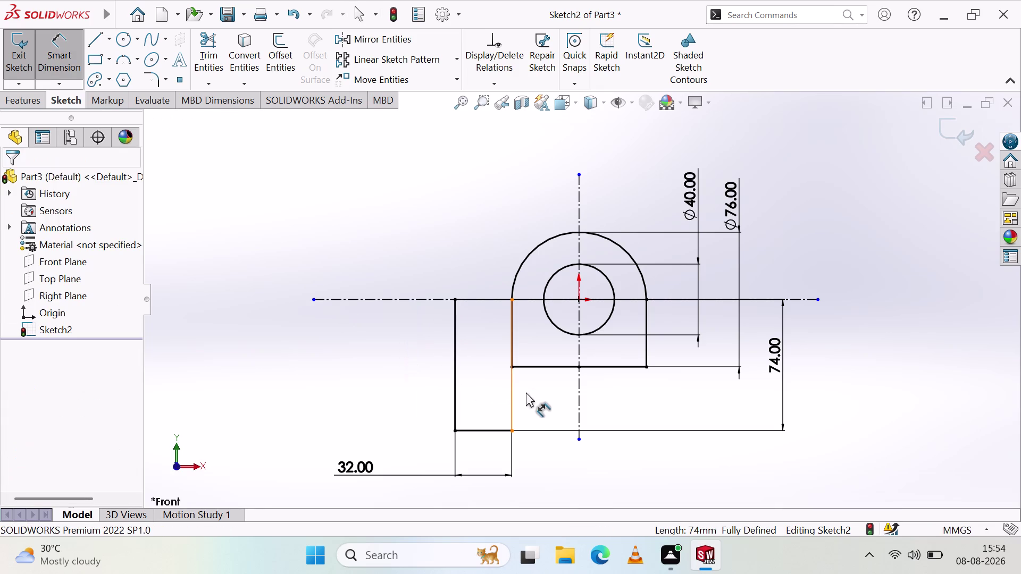
click(95, 36)
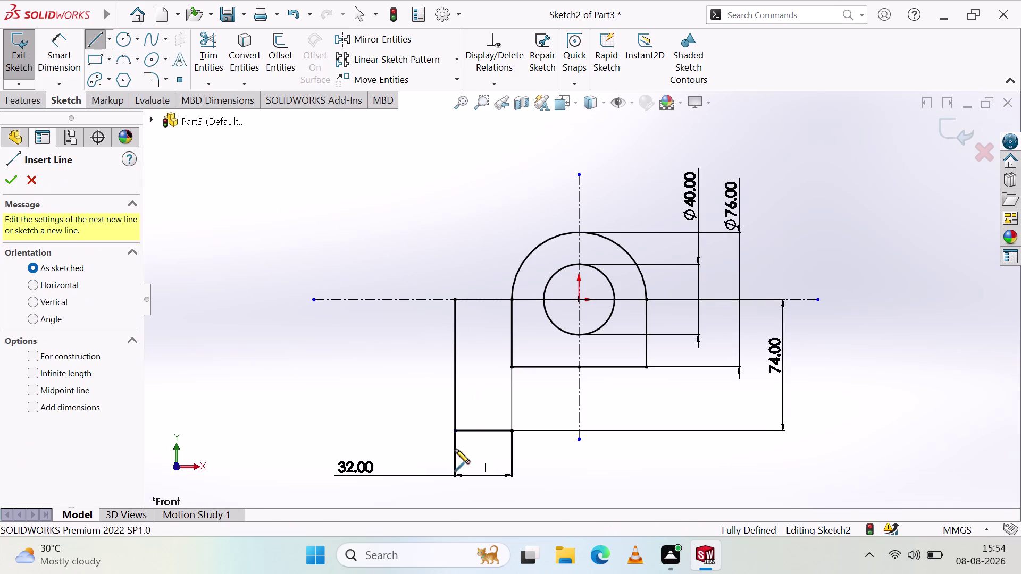
Draw a separate vertical line left of the lower block and dimension it 56 mm.
click(429, 432)
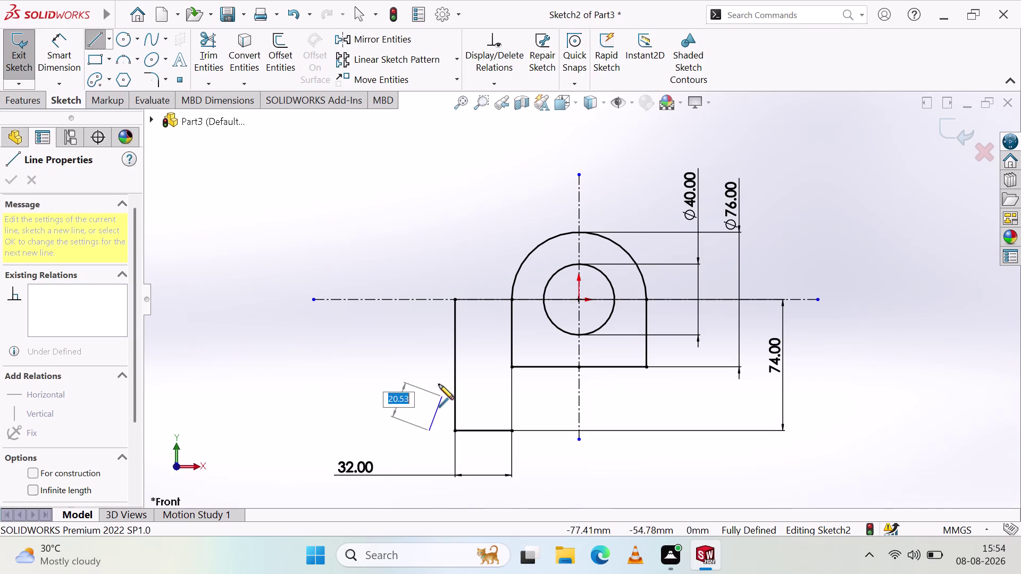
click(429, 330)
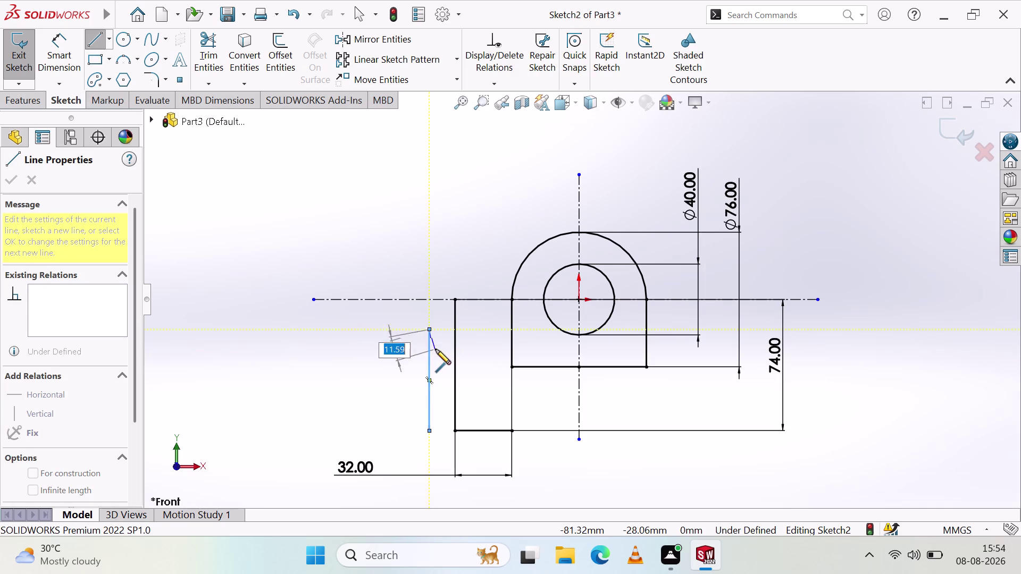
key(Escape)
click(68, 41)
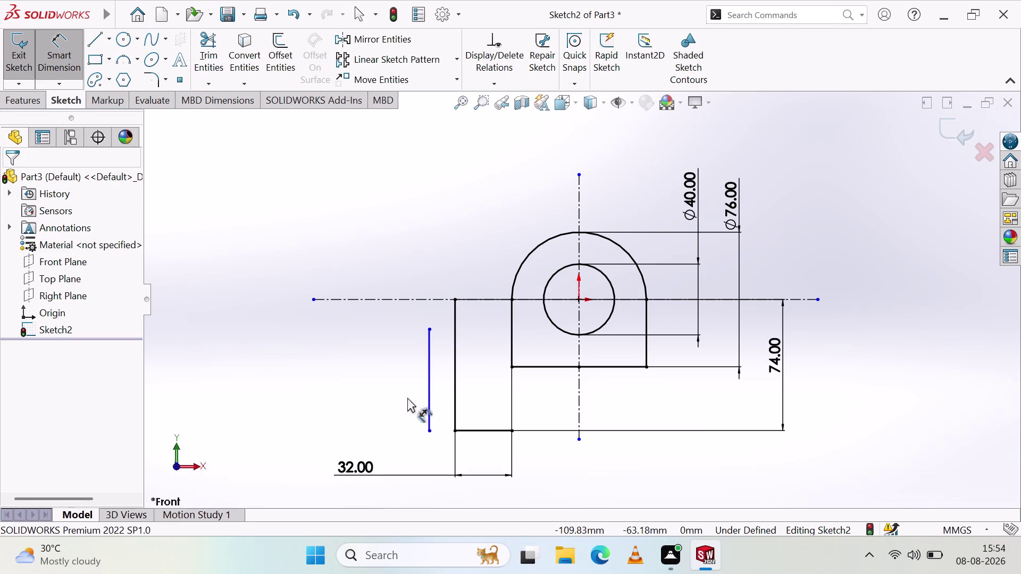
click(427, 410)
click(371, 381)
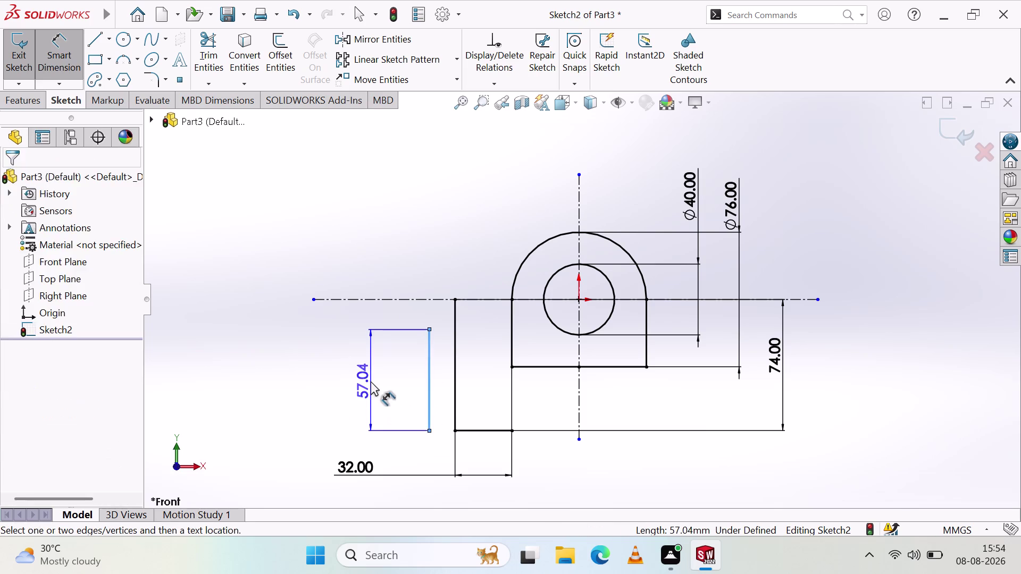
text(56)
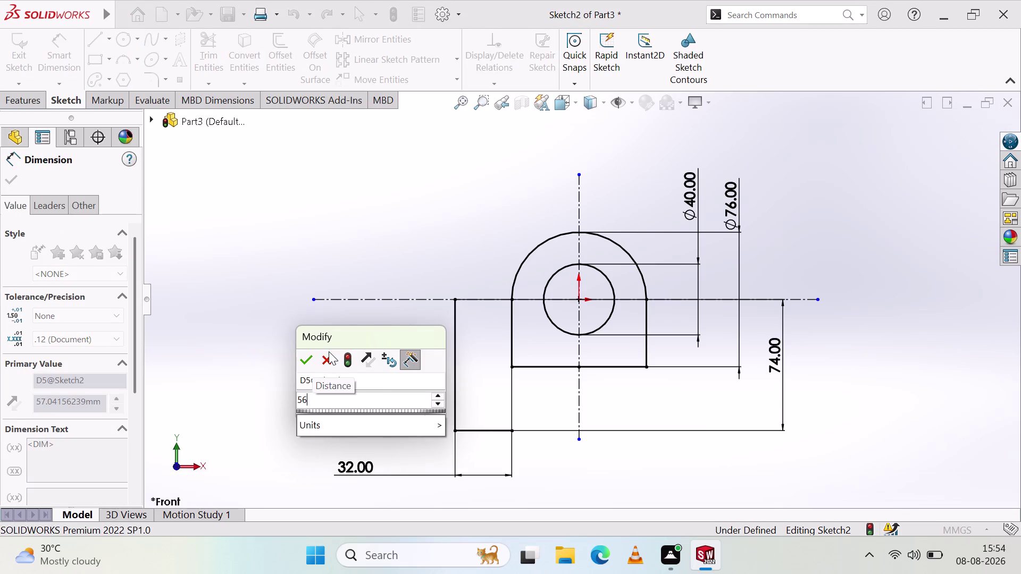
click(309, 356)
click(274, 380)
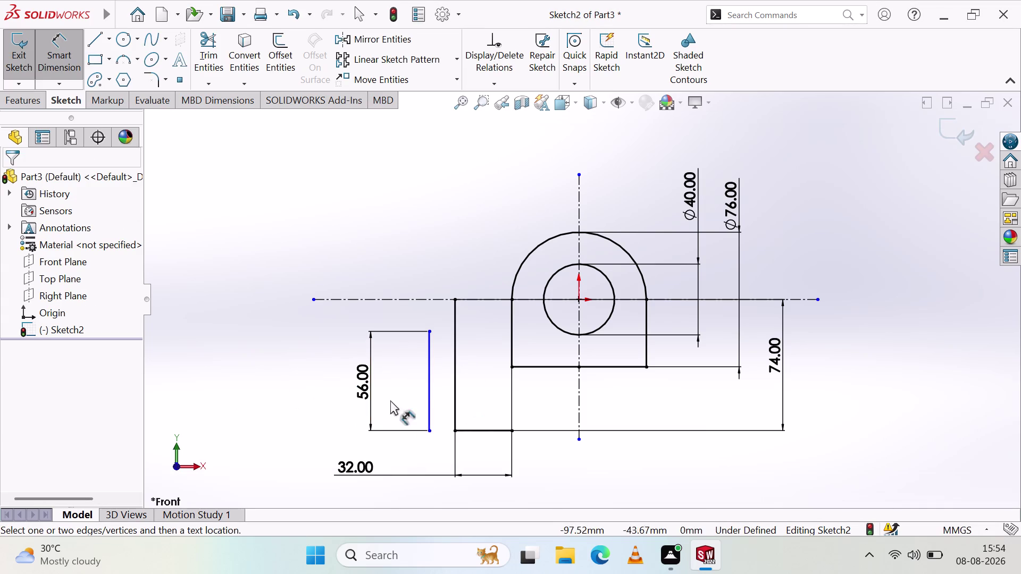
click(90, 42)
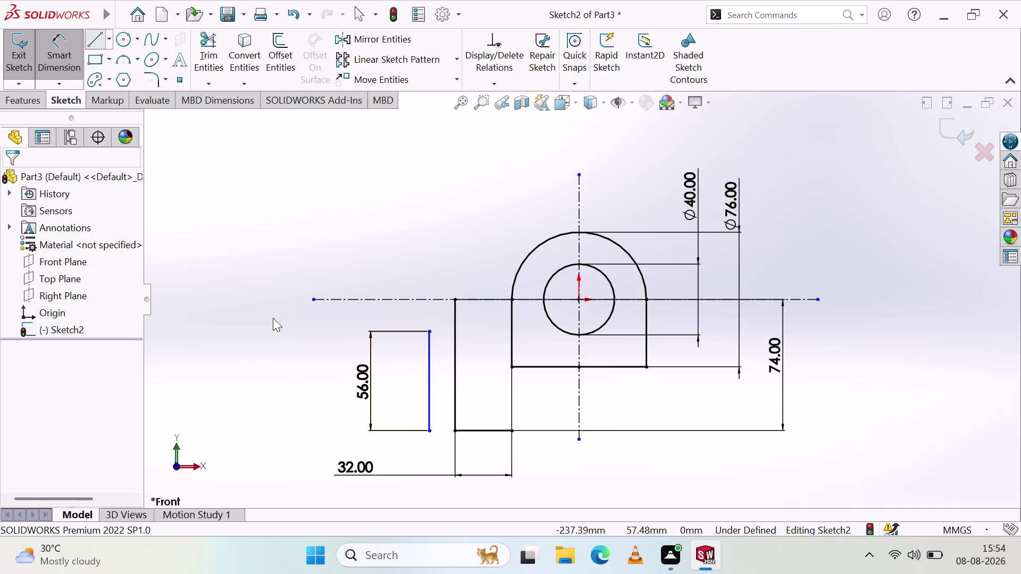
Draw a short horizontal connector at the lower block's corner, then delete it.
click(455, 429)
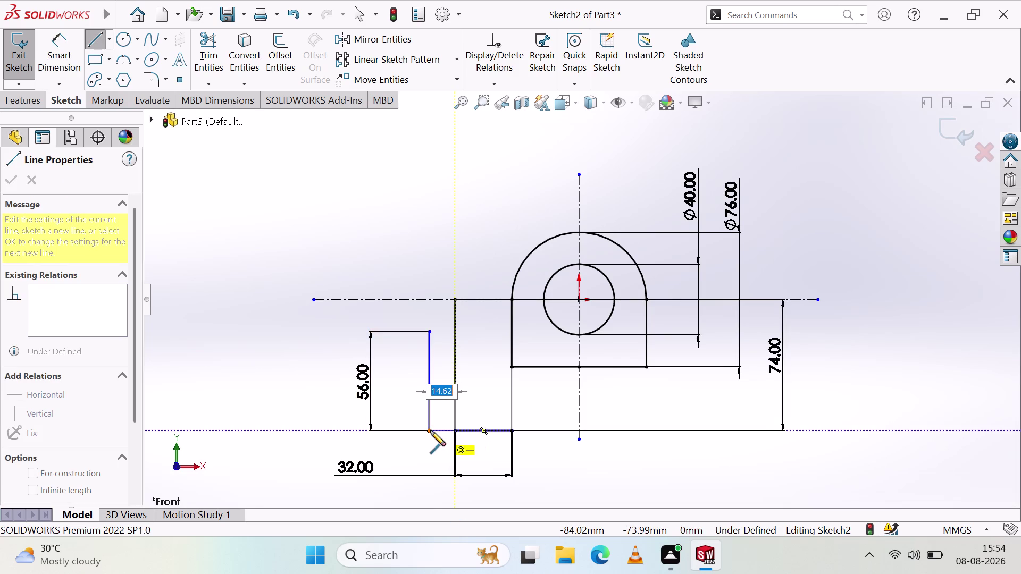
click(430, 431)
key(Escape)
key(Escape)
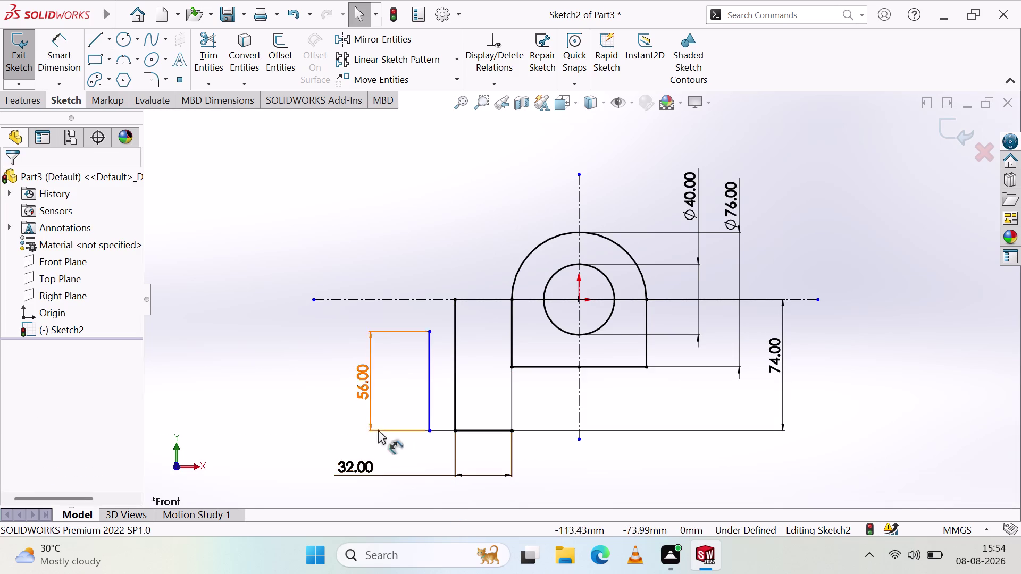
click(439, 429)
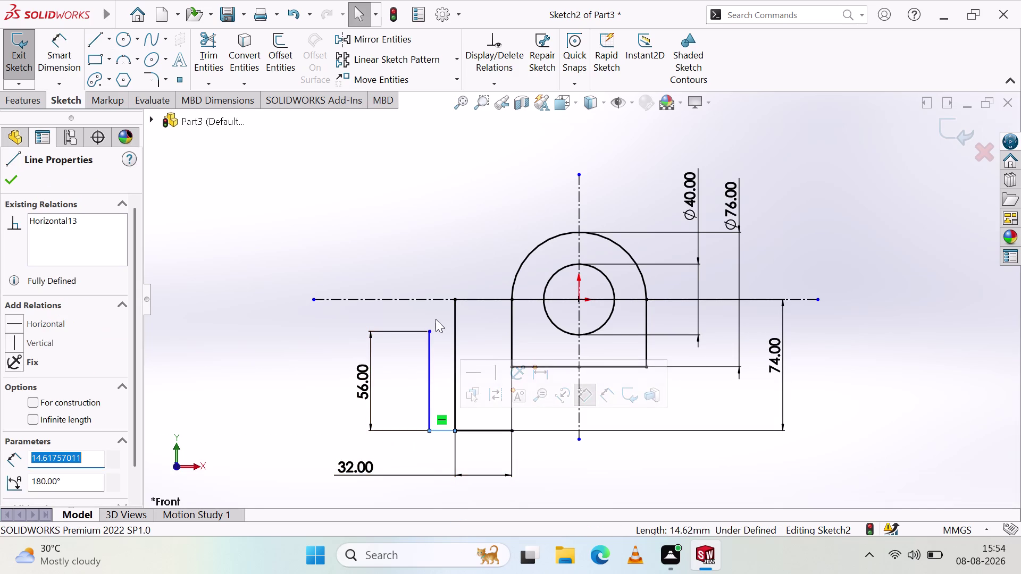
key(Escape)
key(Escape)
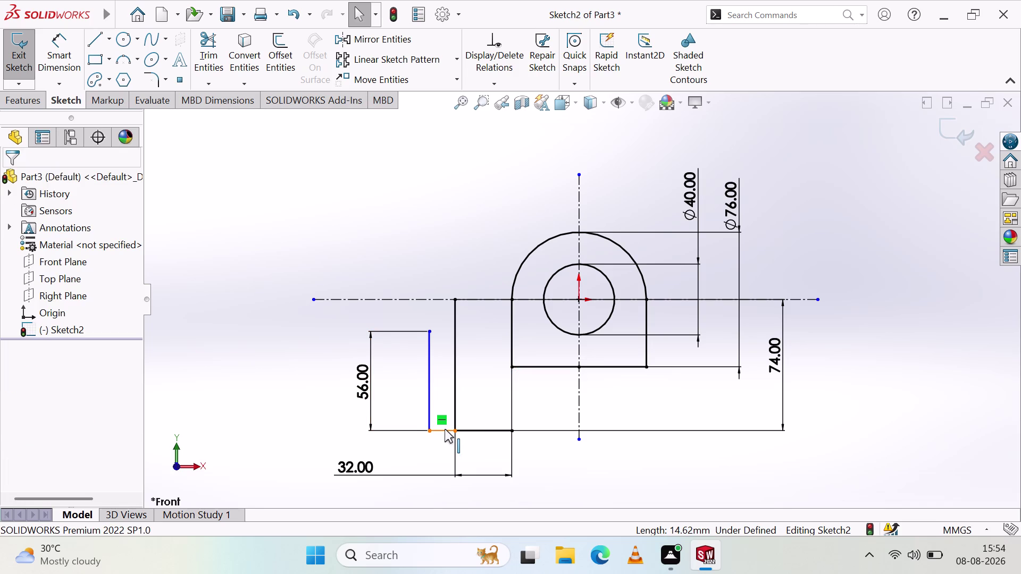
click(444, 429)
key(Delete)
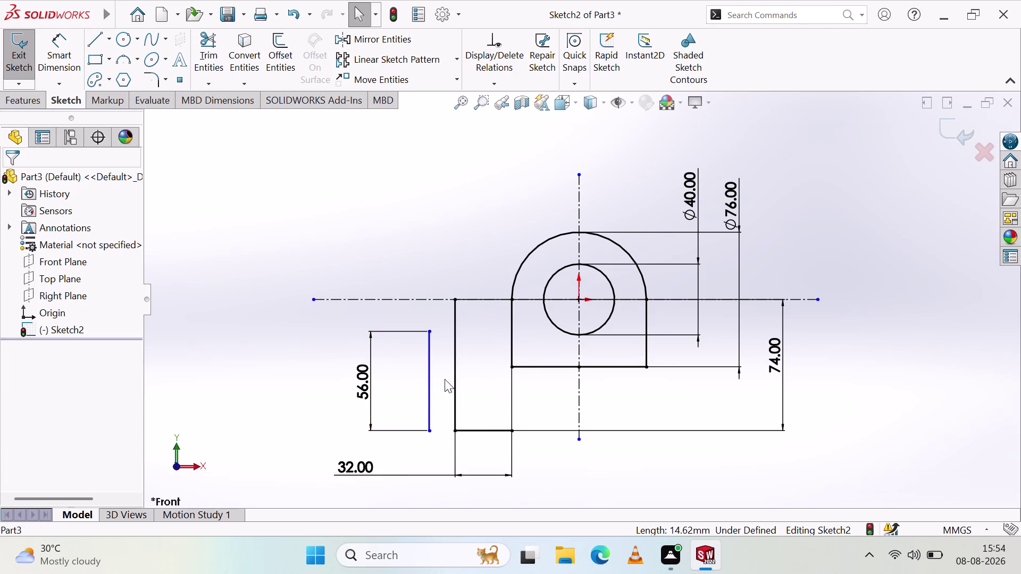
Drag the 56 mm vertical line inside the lower block, near its left edge.
drag(428, 380, 487, 377)
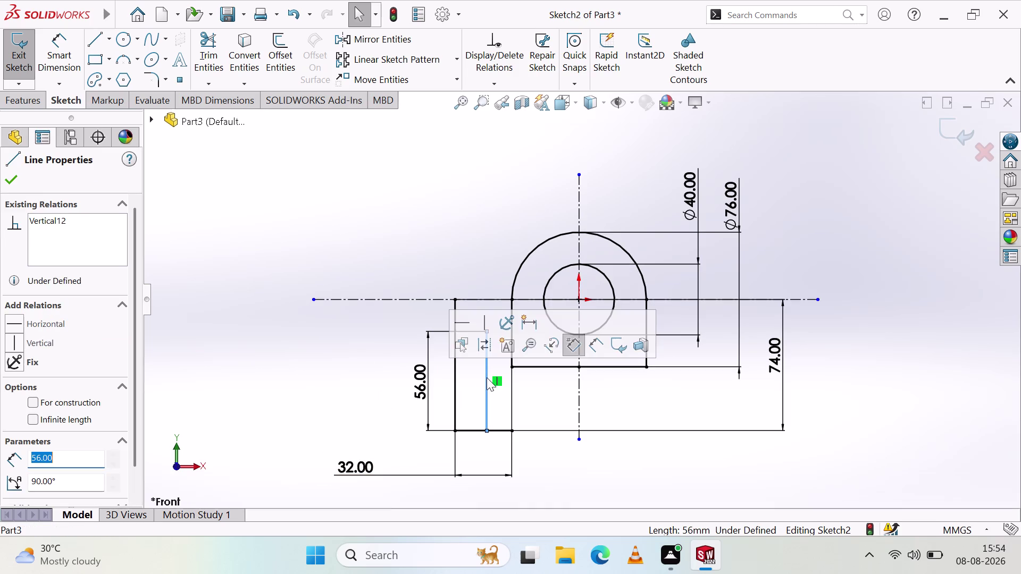
click(350, 372)
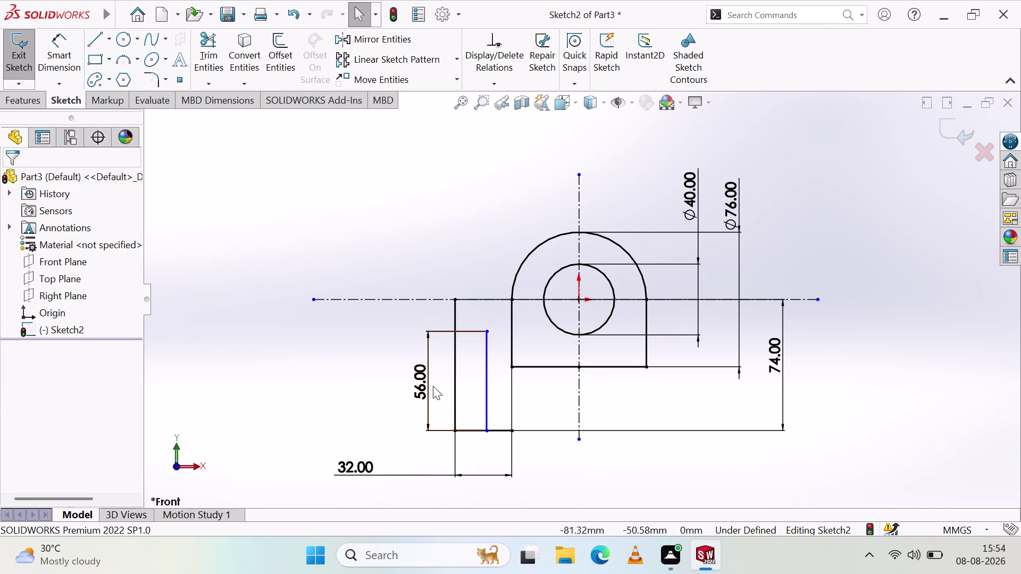
drag(486, 371, 476, 367)
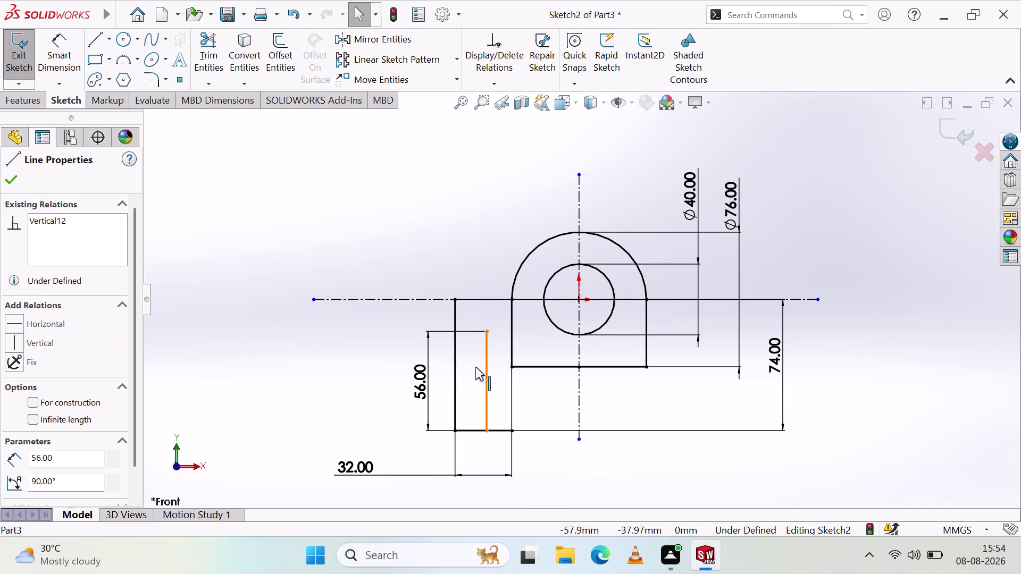
drag(476, 367, 469, 367)
click(322, 358)
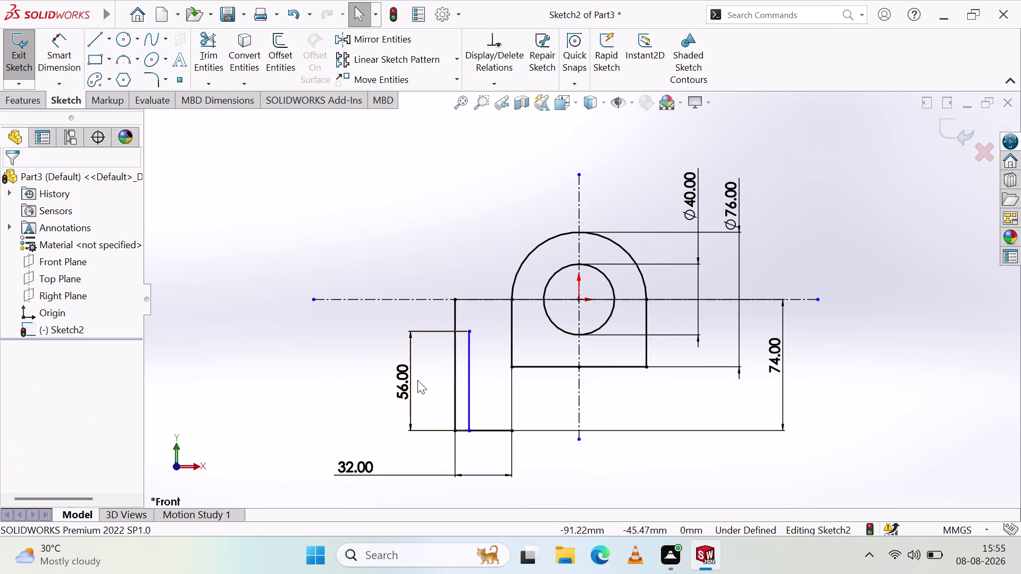
drag(407, 377, 428, 379)
click(374, 367)
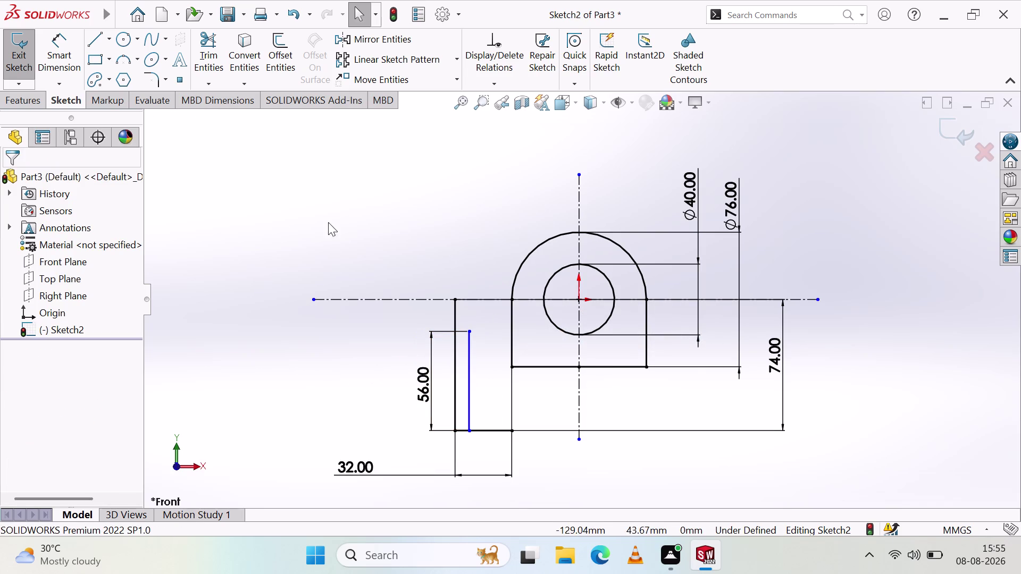
click(87, 44)
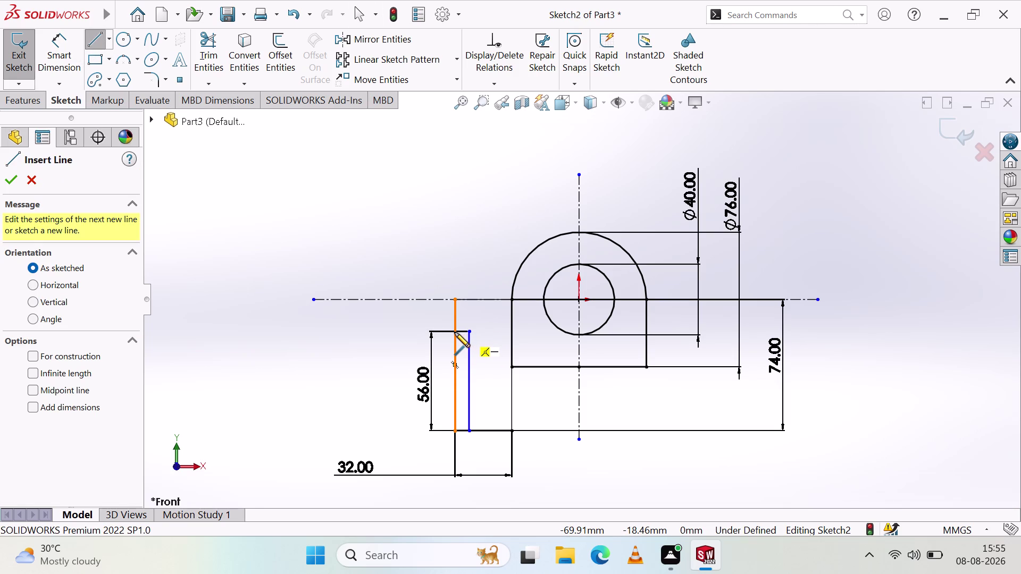
Draw a slanted line from the left edge at 56 mm height to the boss on the centreline.
scroll(down, 3)
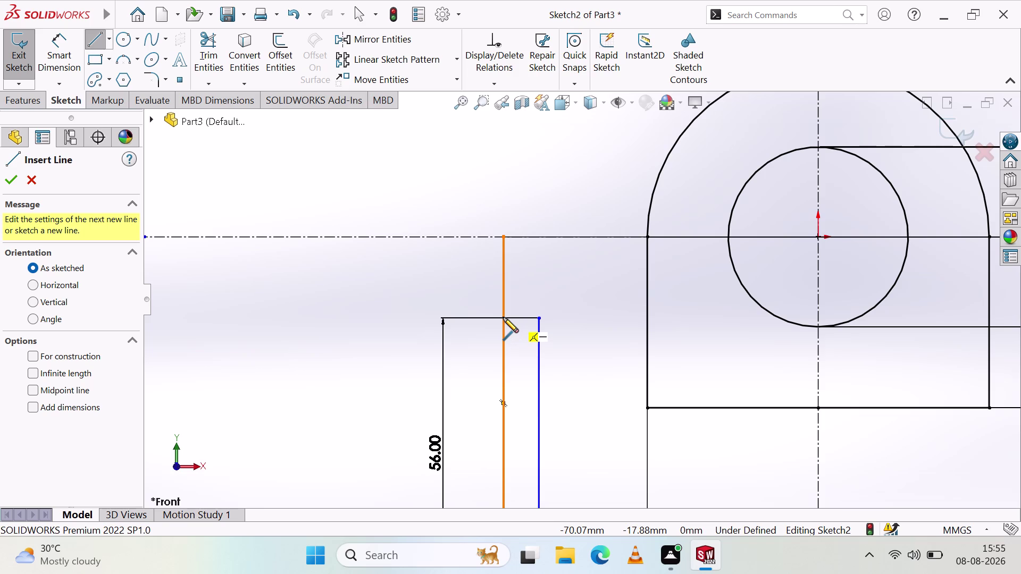
click(502, 318)
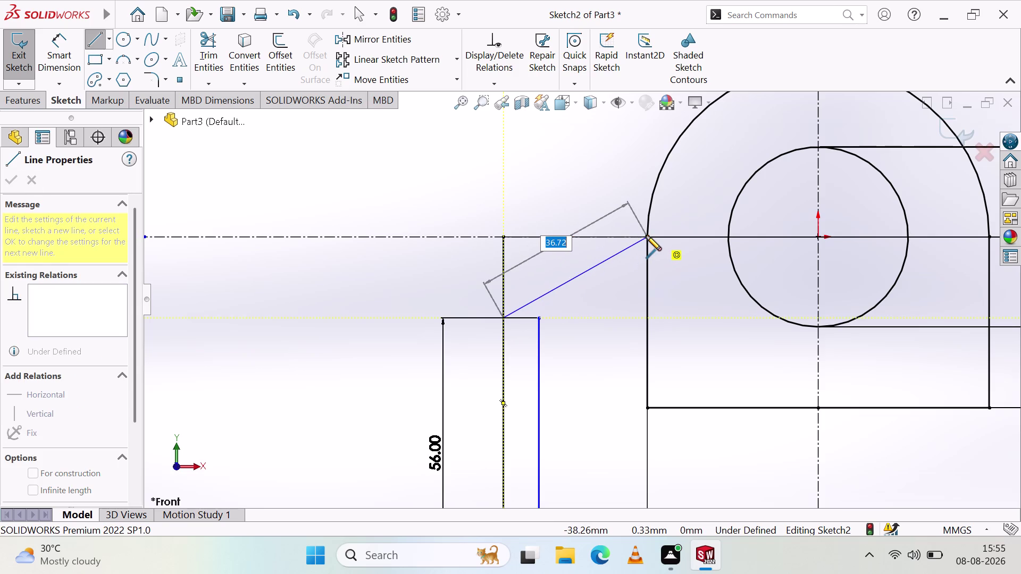
click(647, 238)
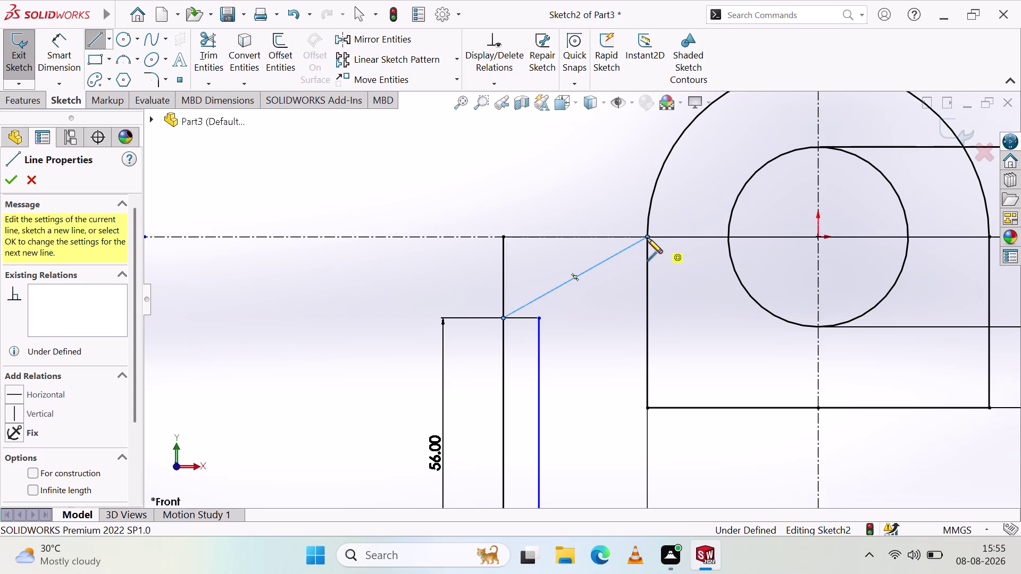
key(Escape)
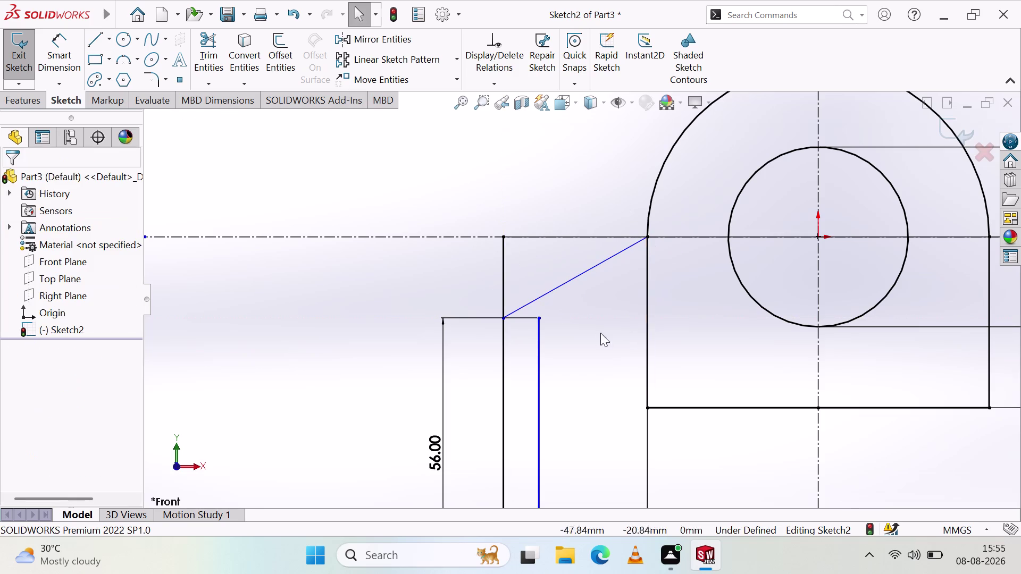
click(158, 75)
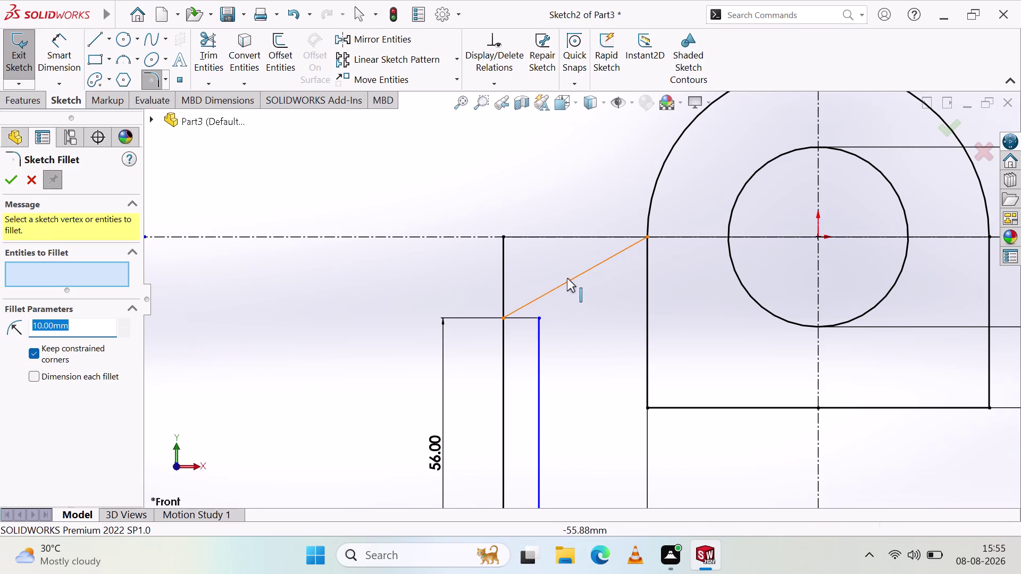
click(82, 323)
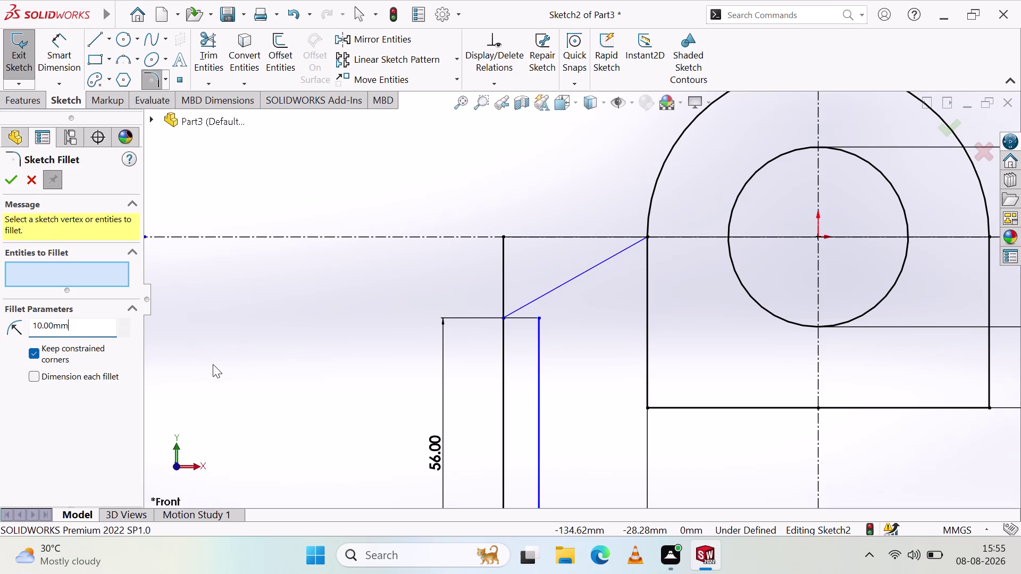
key(BackSpace)
key(BackSpace)
key(BackSpace)
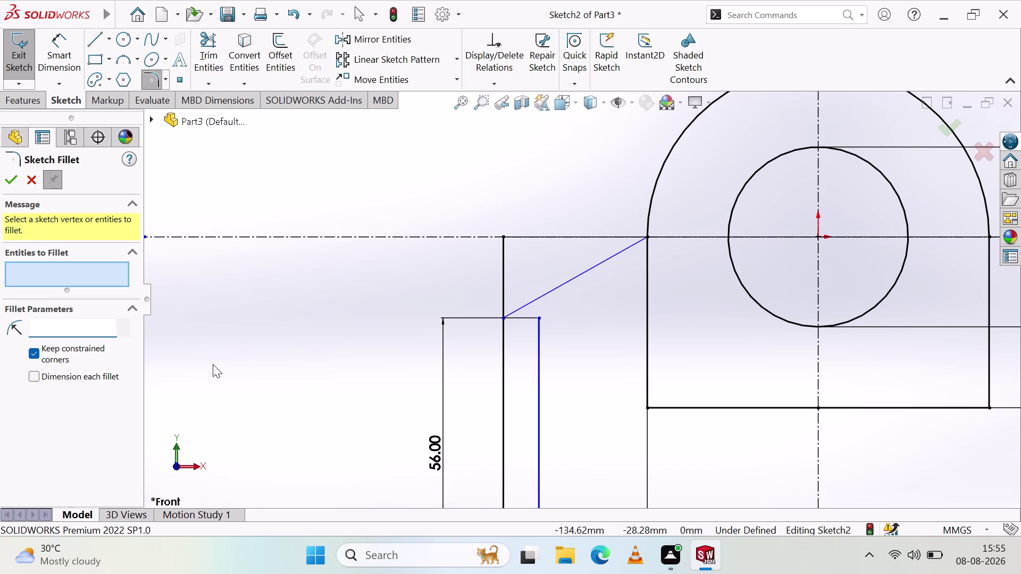
key(2)
key(8)
click(563, 284)
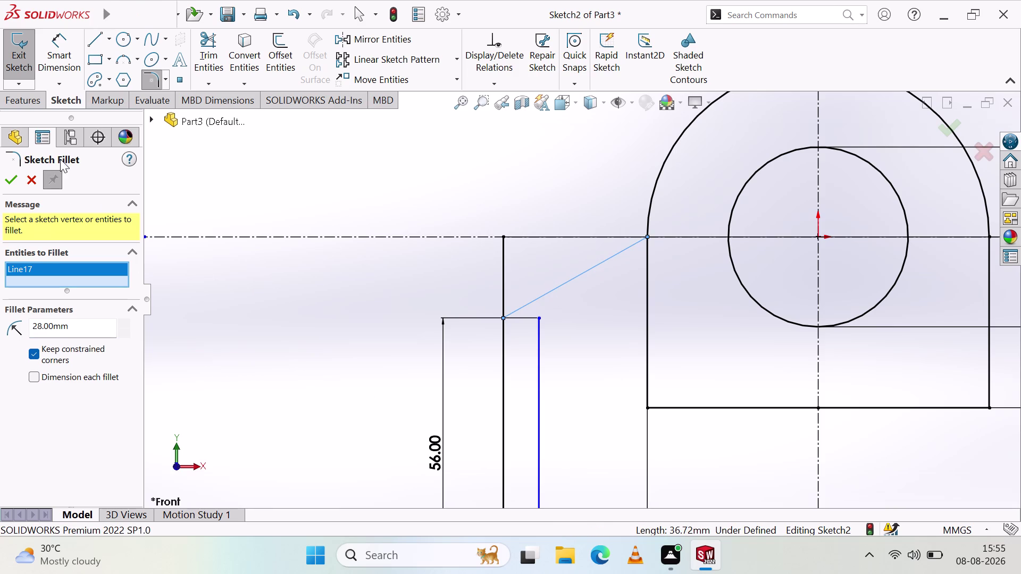
click(15, 176)
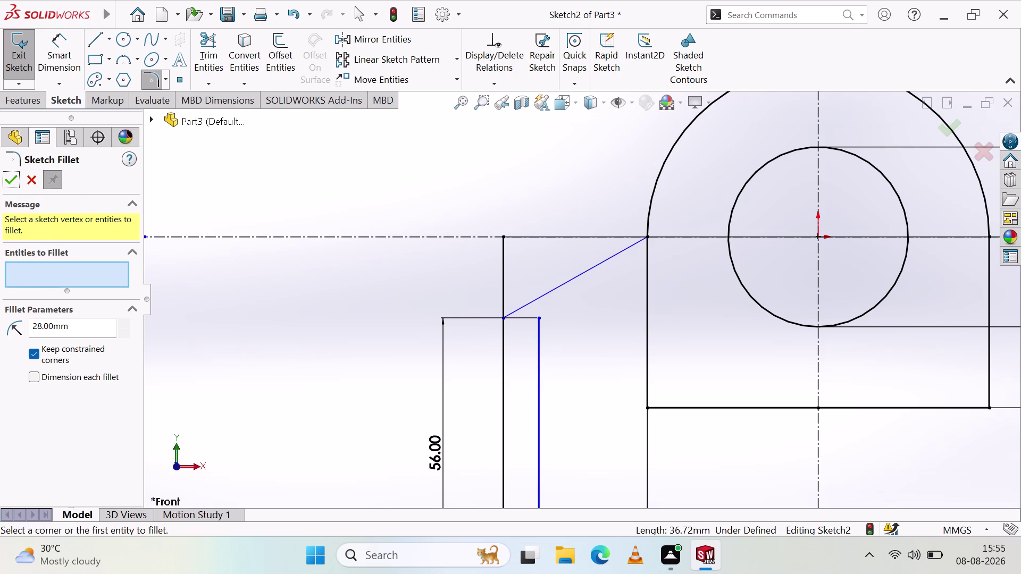
click(554, 288)
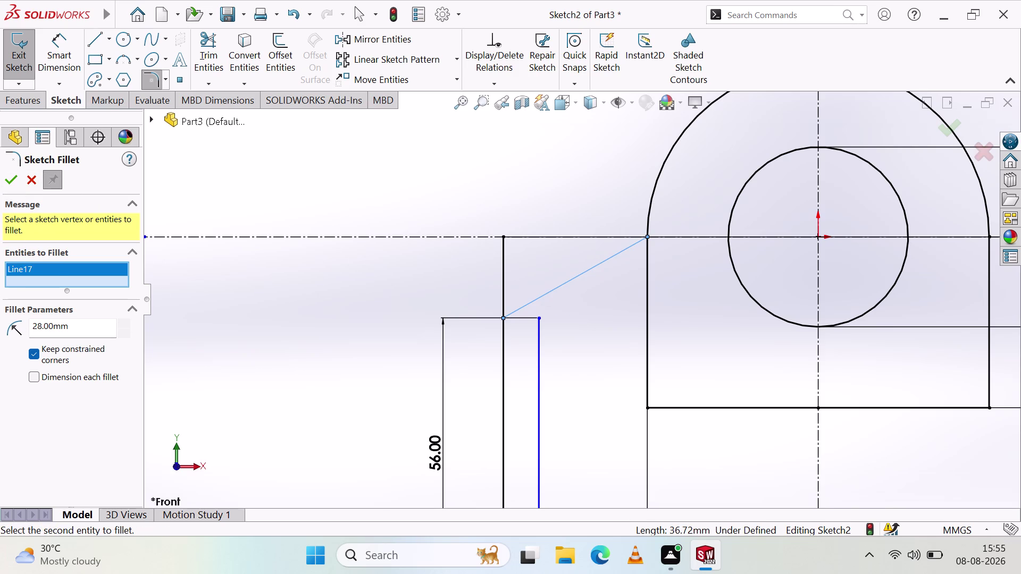
click(73, 324)
click(10, 180)
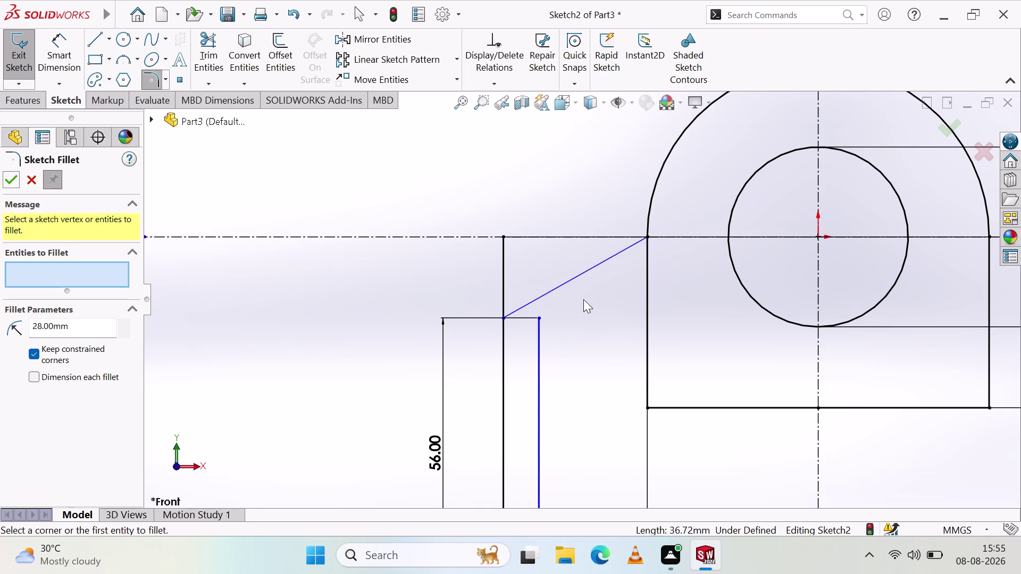
click(502, 338)
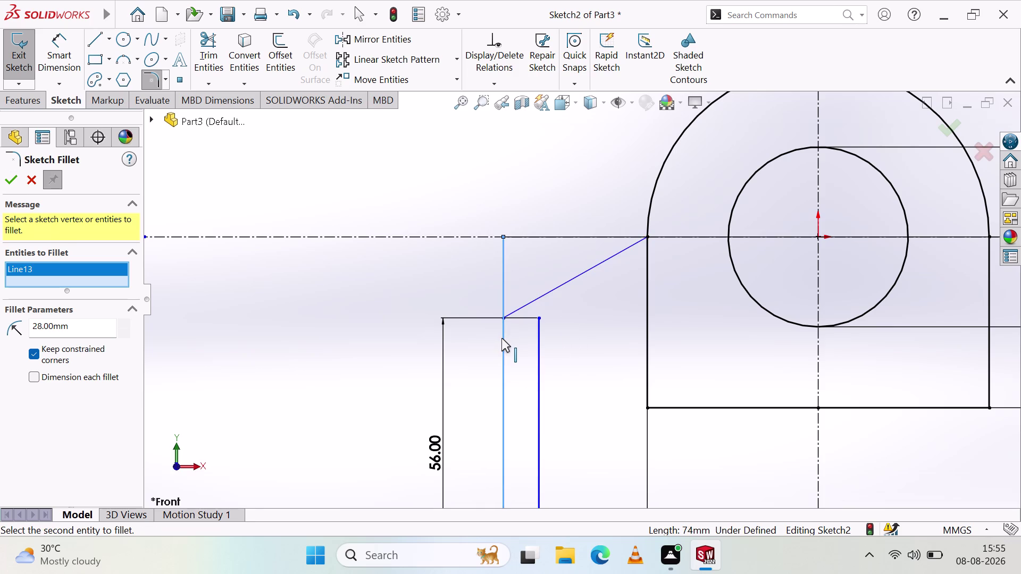
click(573, 275)
key(Escape)
key(Escape)
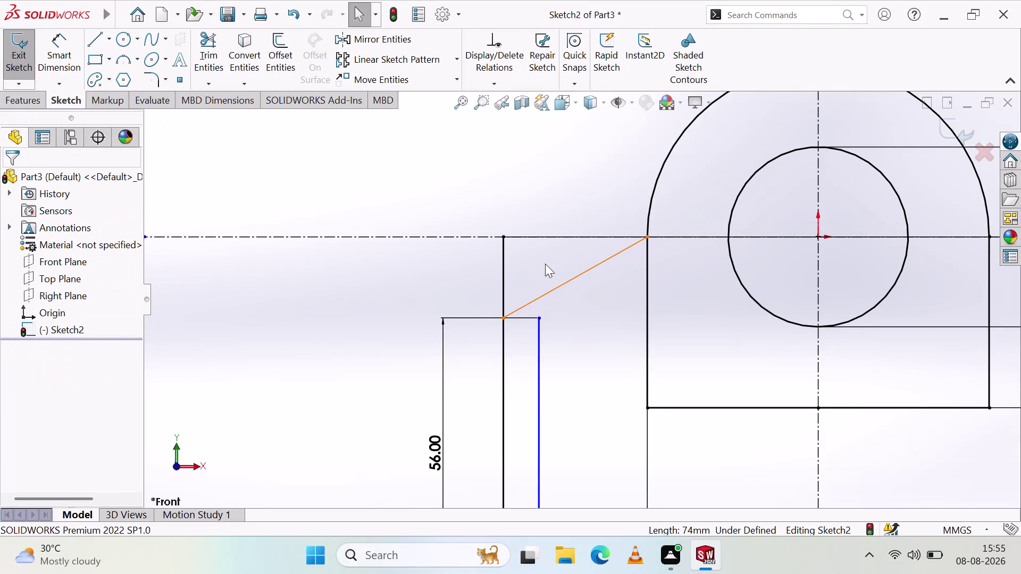
scroll(up, 3)
scroll(up, 3)
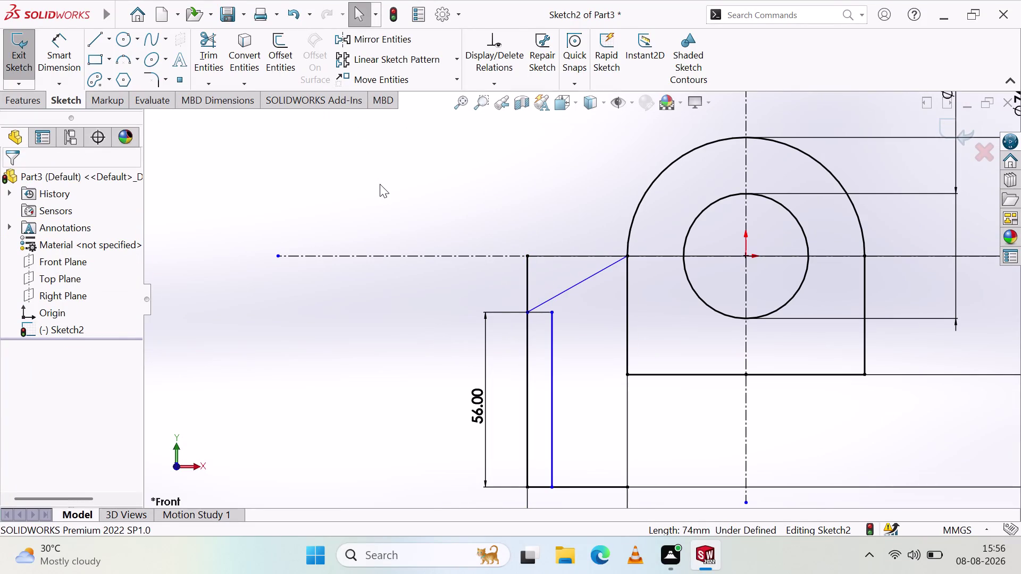
Delete the slanted line and another selected sketch line.
click(579, 282)
key(Delete)
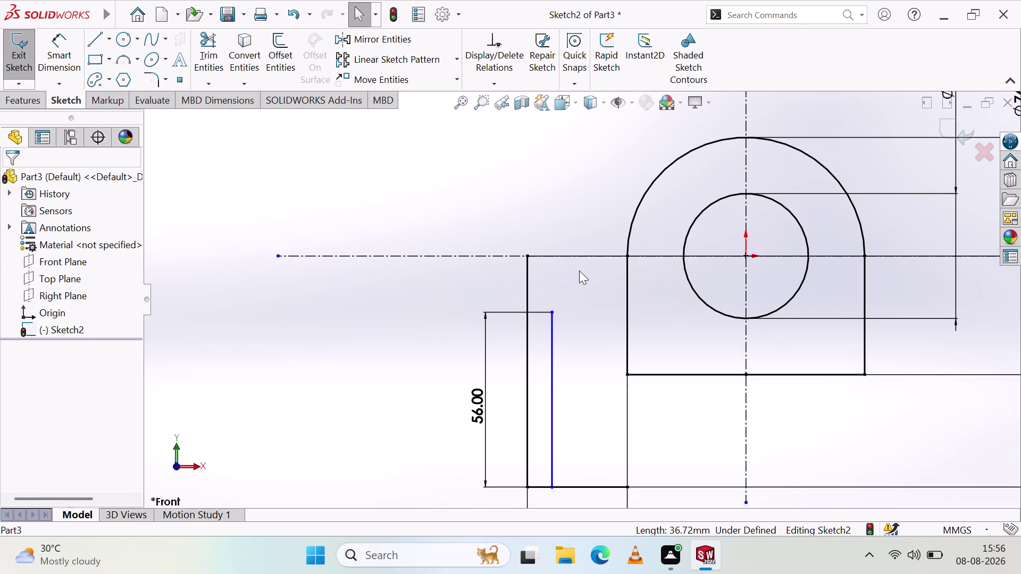
click(563, 256)
key(Delete)
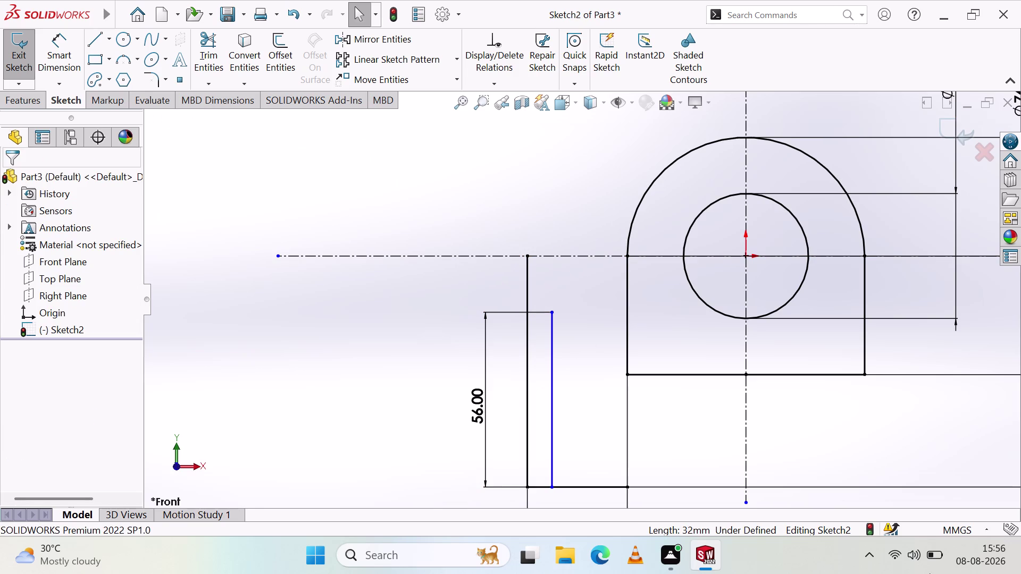
Draw a short line from the vertical edge to the boss corner, then cancel a sketch fillet.
click(92, 43)
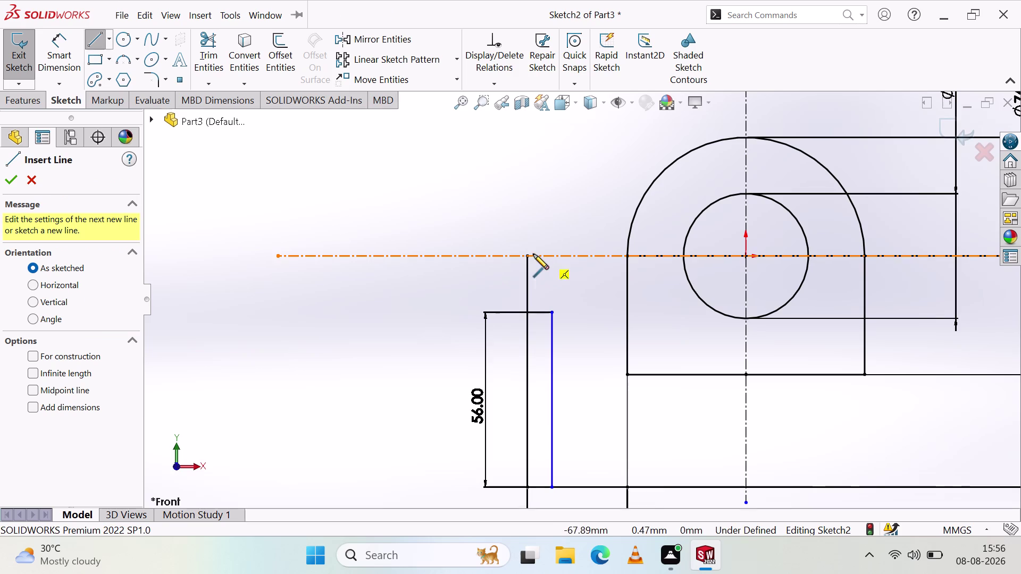
click(525, 256)
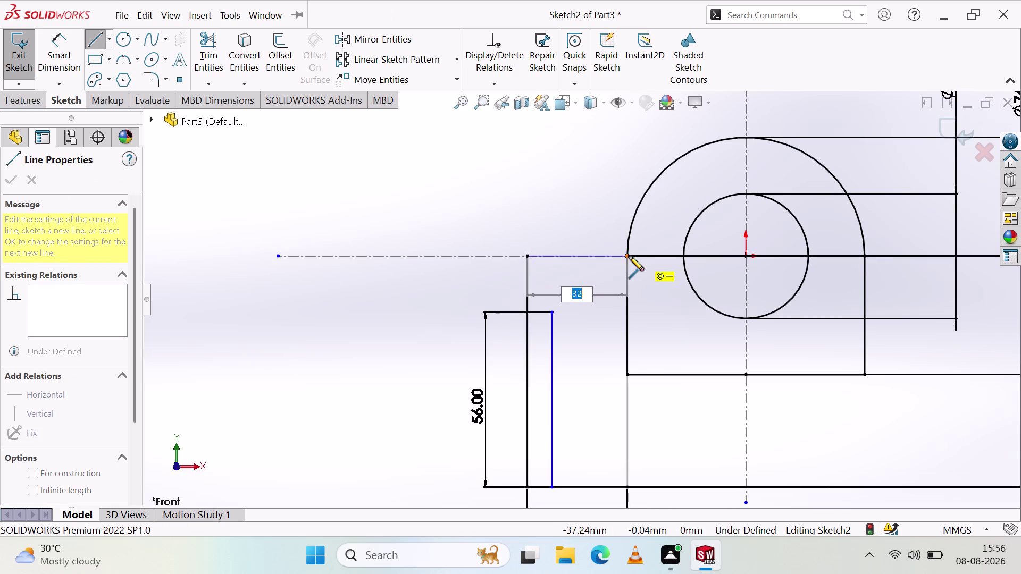
click(627, 254)
key(Escape)
key(Escape)
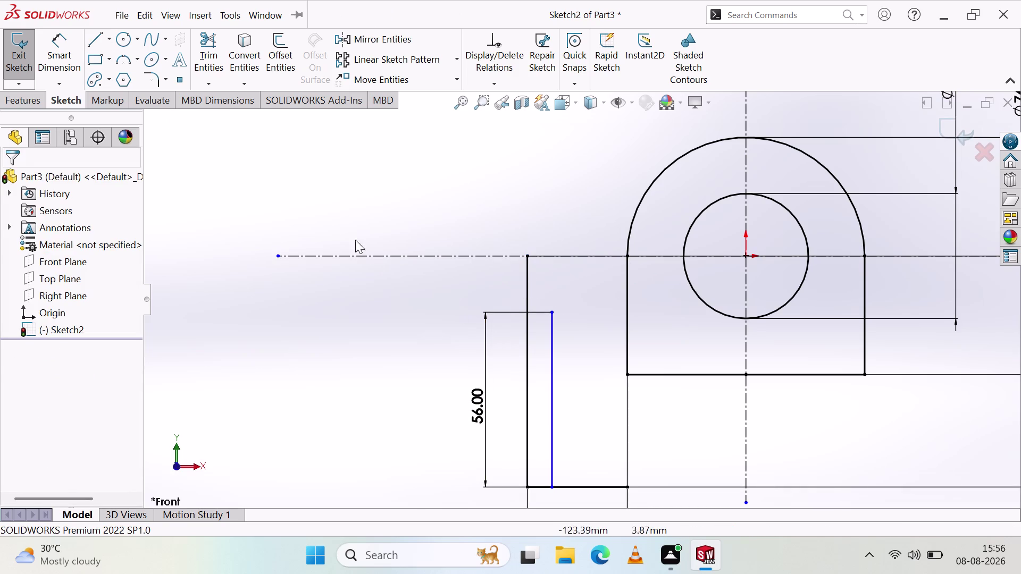
click(152, 84)
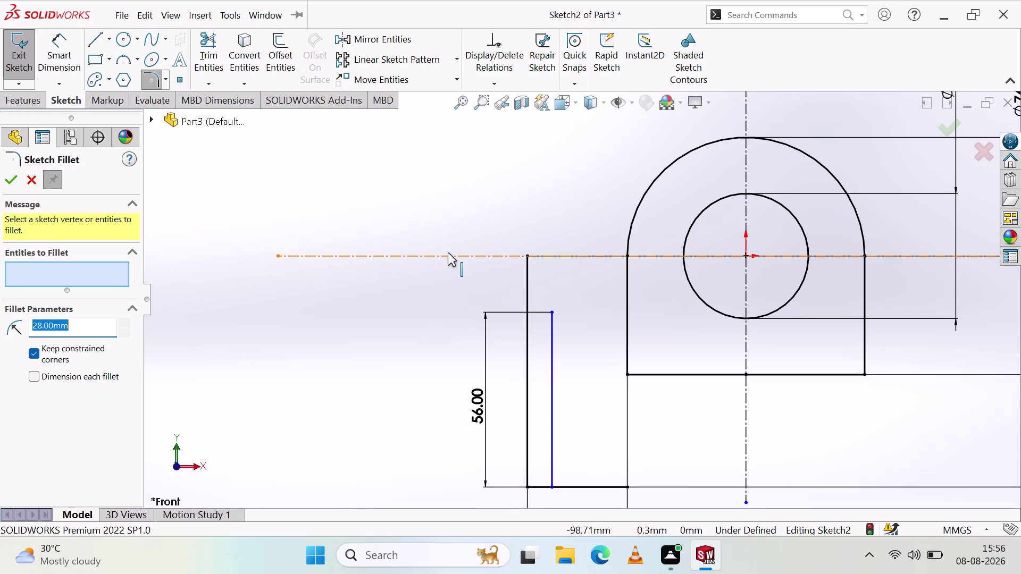
key(Escape)
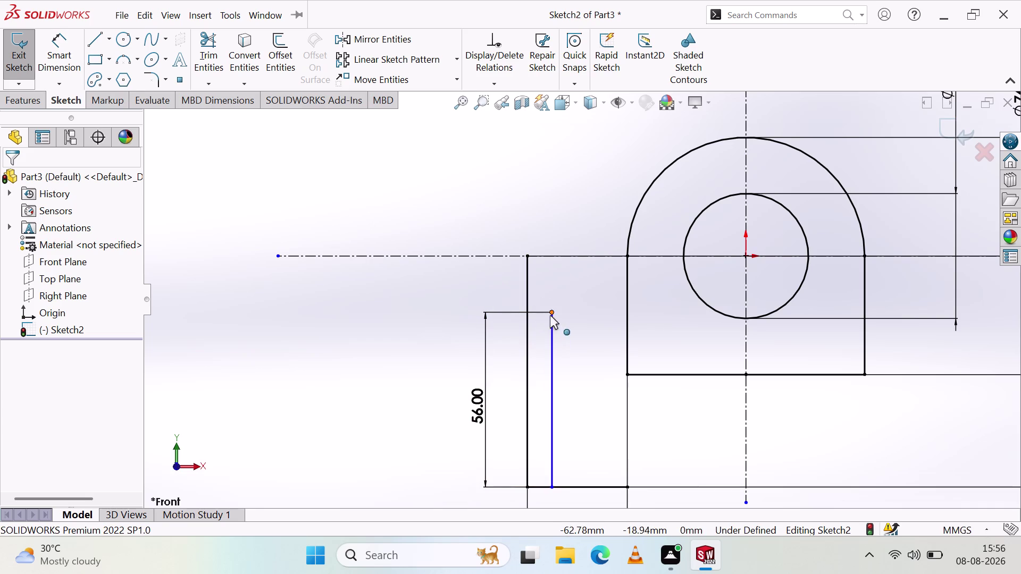
Delete the 74 mm vertical line and the dimensioned 56 mm line, confirming the deletion.
click(526, 277)
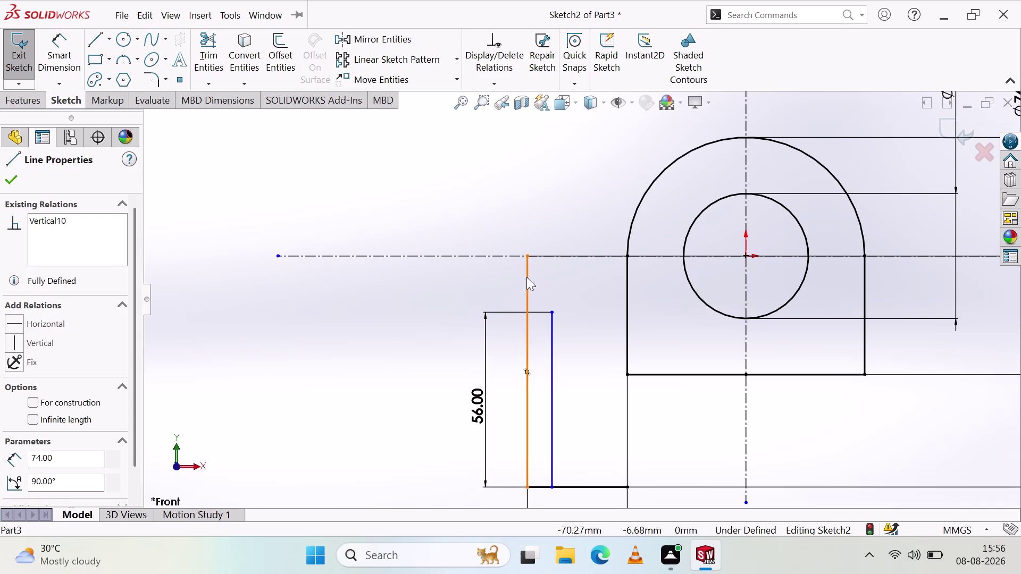
key(Delete)
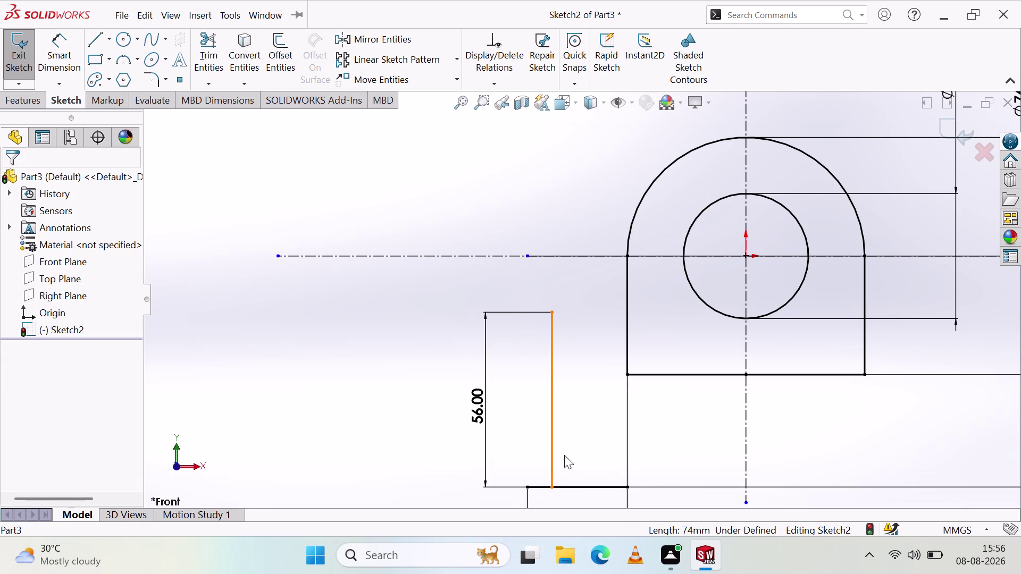
drag(552, 463, 523, 471)
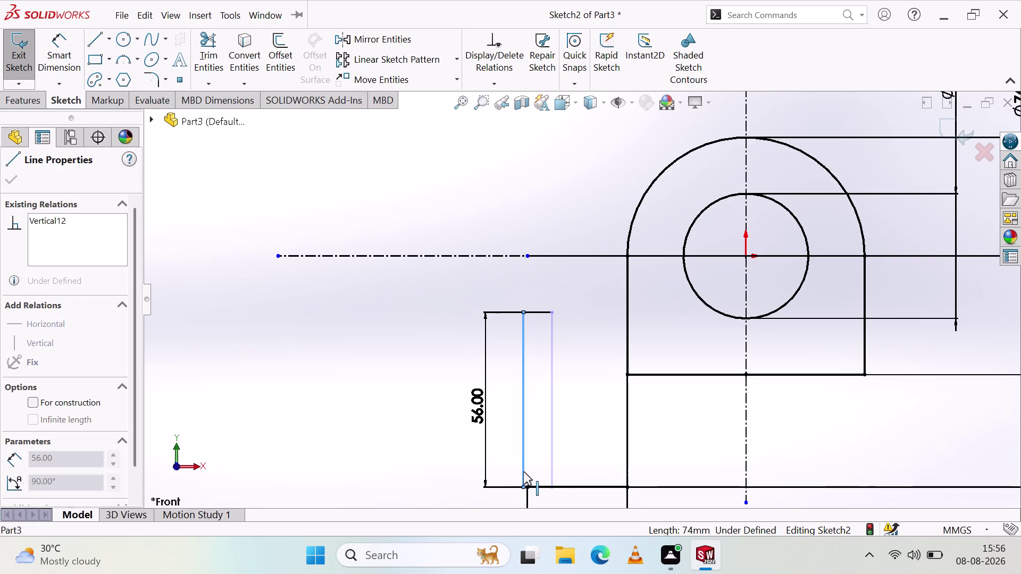
drag(523, 472, 528, 472)
click(343, 470)
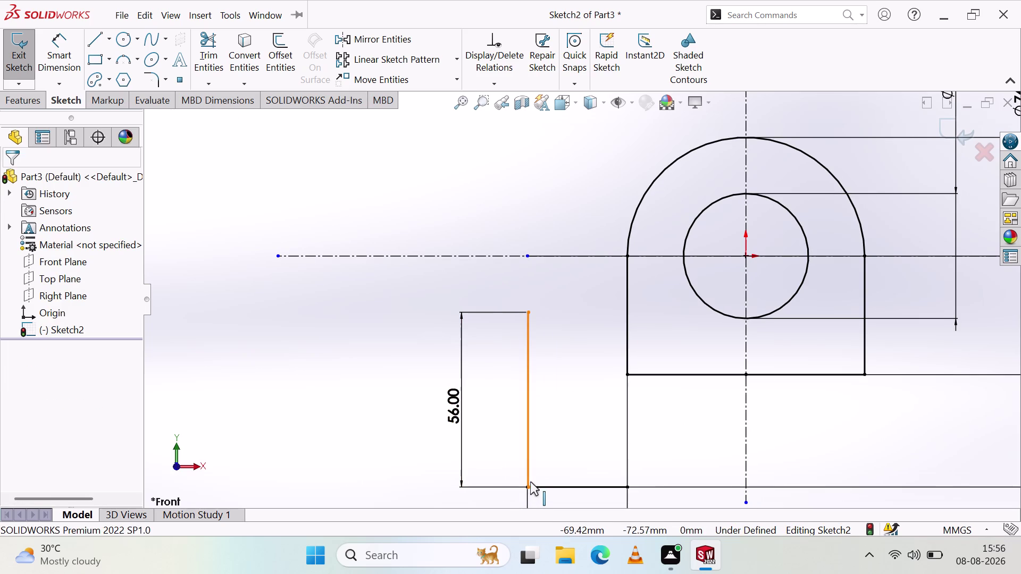
scroll(down, 3)
click(528, 425)
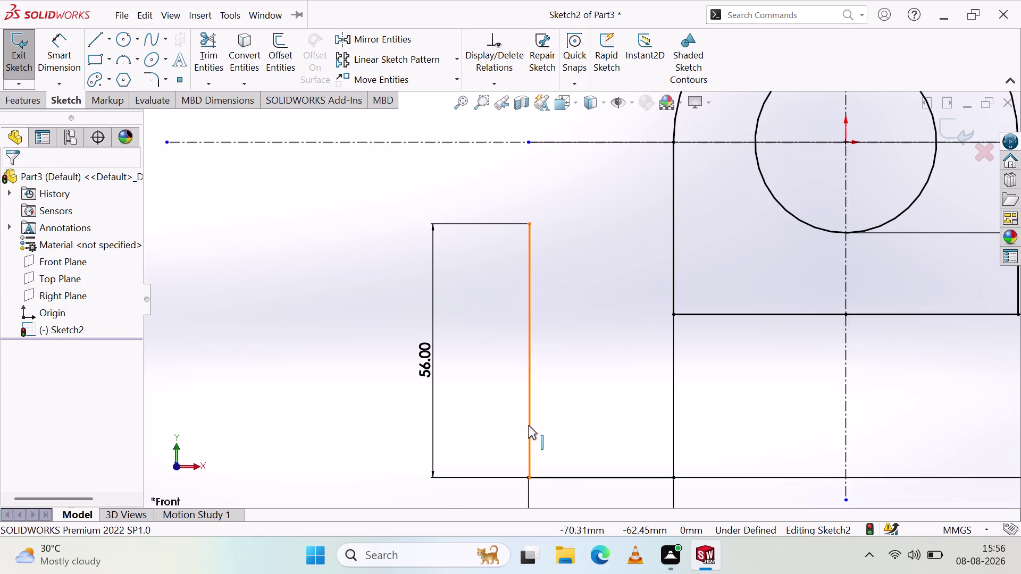
key(Delete)
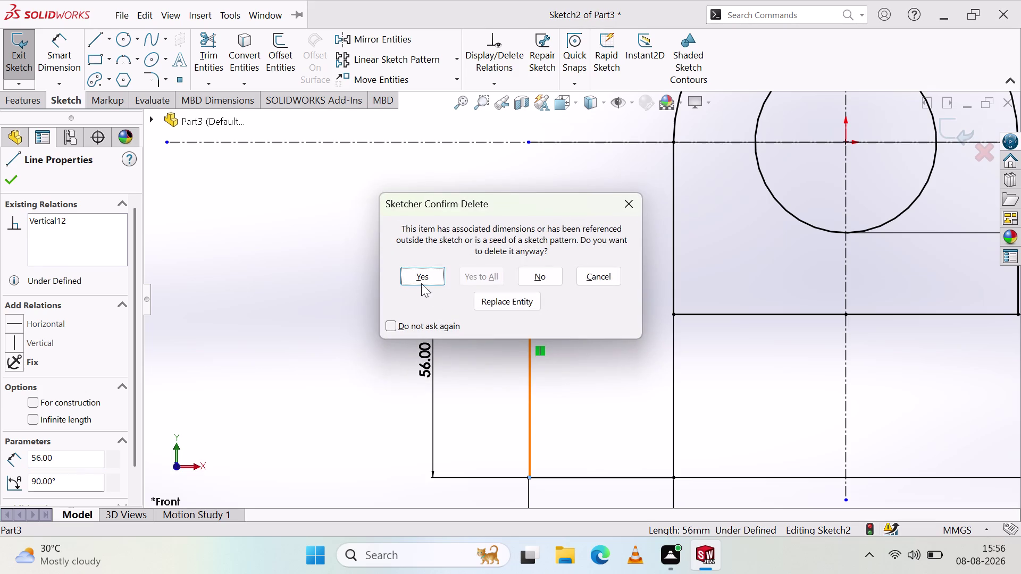
click(420, 278)
click(94, 46)
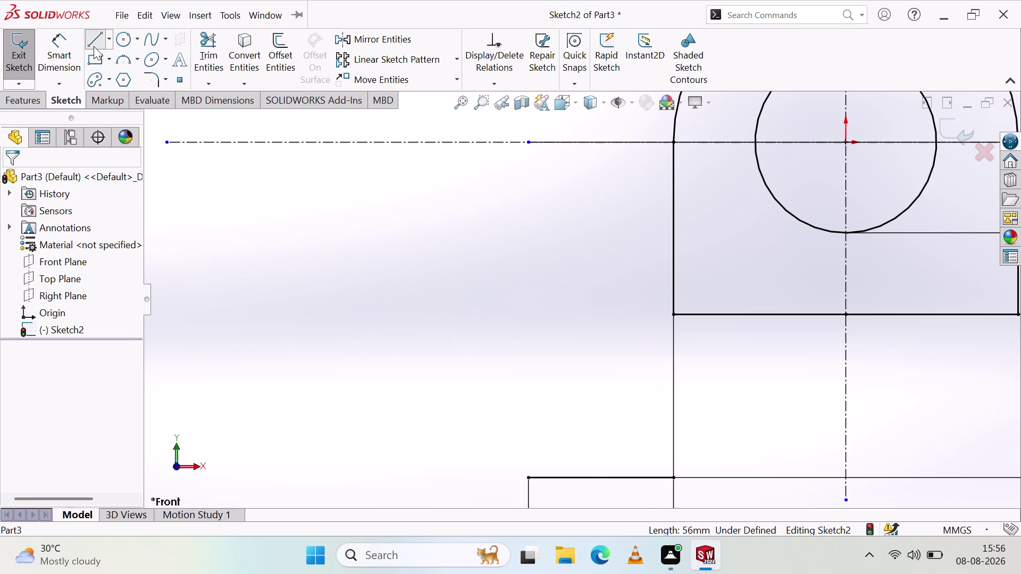
Draw a new vertical line for the left arm and dimension it 56 mm.
click(529, 477)
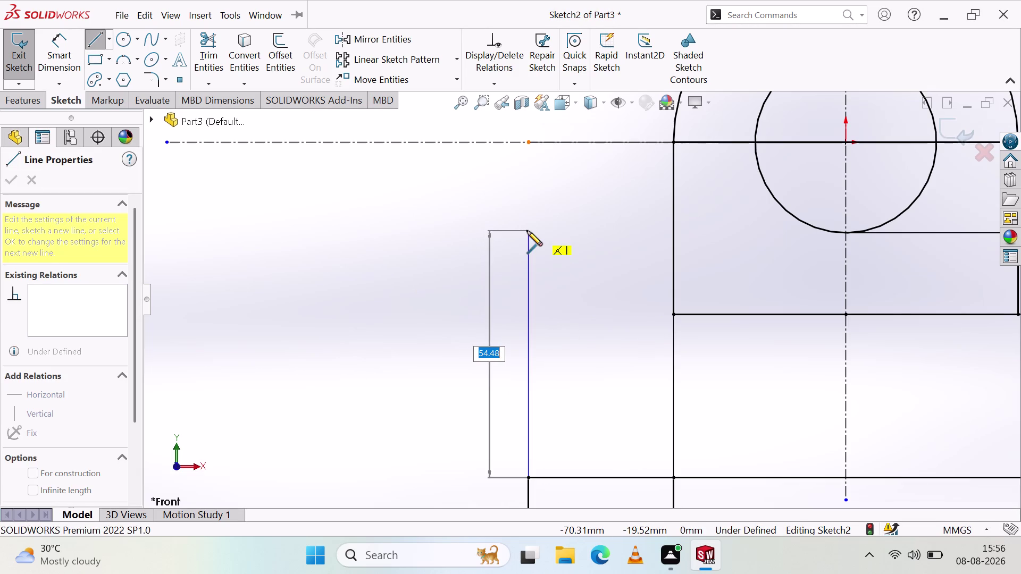
click(527, 230)
key(Escape)
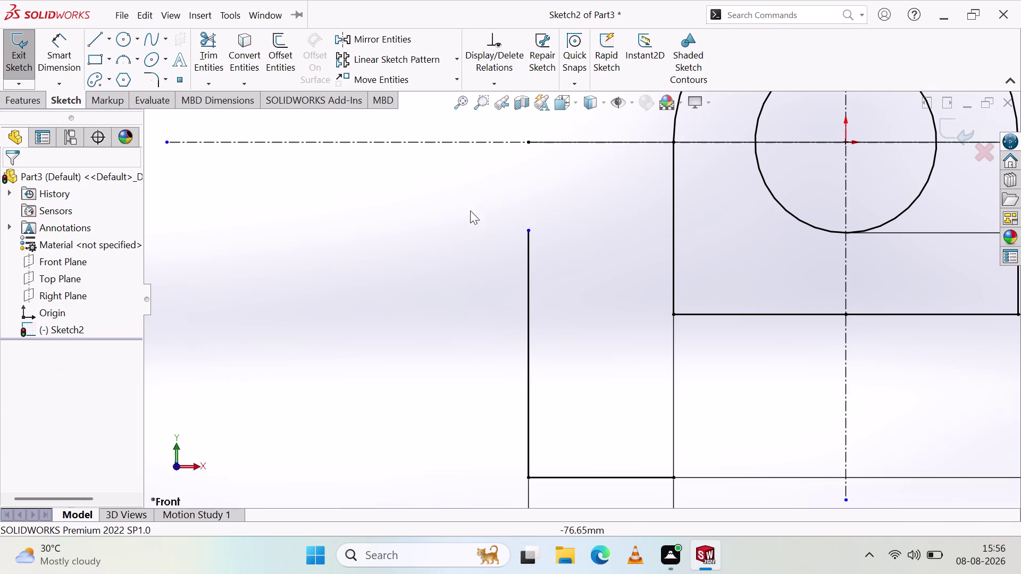
click(67, 48)
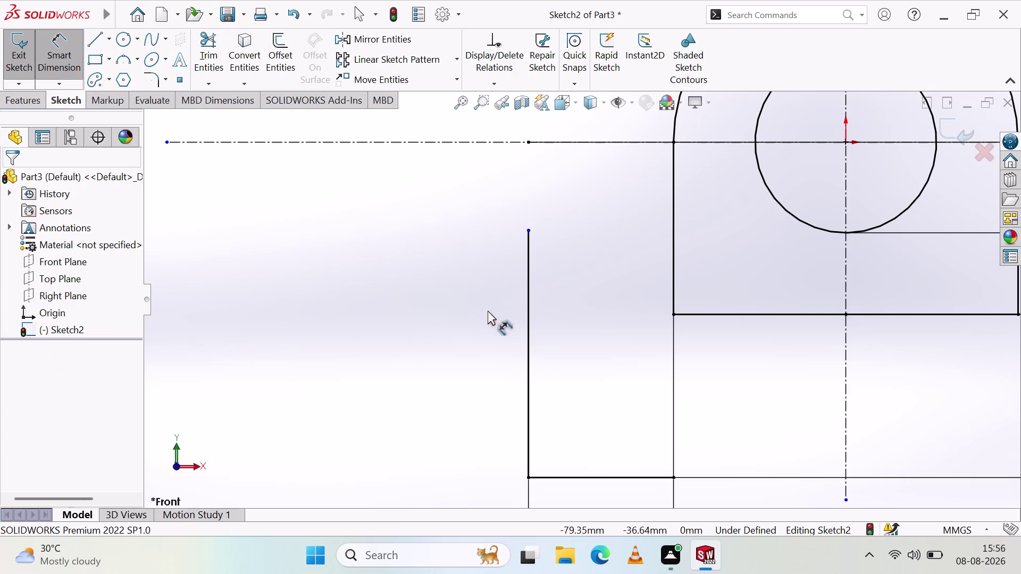
click(530, 355)
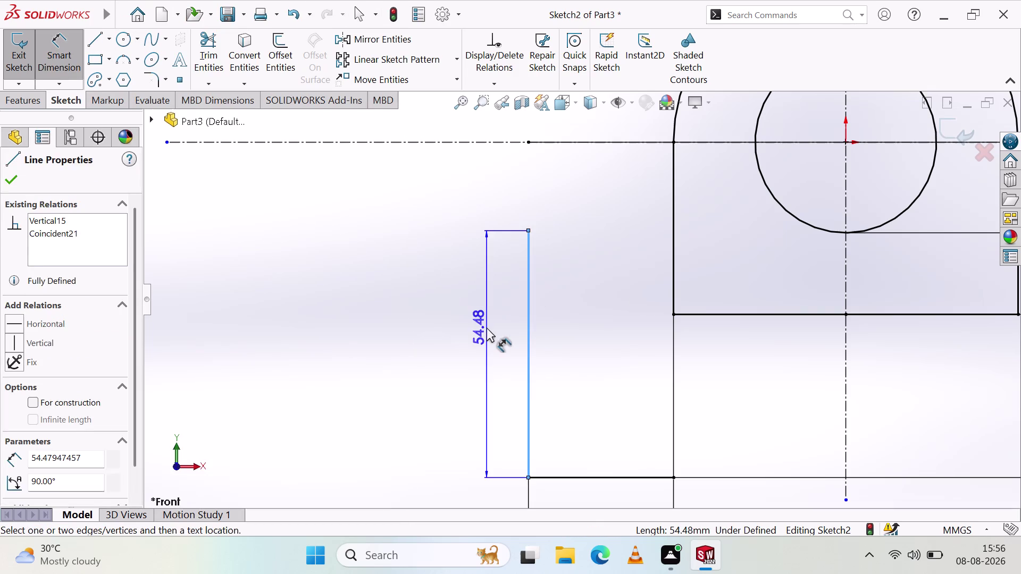
click(486, 327)
key(4)
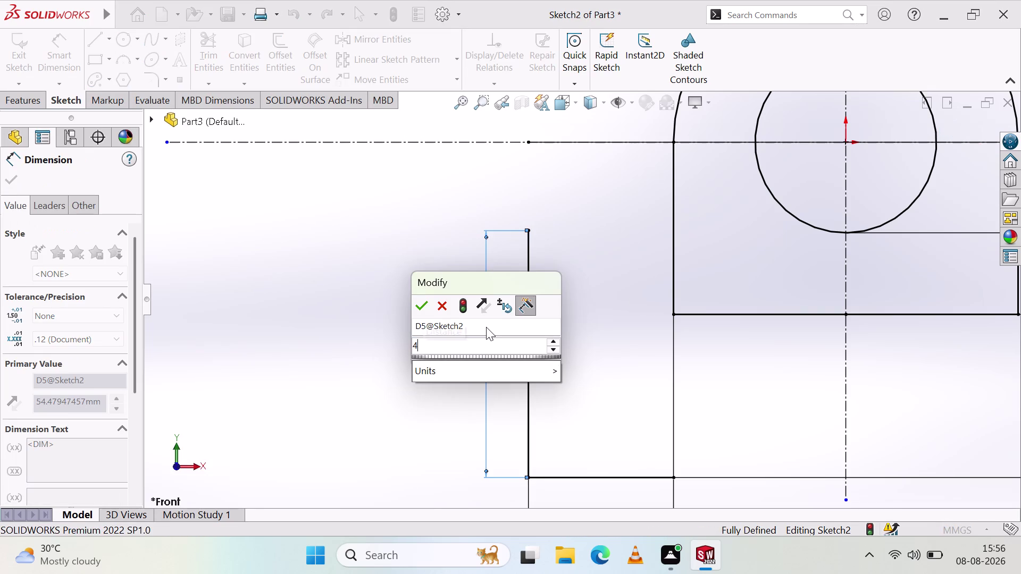
key(BackSpace)
text(56)
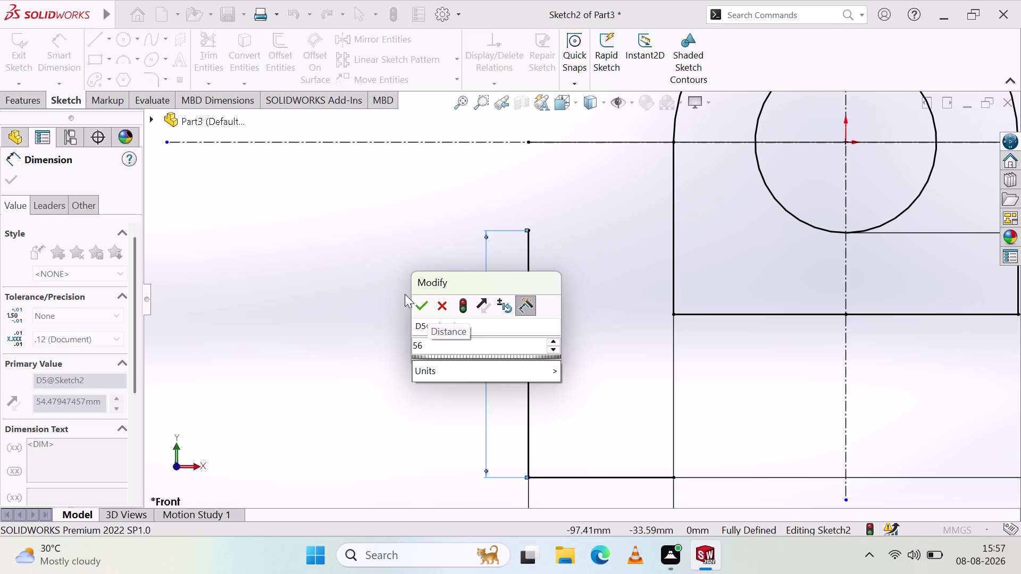
click(423, 312)
Move the 56.00 dimension further left of the sketch.
click(366, 367)
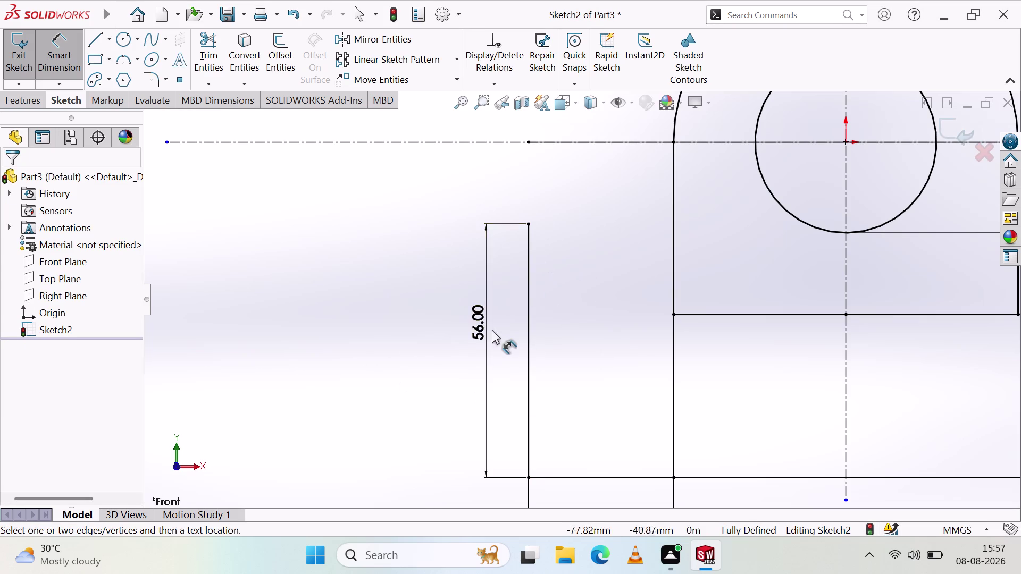
drag(478, 334, 340, 357)
click(300, 369)
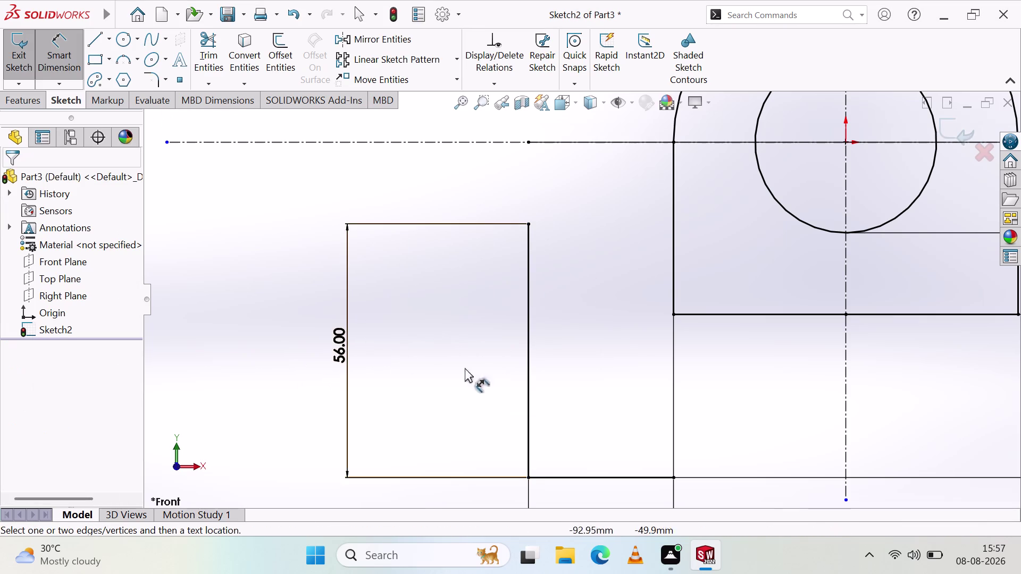
scroll(up, 3)
scroll(down, 3)
scroll(up, 3)
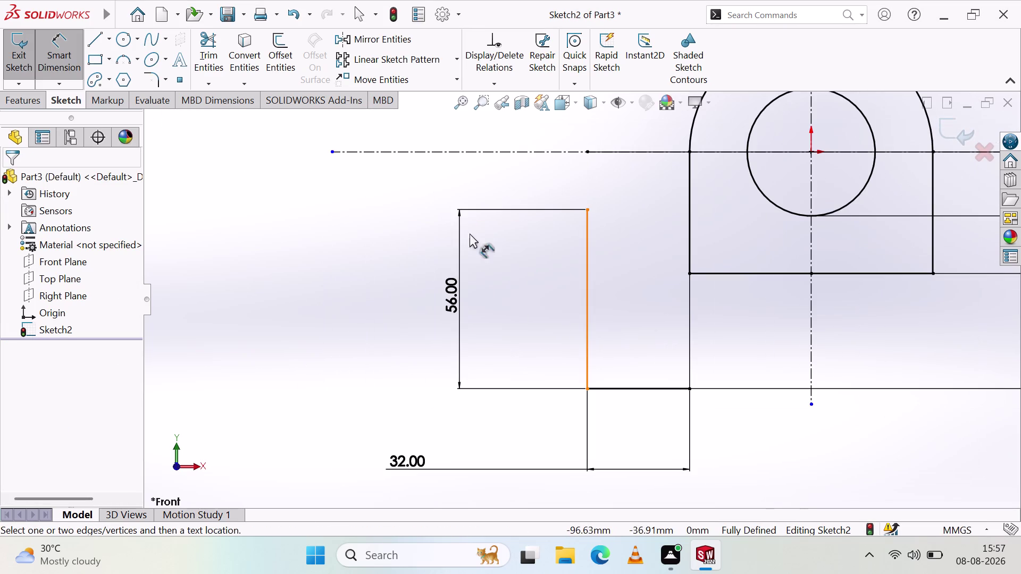
click(67, 72)
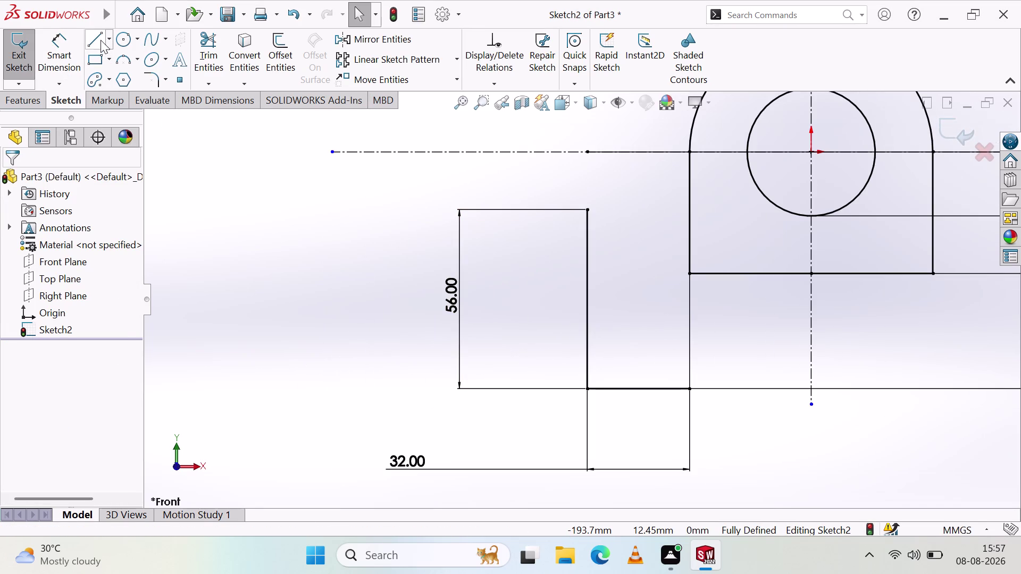
click(100, 40)
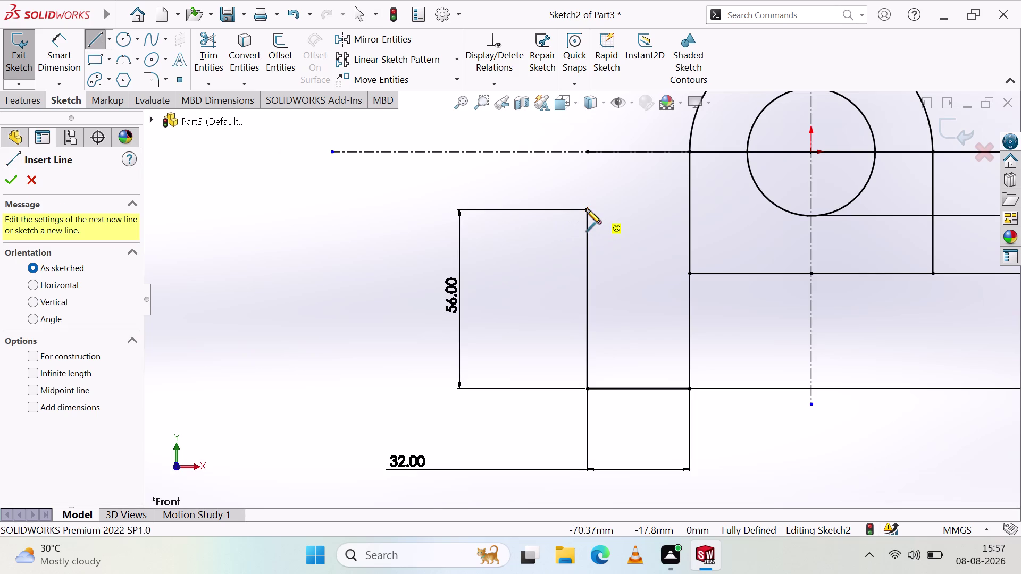
click(589, 210)
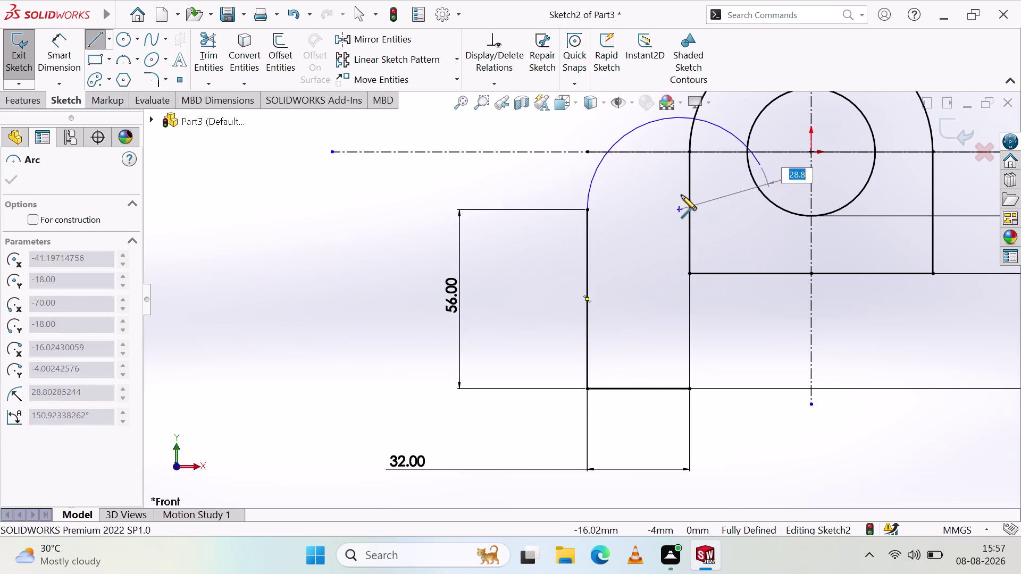
scroll(up, 3)
scroll(down, 3)
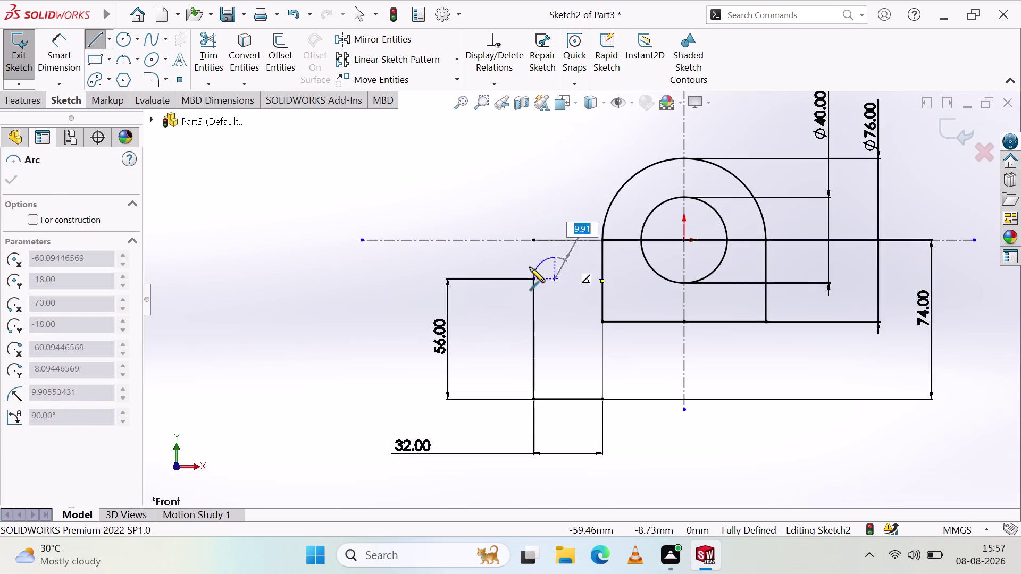
key(Escape)
click(97, 40)
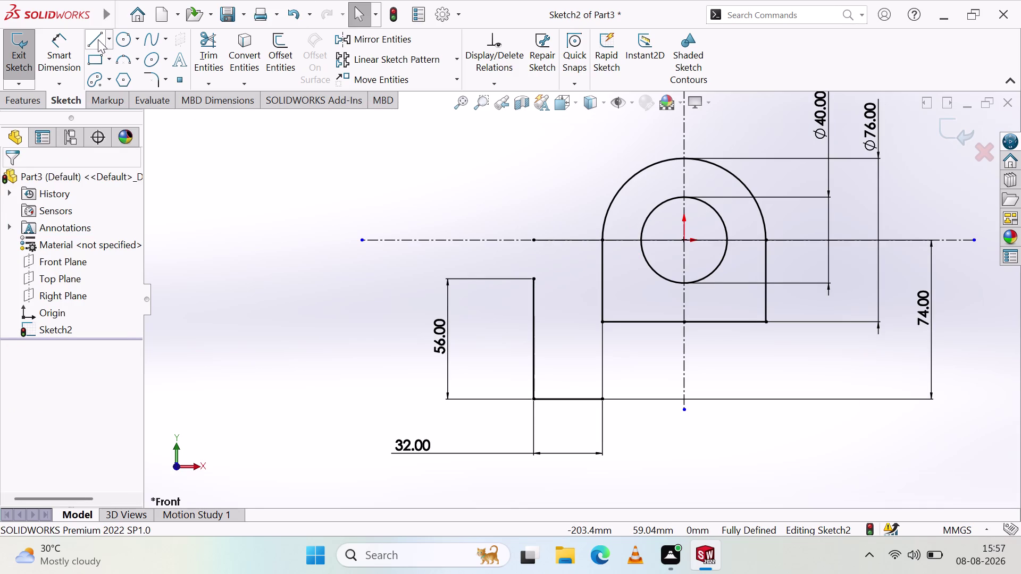
click(533, 278)
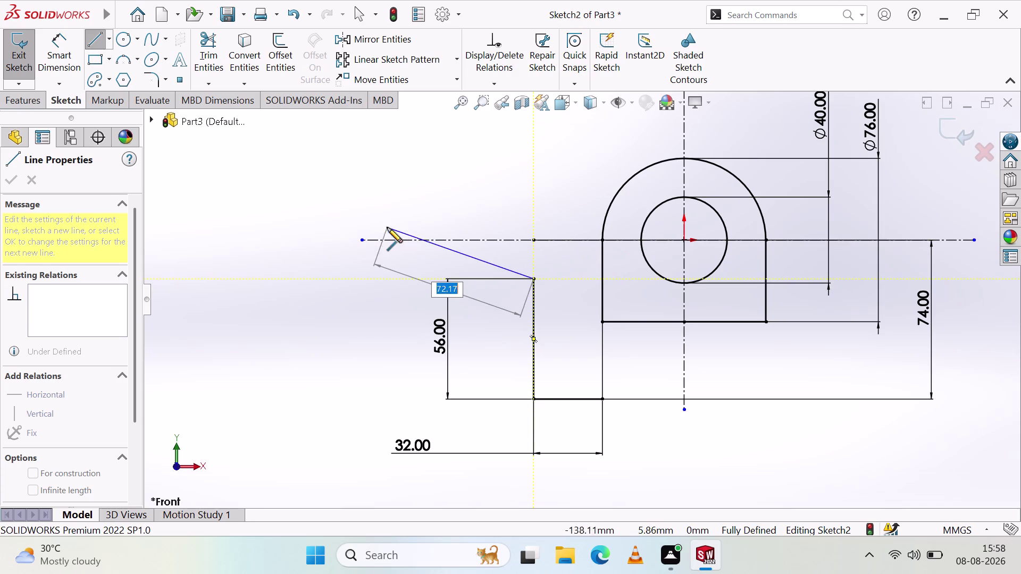
key(Escape)
key(Escape)
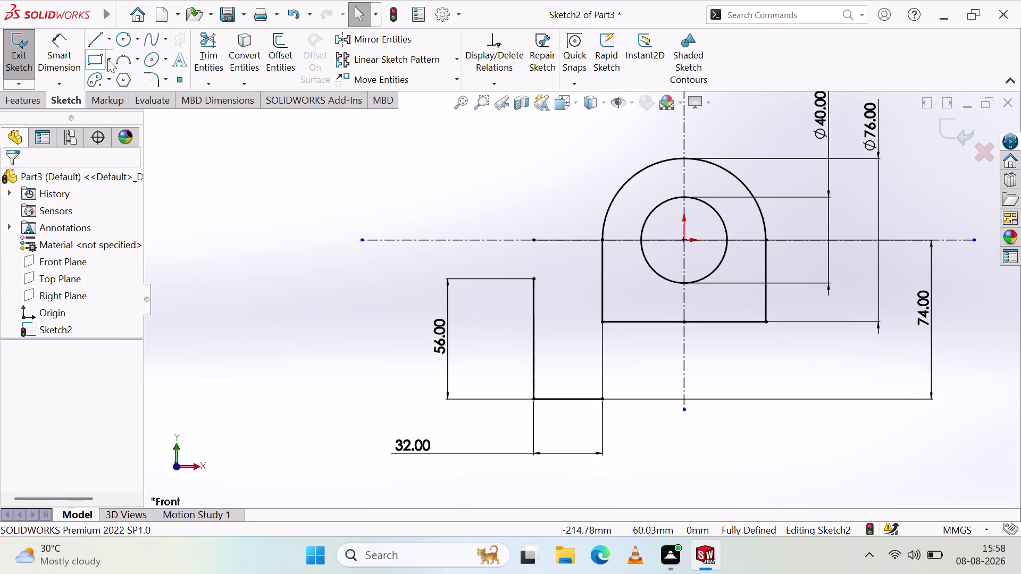
click(135, 64)
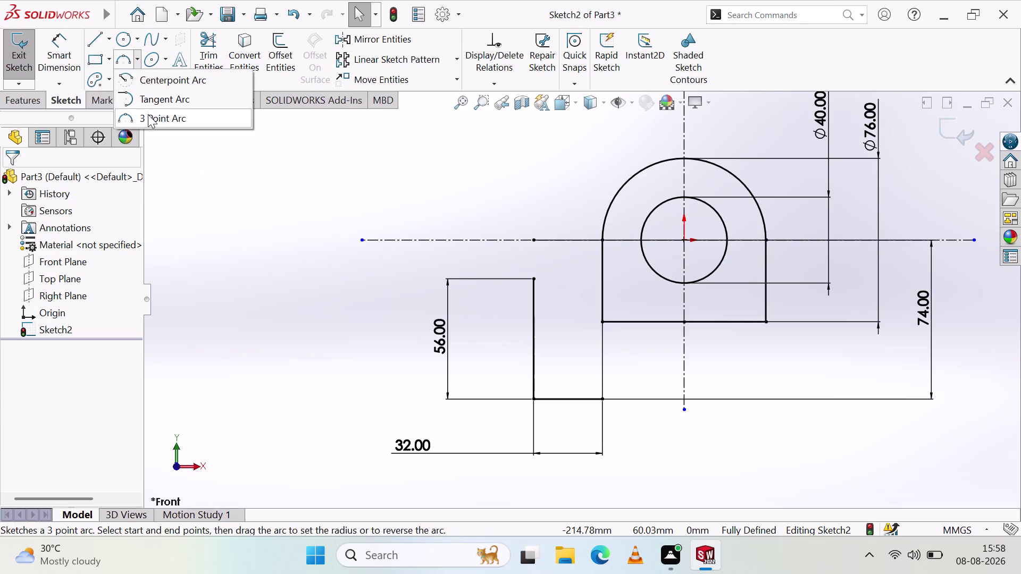
Draw a 3-point arc from the left leg's top to the boss's left corner.
click(150, 117)
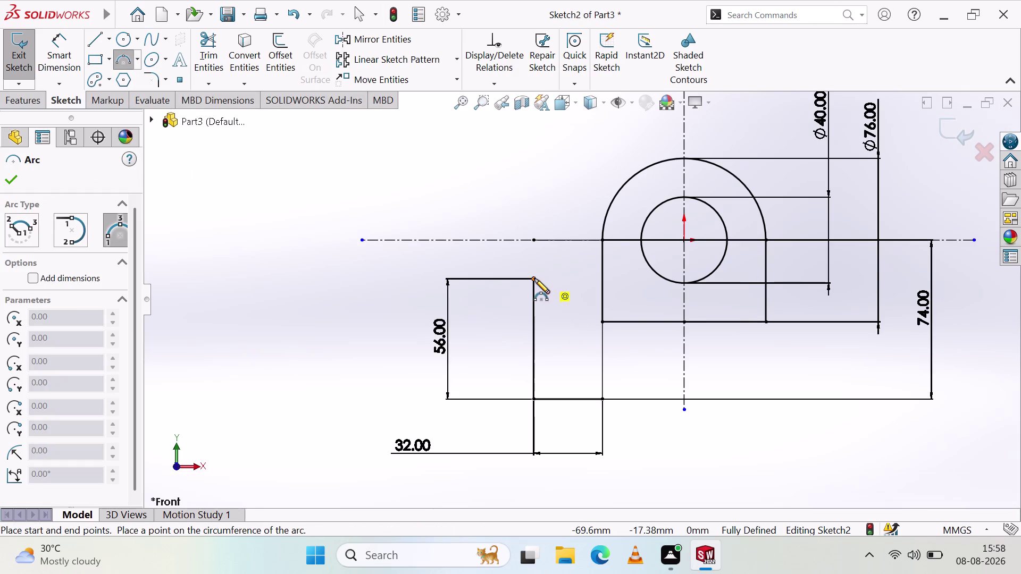
click(533, 280)
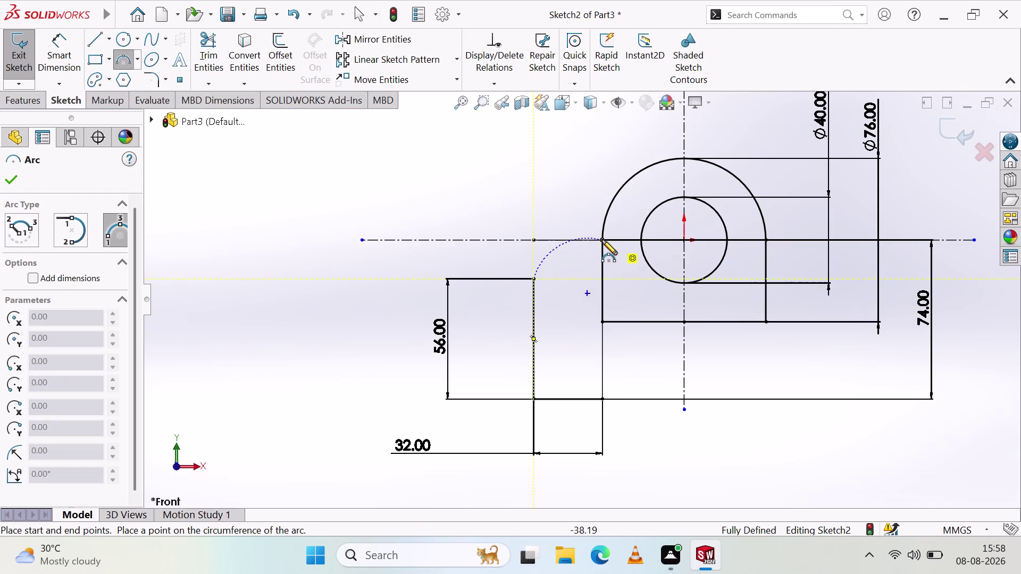
click(601, 239)
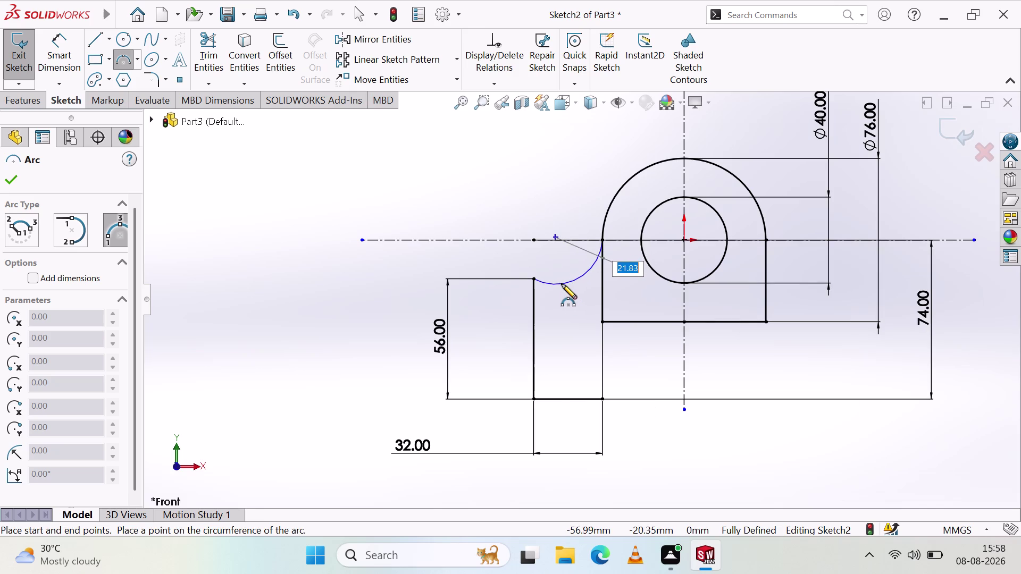
click(558, 283)
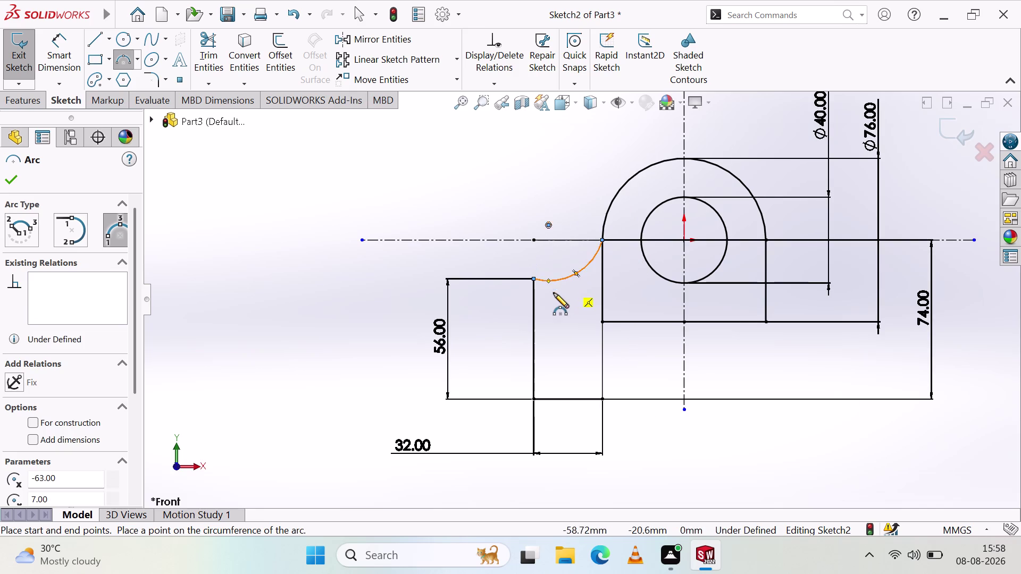
click(6, 181)
click(277, 266)
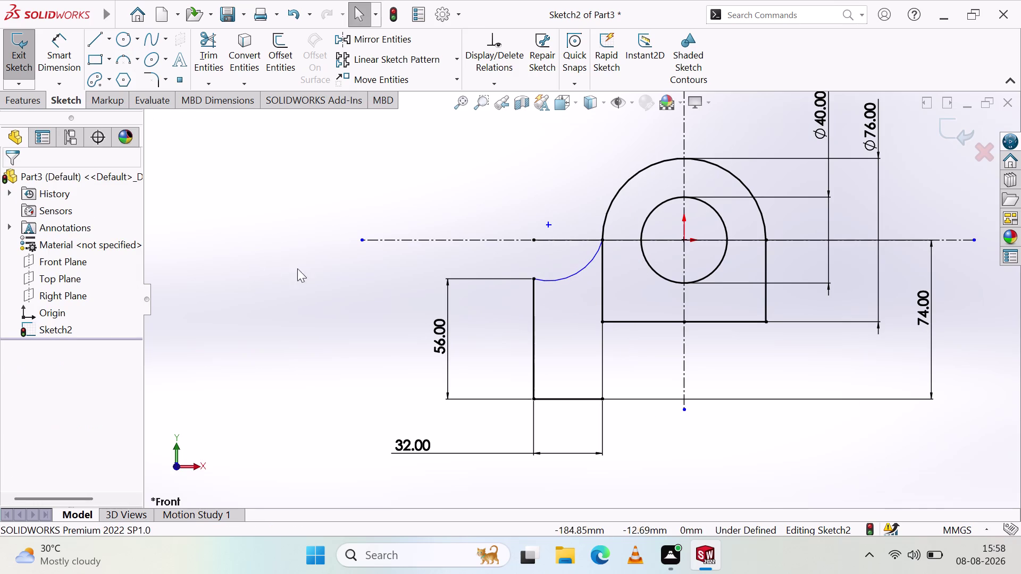
Dimension the arc's radius to 28 mm.
click(76, 47)
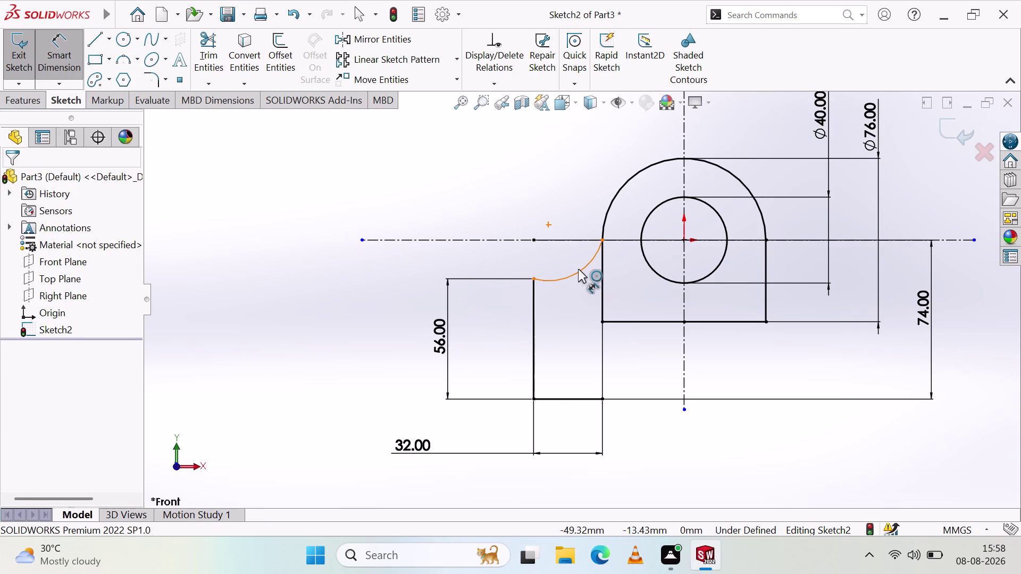
click(577, 270)
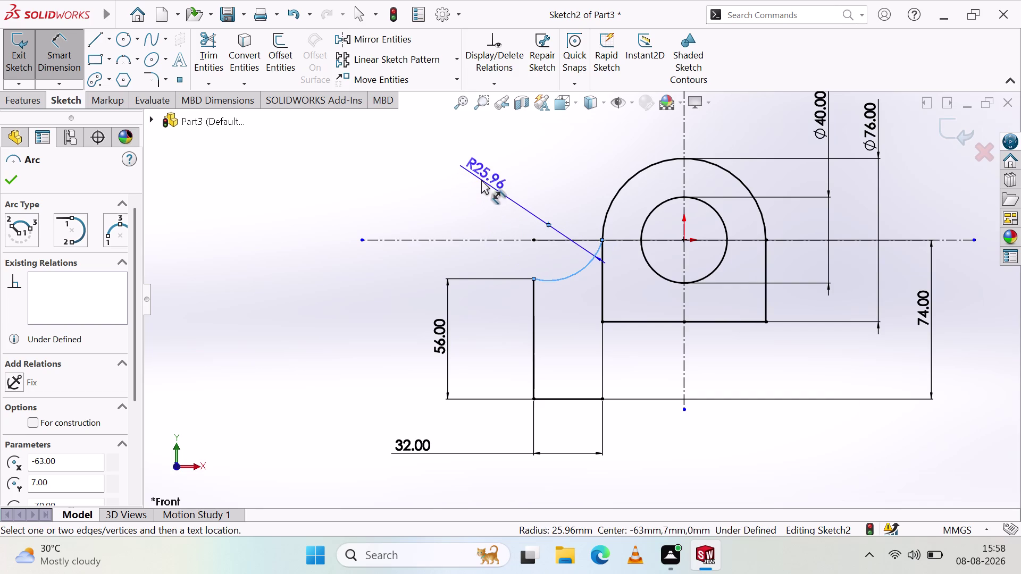
click(488, 174)
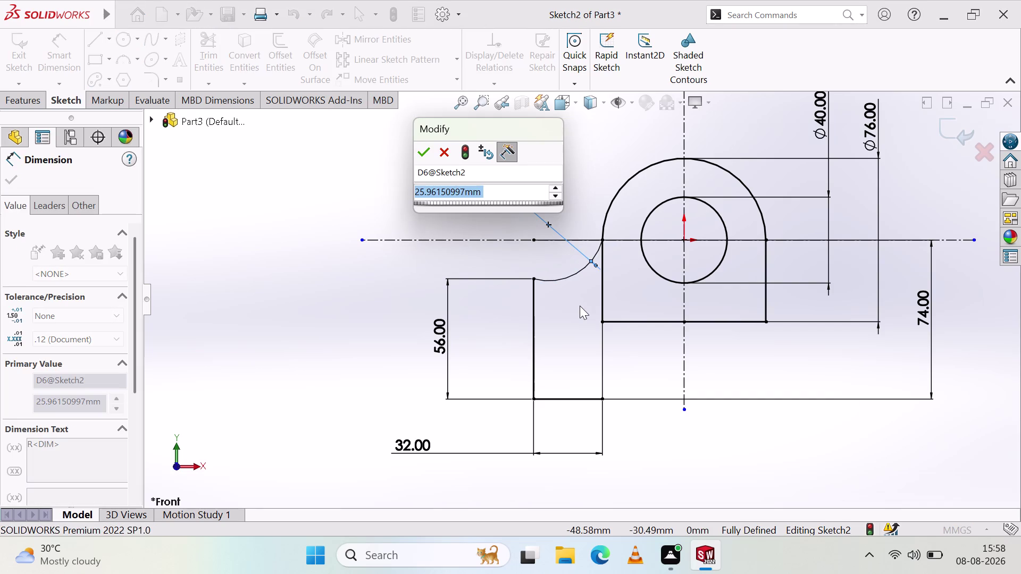
text(28)
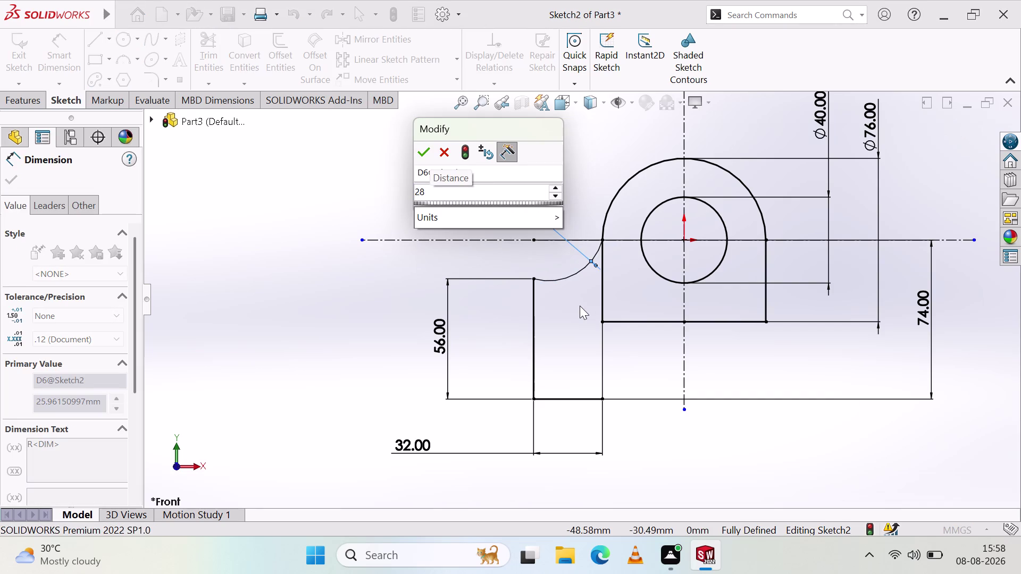
click(419, 149)
click(343, 293)
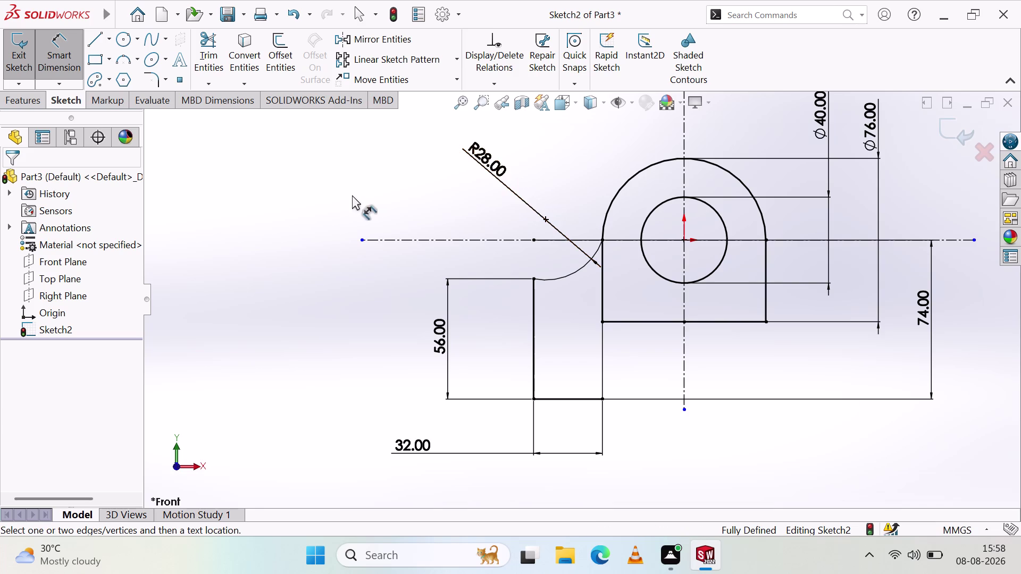
scroll(up, 3)
scroll(down, 3)
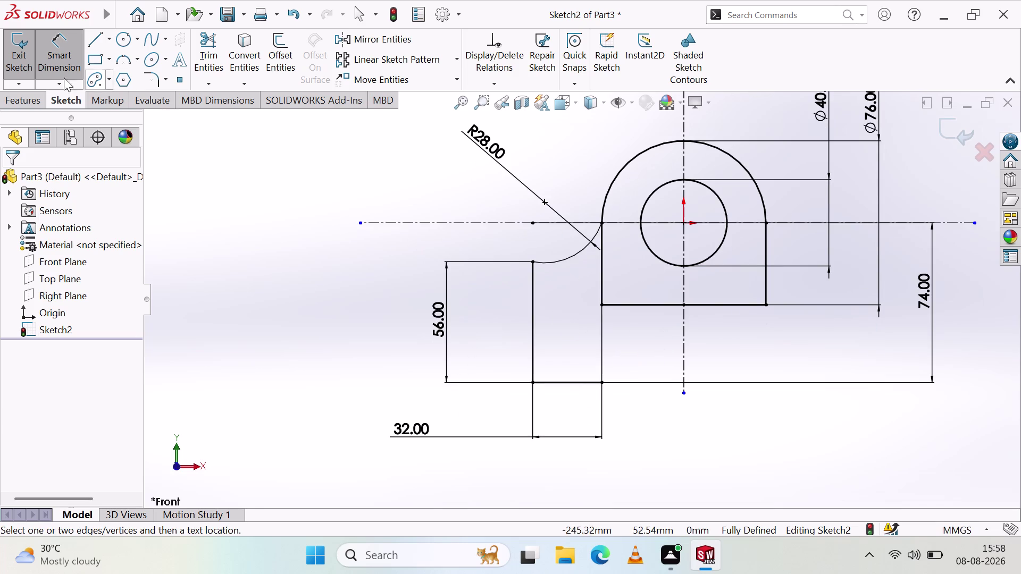
Close the lever sketch and start a 10 mm Extruded Boss/Base from Sketch2.
click(52, 64)
click(13, 51)
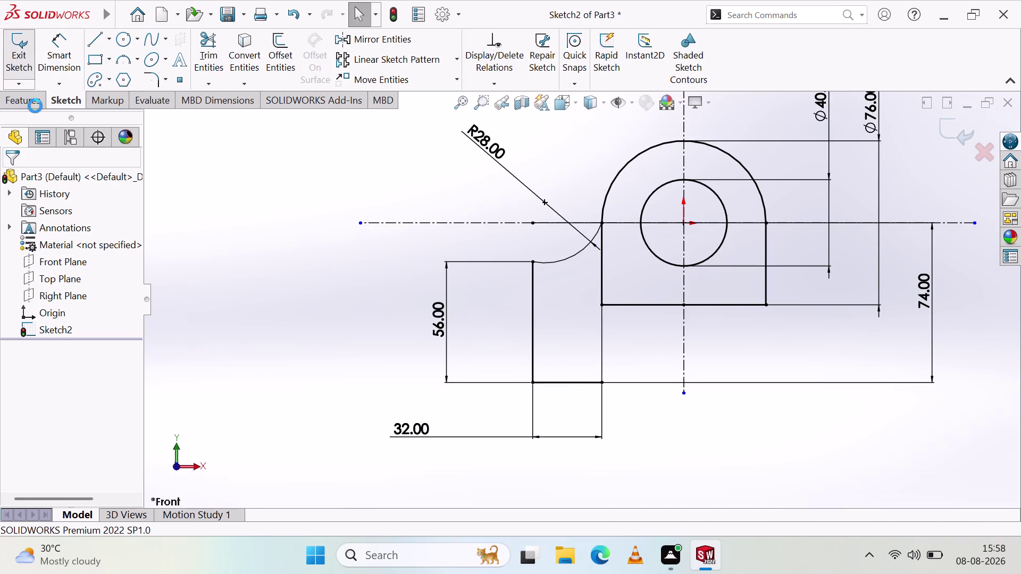
click(31, 102)
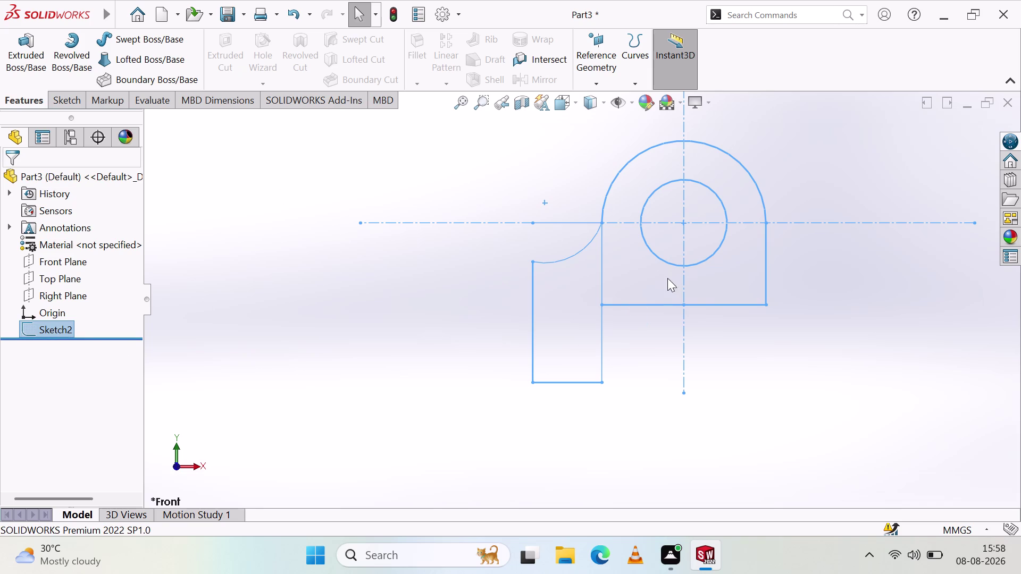
click(676, 219)
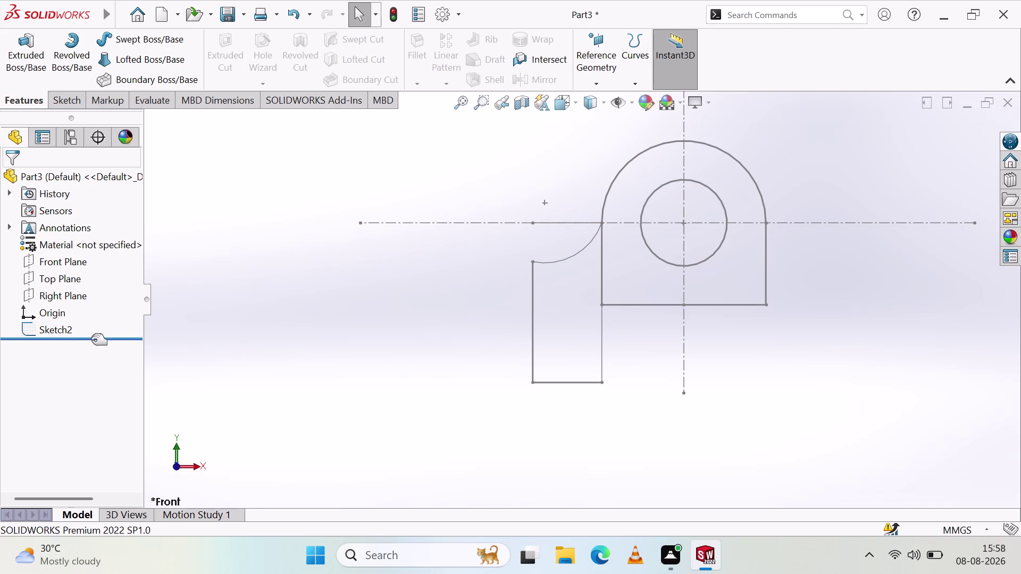
click(62, 328)
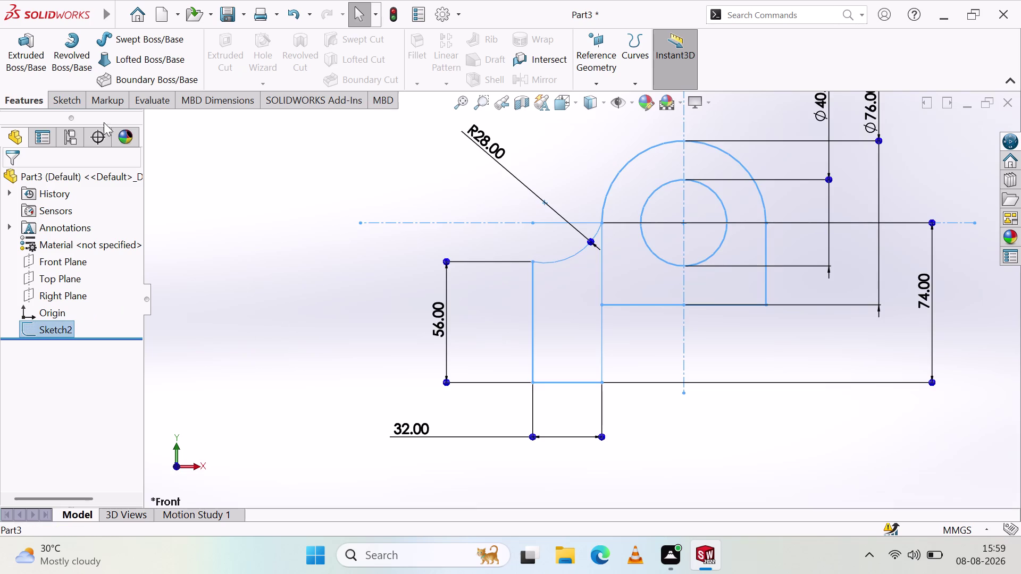
click(27, 54)
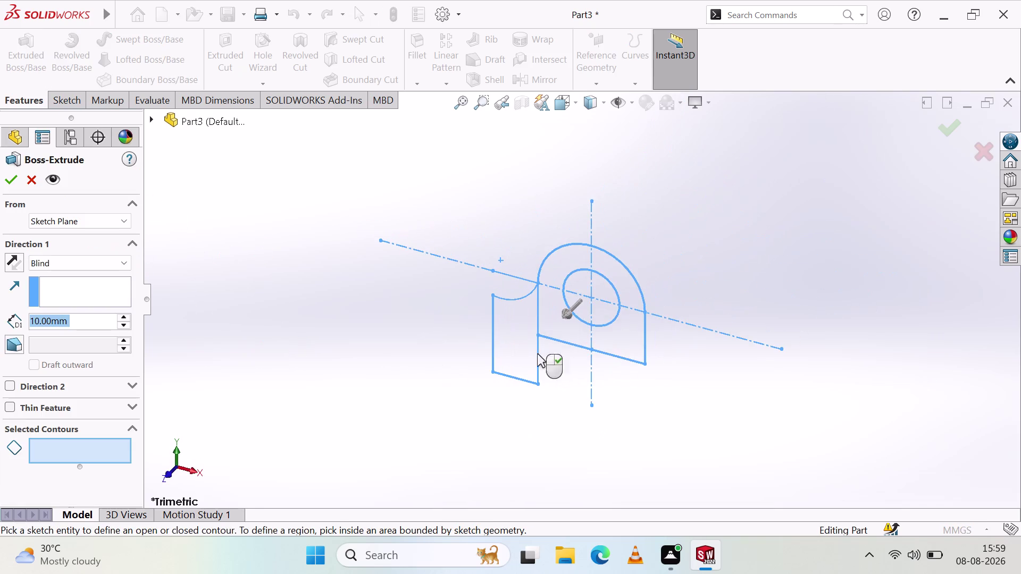
Pick the left leg and bored boss regions as contours and orbit the preview.
click(515, 335)
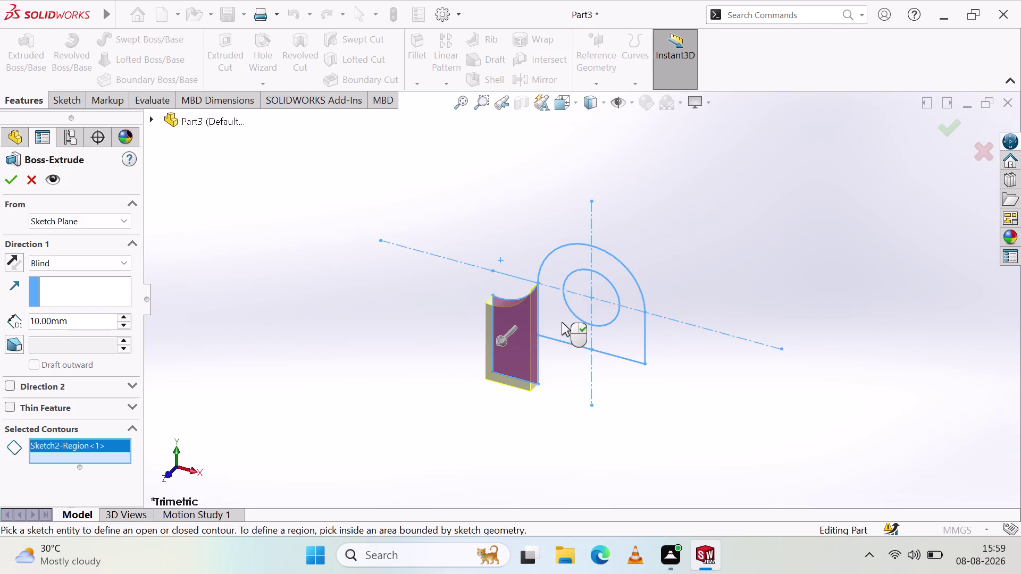
click(562, 322)
middle_drag(416, 301, 469, 317)
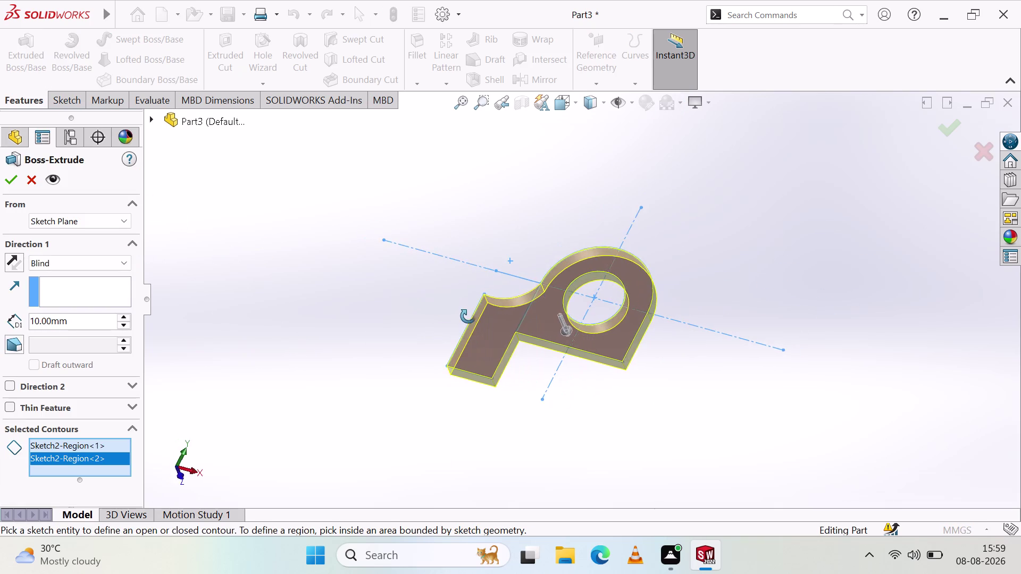
middle_drag(469, 316, 344, 297)
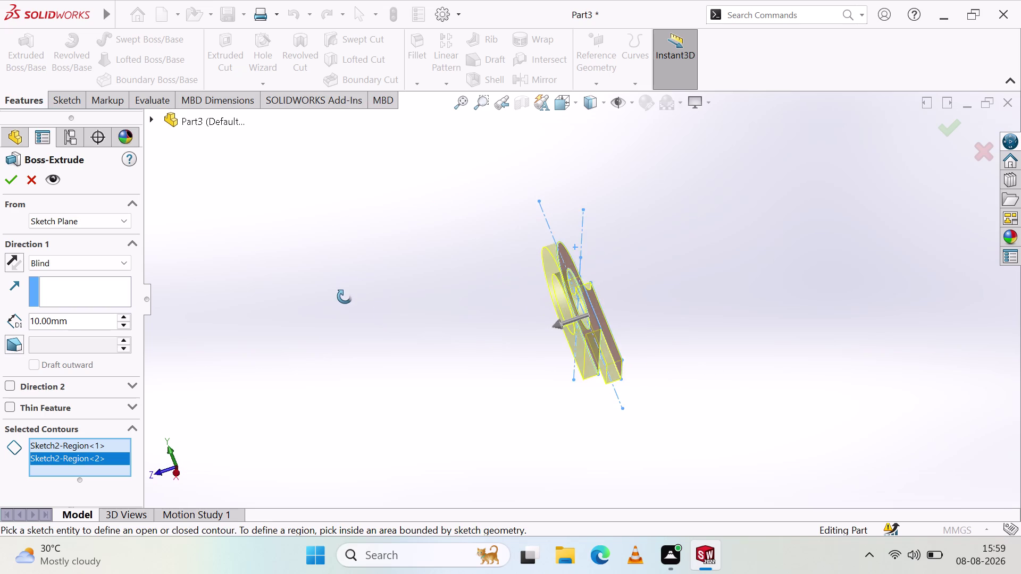
middle_drag(345, 296, 429, 223)
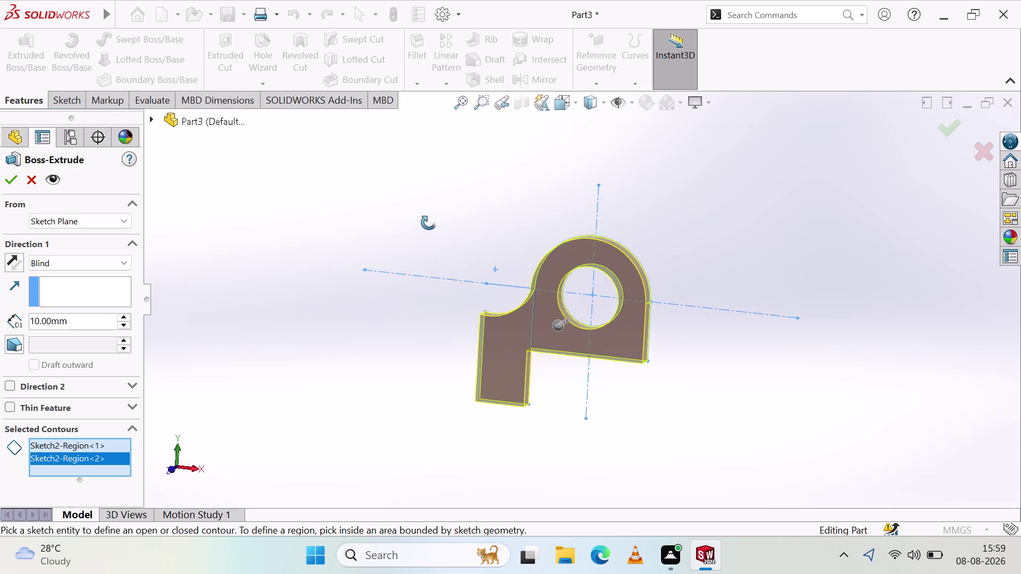
middle_drag(429, 223, 449, 259)
middle_click(449, 258)
click(194, 473)
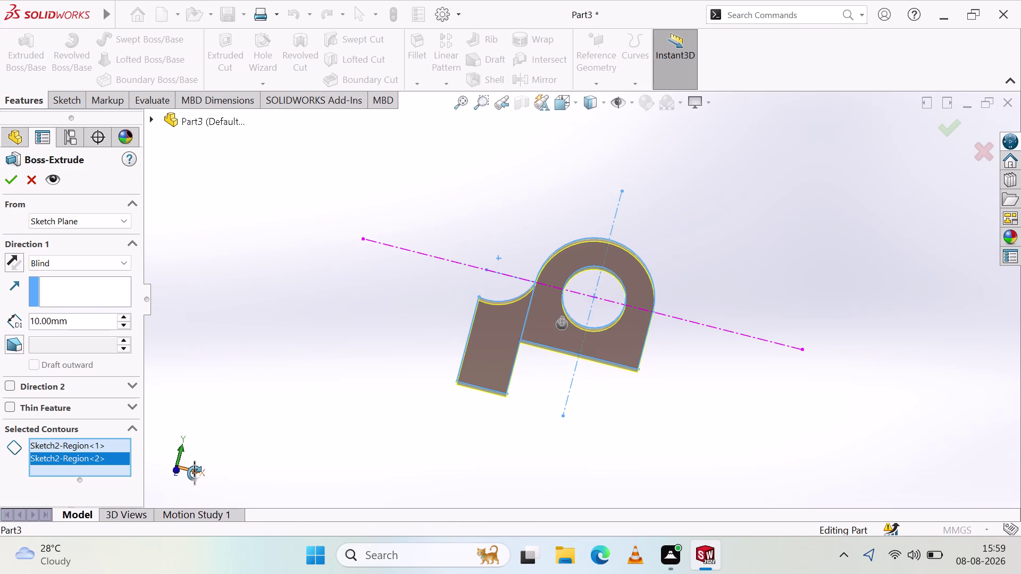
View the preview from the Front and orbit to inspect its depth and the bore.
click(159, 466)
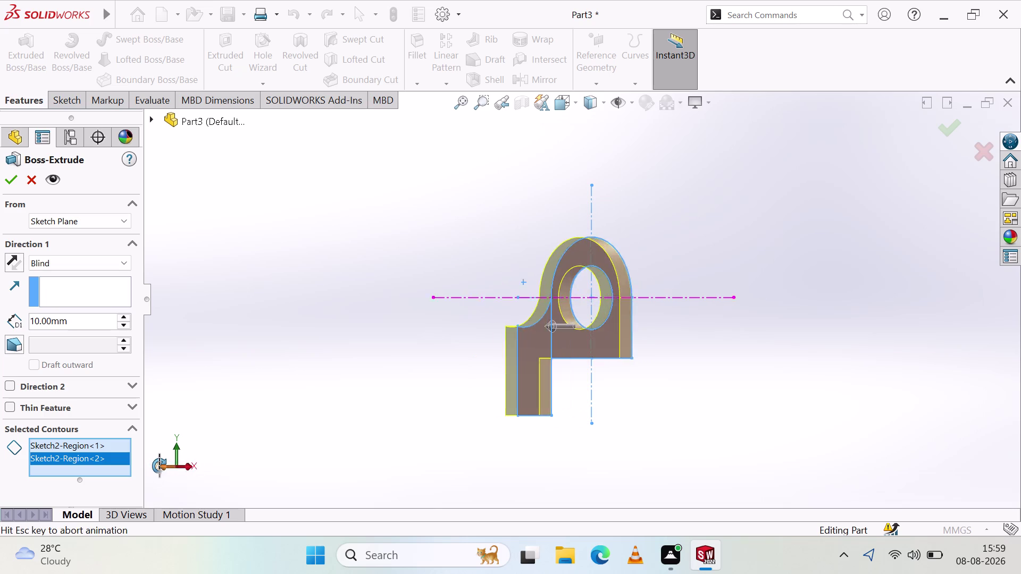
middle_drag(486, 251, 488, 253)
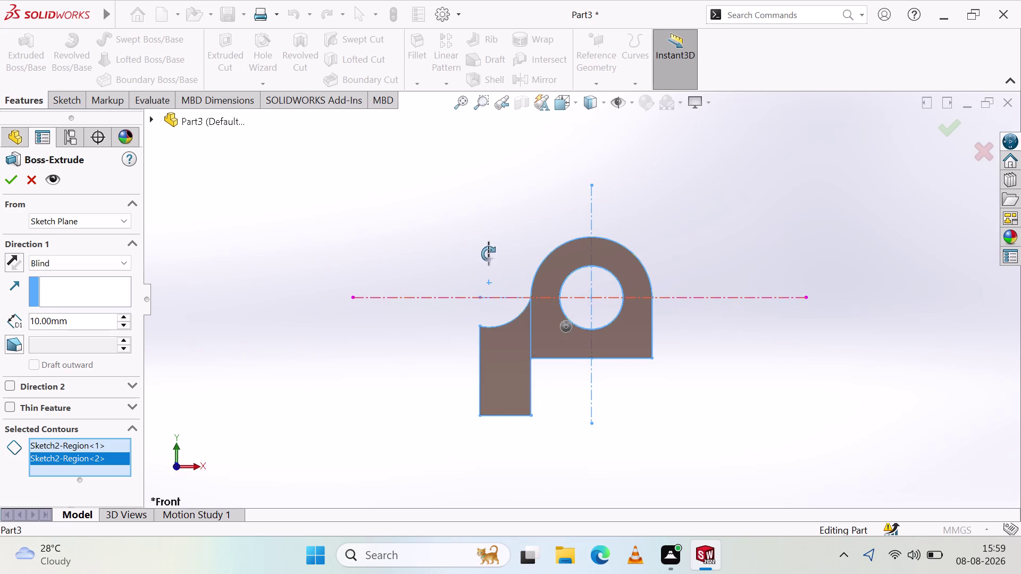
middle_drag(487, 253, 508, 313)
middle_drag(615, 371, 619, 348)
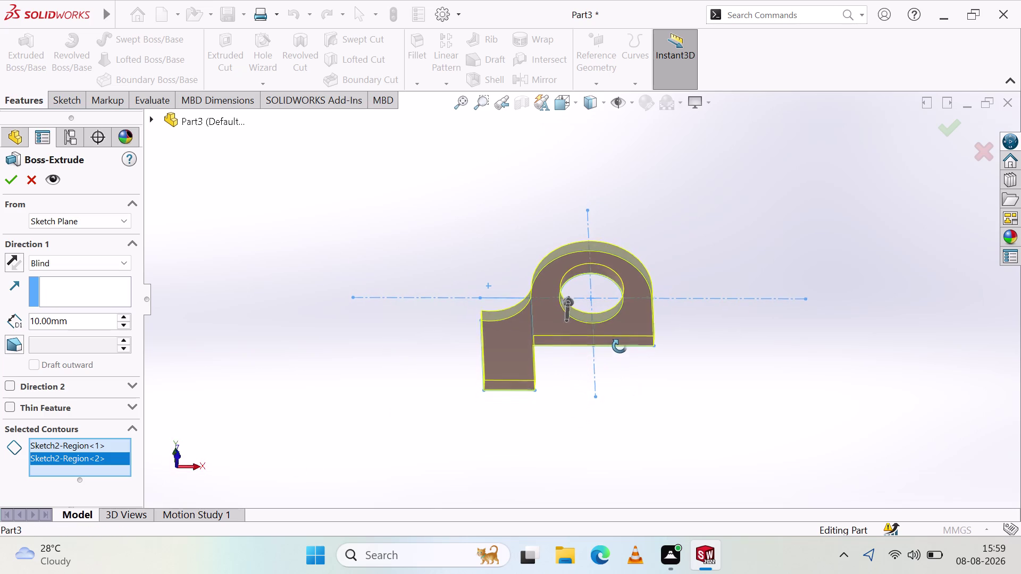
middle_drag(620, 348, 709, 348)
middle_drag(683, 408, 596, 465)
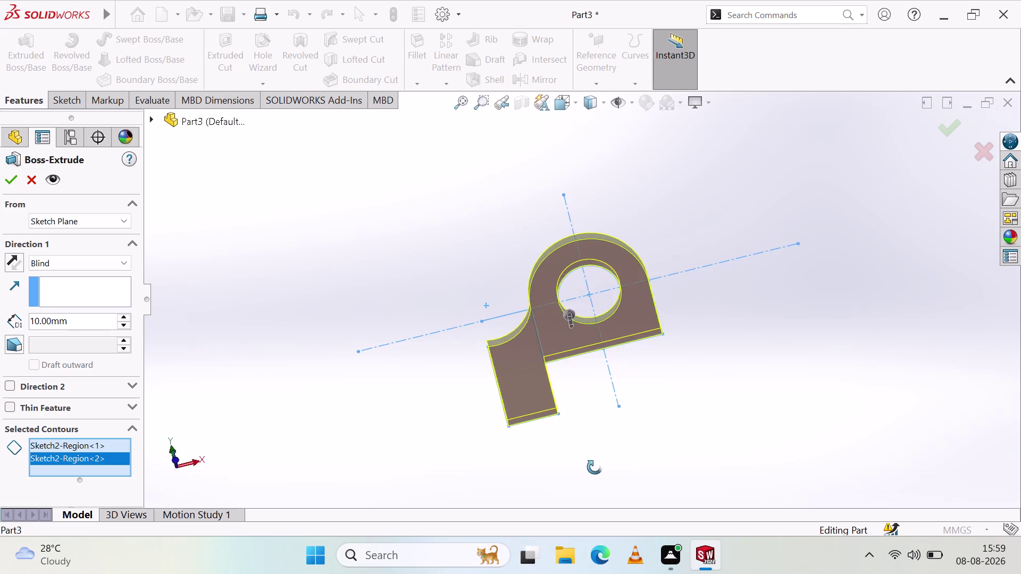
middle_drag(596, 466, 593, 468)
middle_drag(453, 211, 557, 221)
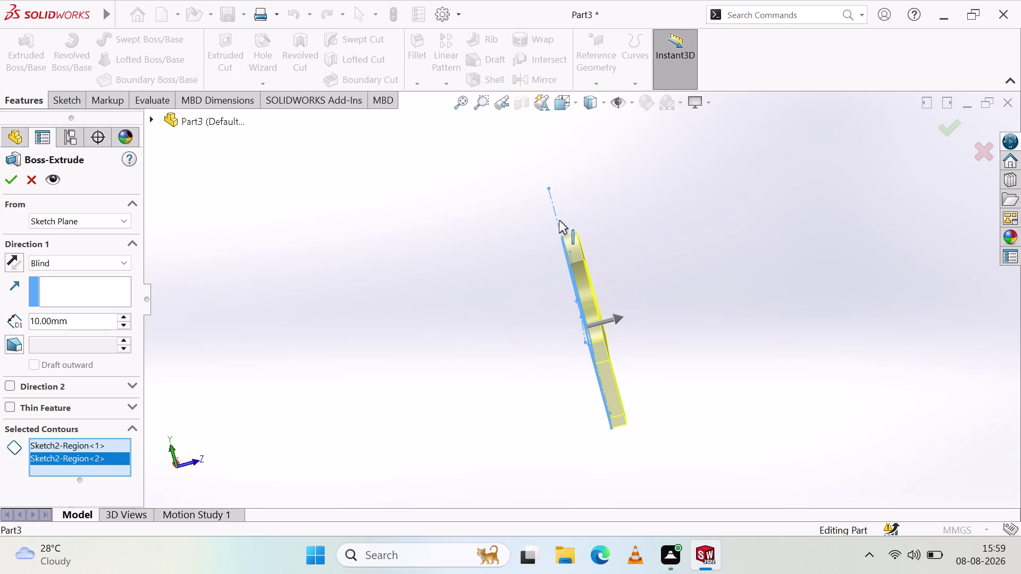
double_click(125, 317)
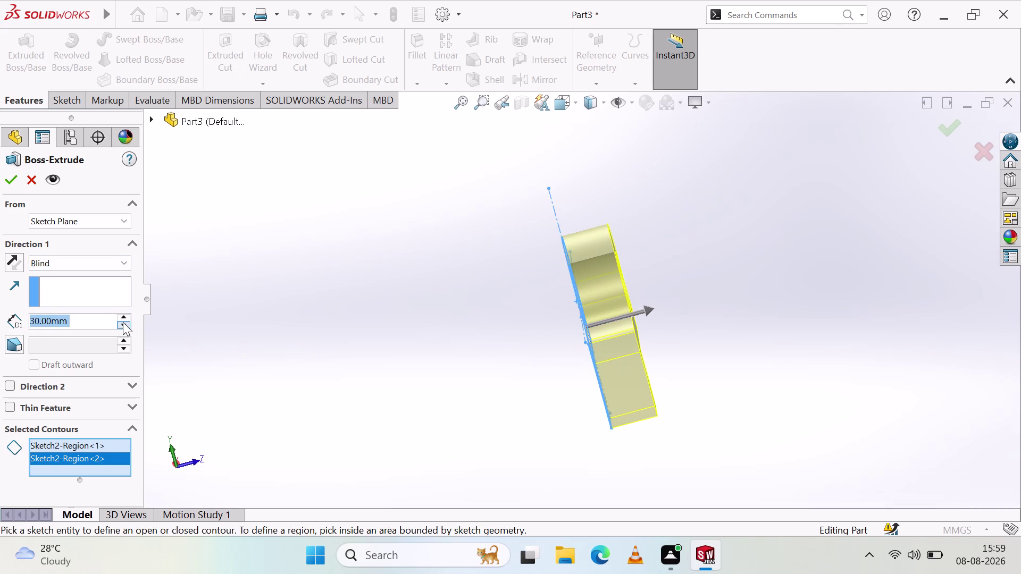
Change the extrusion depth to 32 mm.
key(BackSpace)
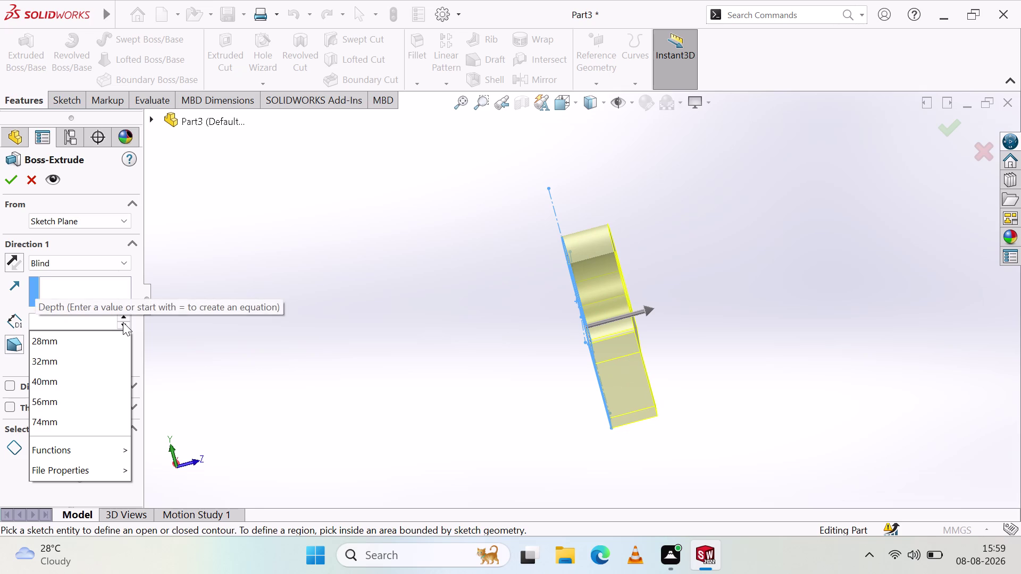
text(32)
click(256, 343)
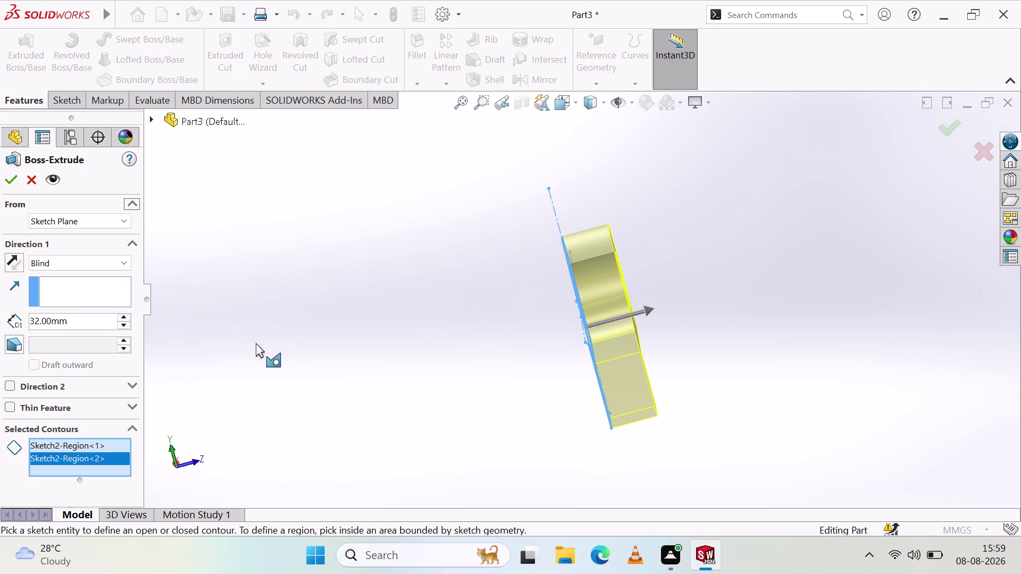
Orbit the 32 mm preview to inspect the lever and boss, then cancel the extrusion.
middle_drag(453, 339, 418, 356)
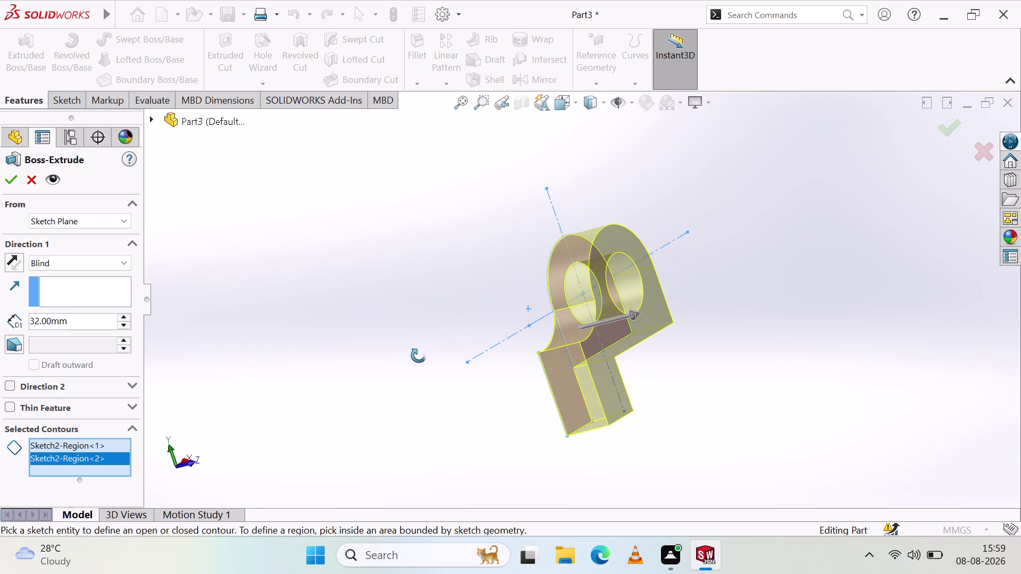
middle_drag(418, 356, 422, 359)
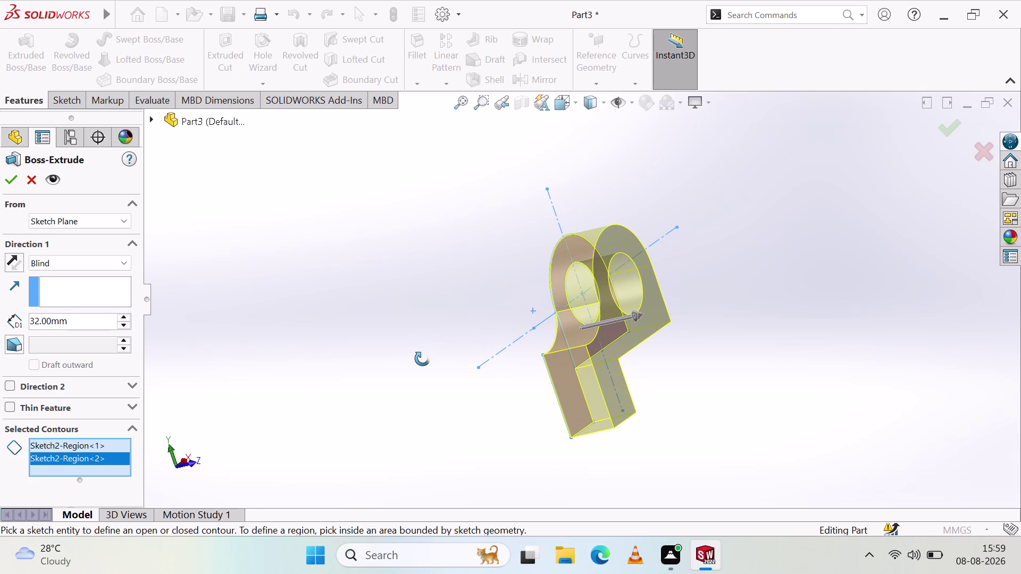
middle_drag(422, 359, 400, 347)
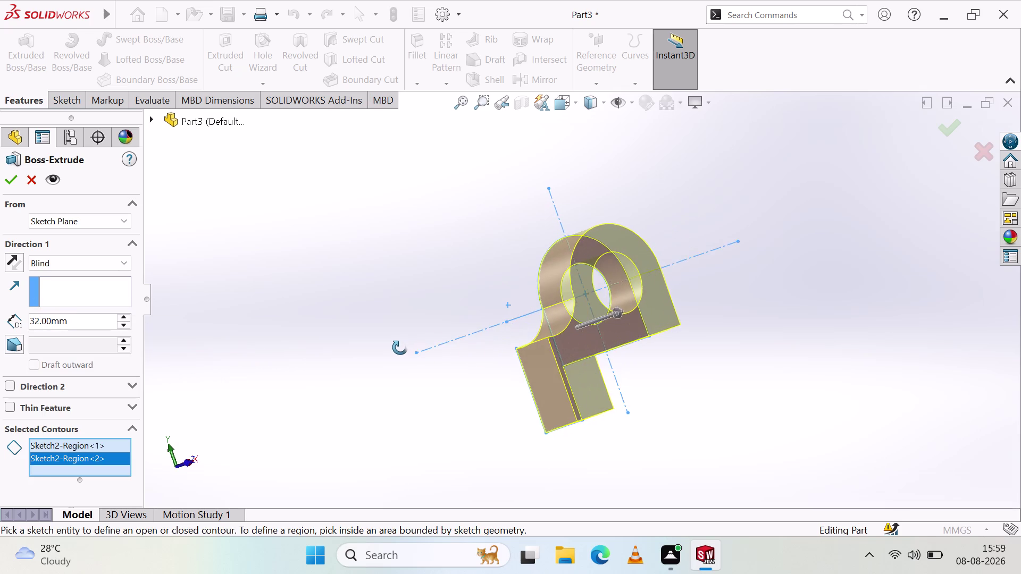
middle_drag(400, 348, 386, 343)
middle_drag(376, 275, 350, 291)
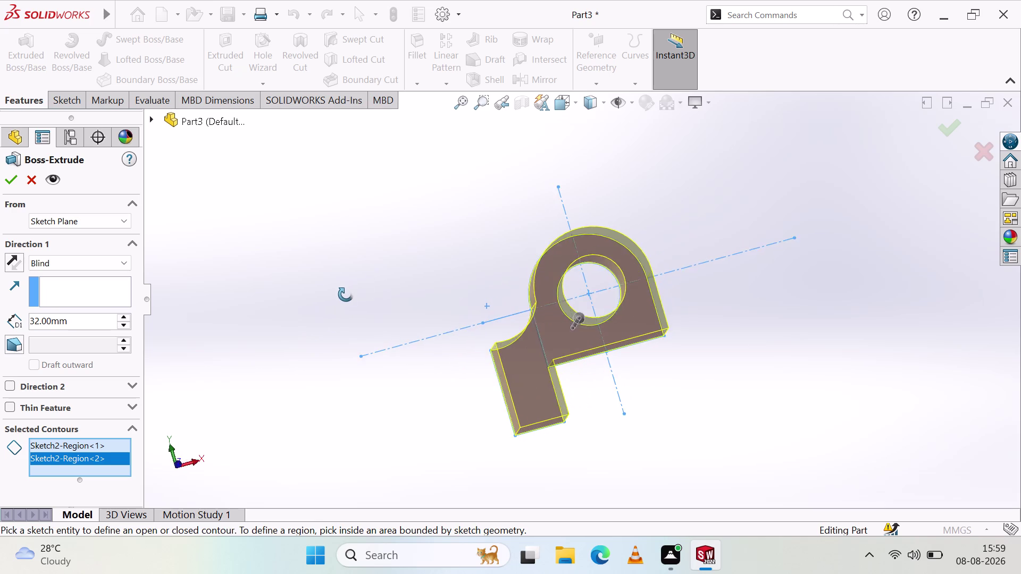
middle_drag(349, 292, 385, 325)
scroll(up, 3)
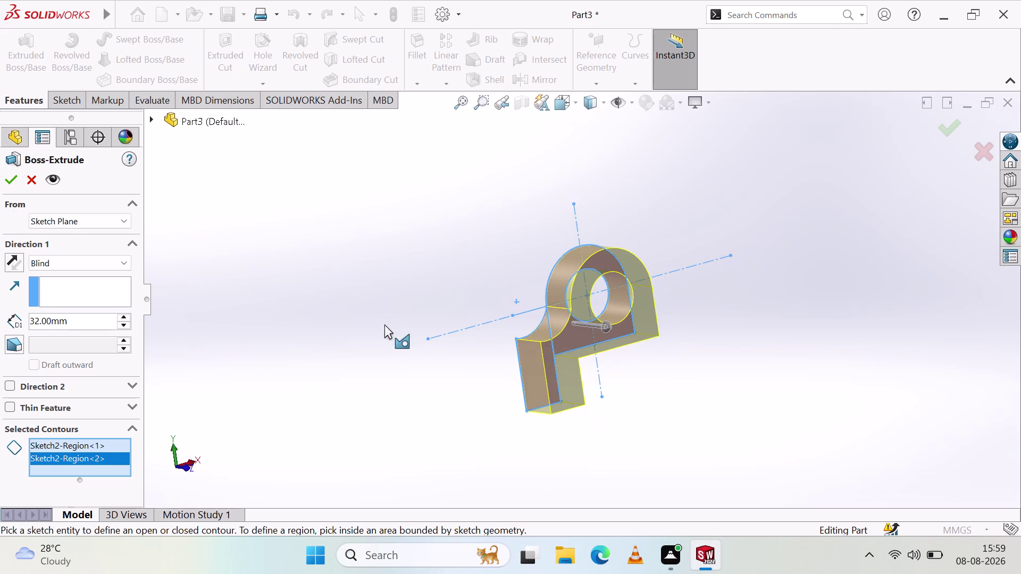
key(Escape)
key(Escape)
click(566, 327)
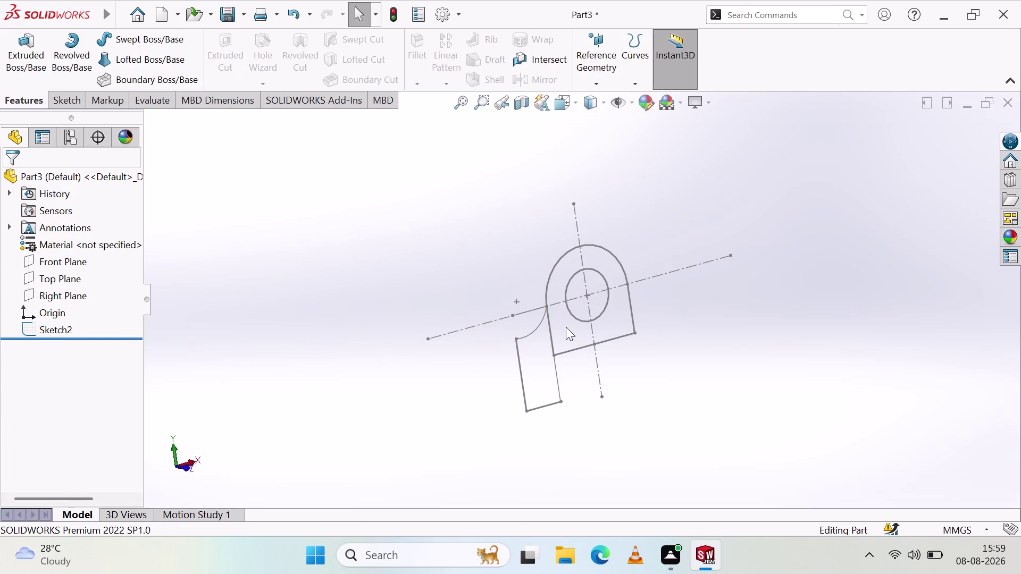
click(40, 51)
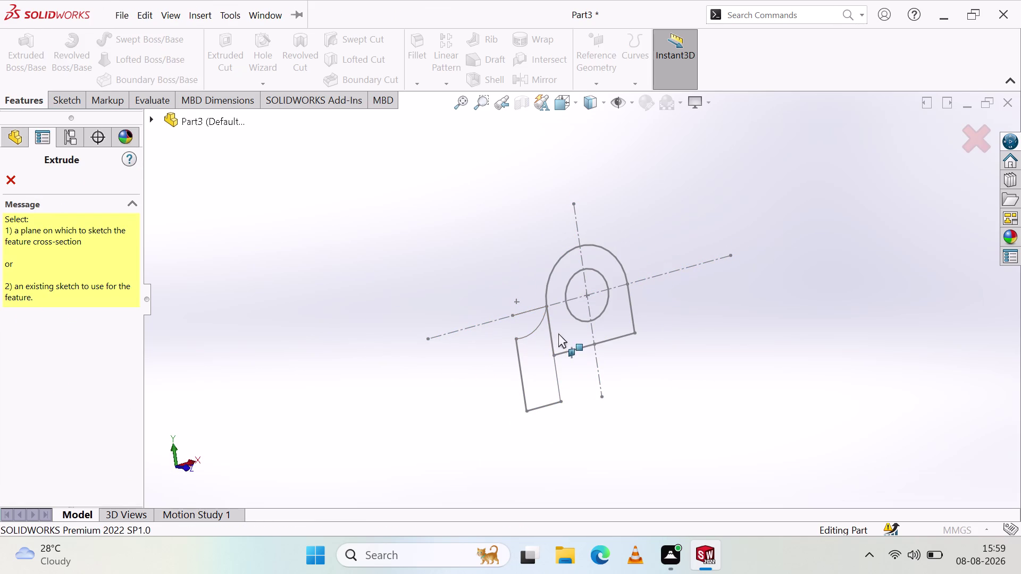
click(559, 329)
click(565, 321)
click(566, 307)
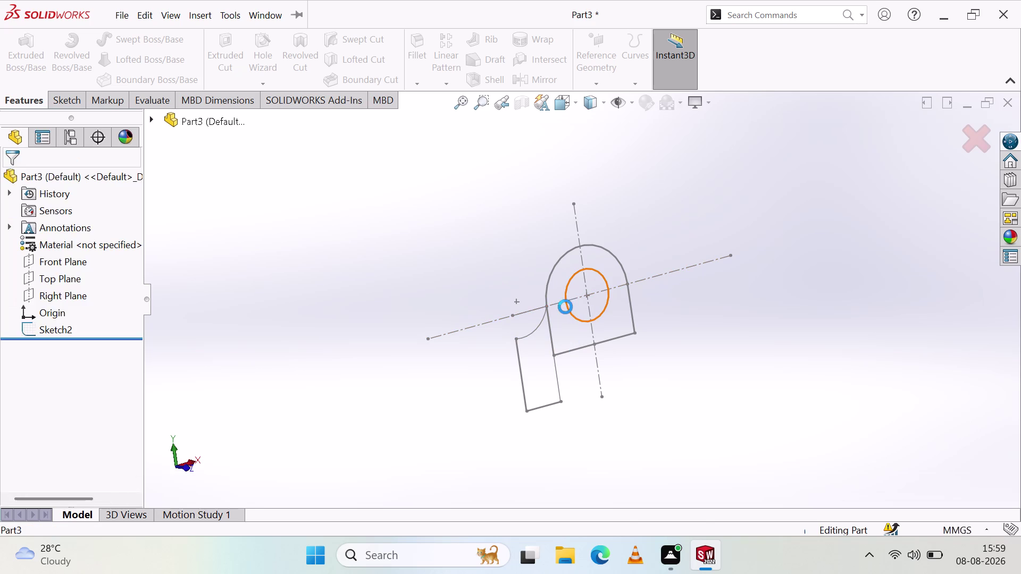
click(558, 303)
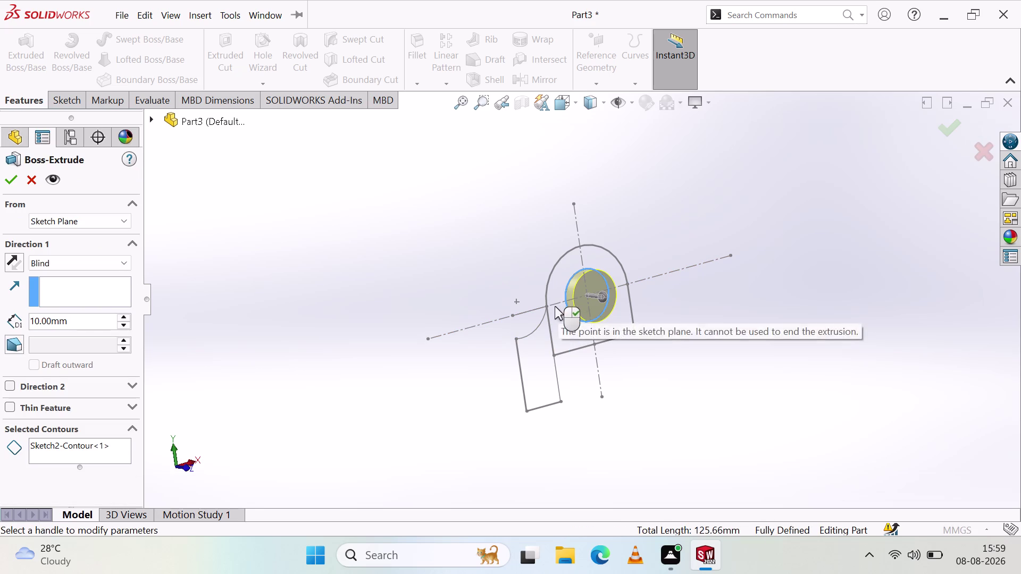
click(545, 294)
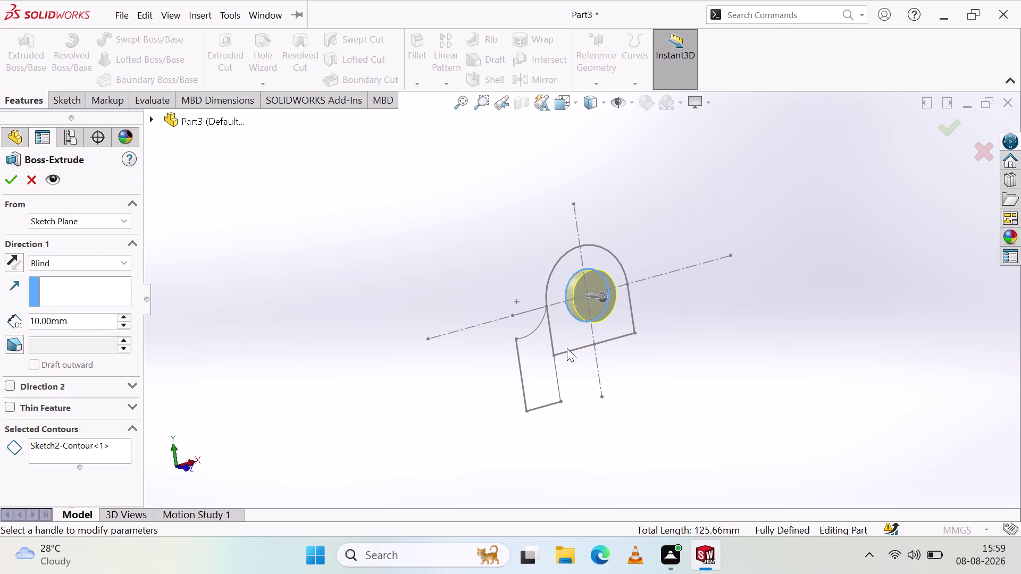
click(568, 349)
click(573, 351)
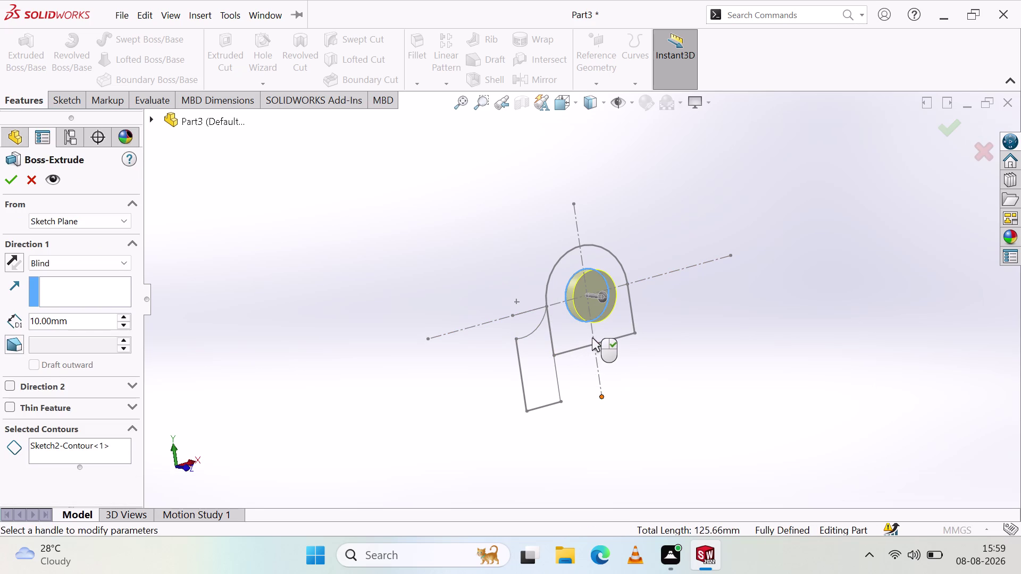
click(592, 338)
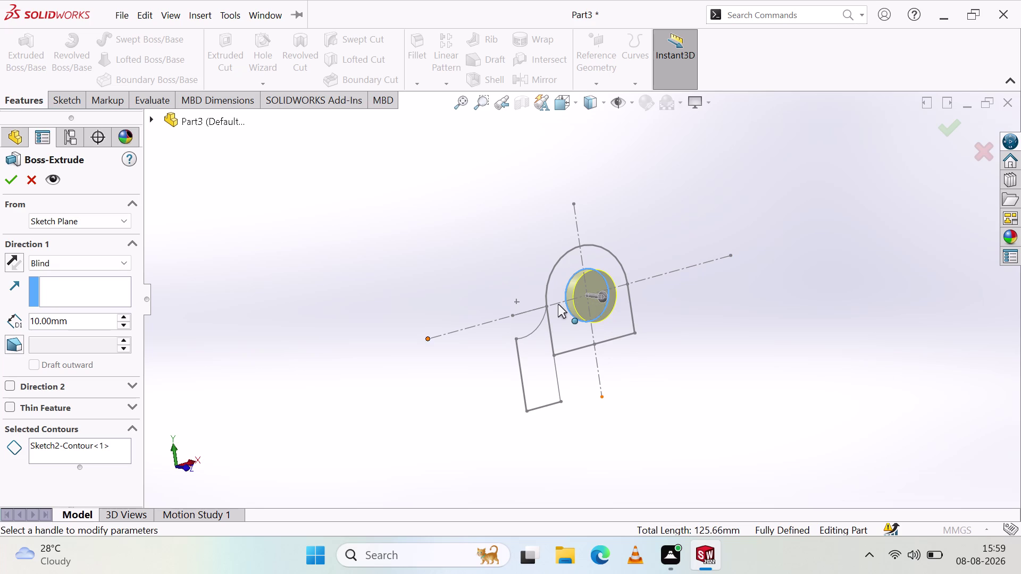
click(557, 304)
click(28, 185)
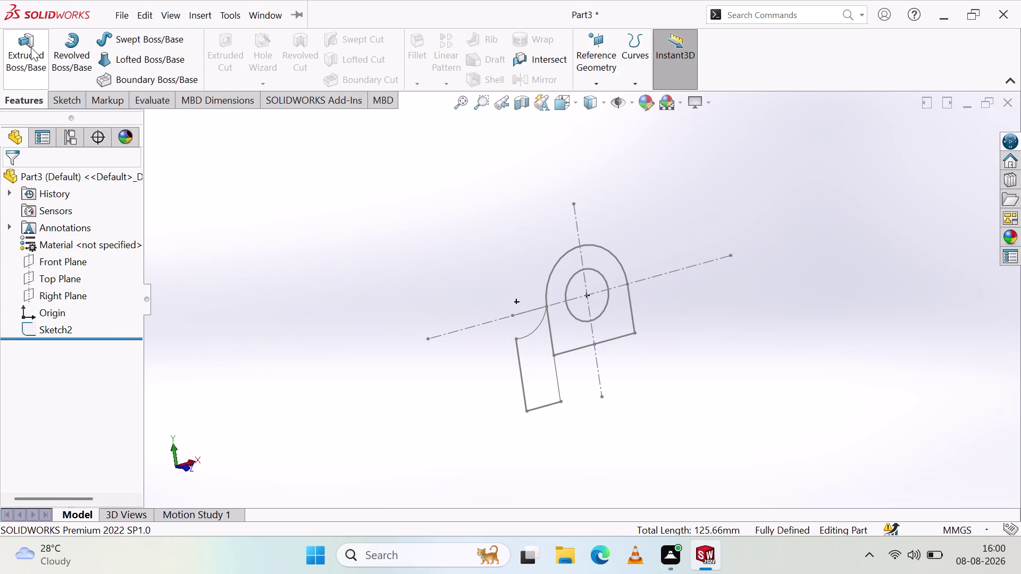
click(31, 47)
click(555, 266)
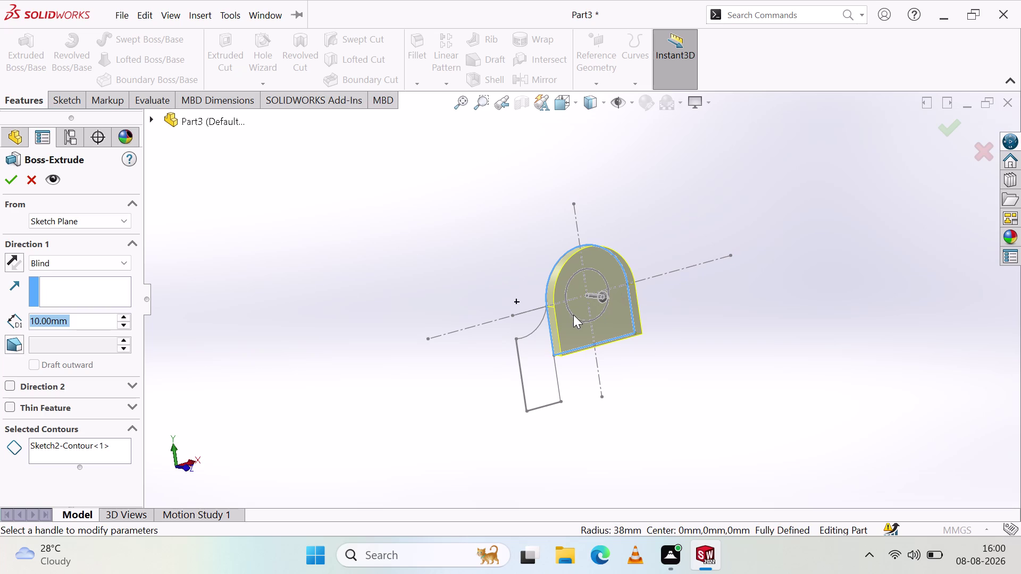
click(573, 317)
click(590, 295)
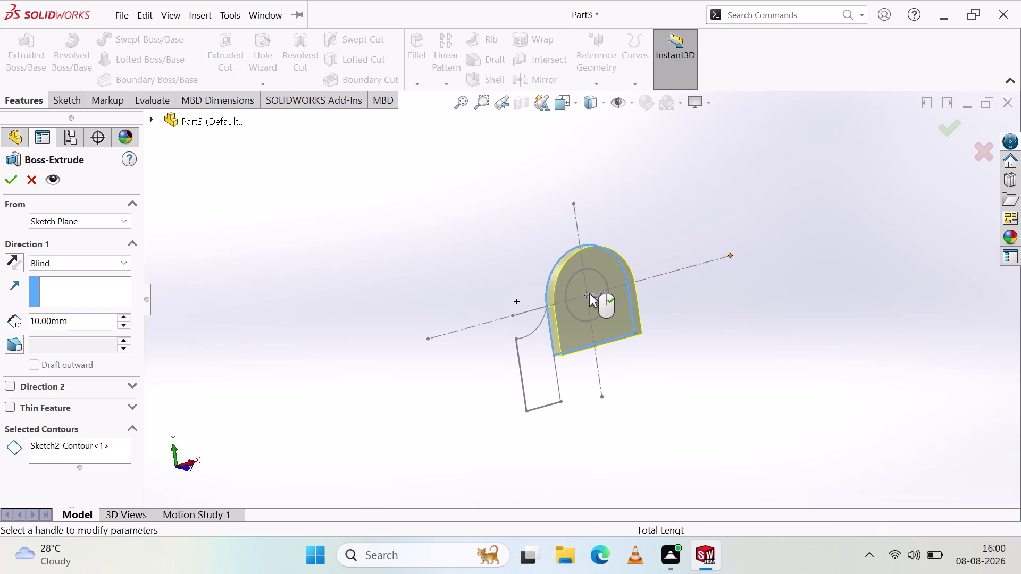
click(586, 294)
click(579, 272)
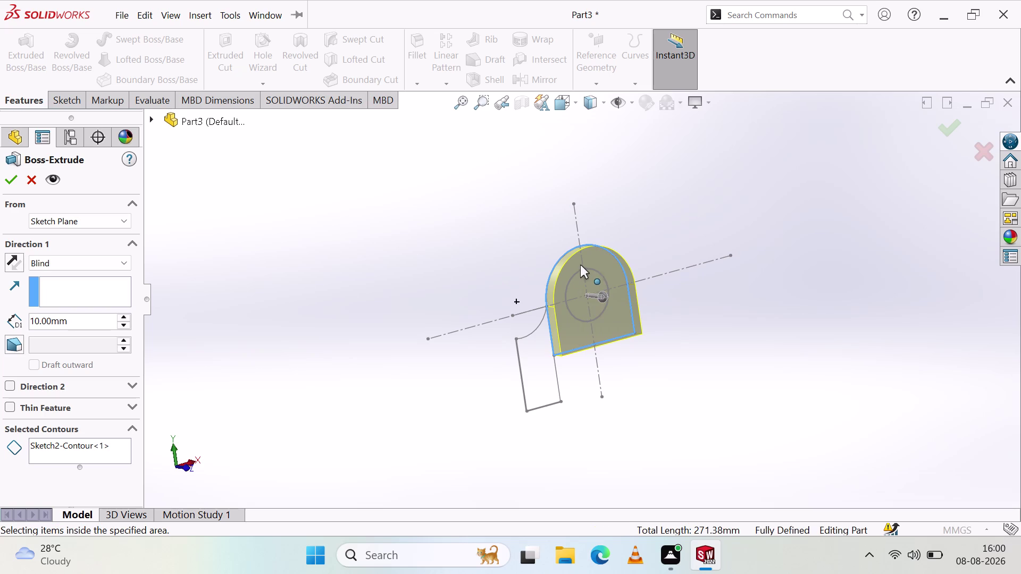
middle_drag(651, 341, 551, 346)
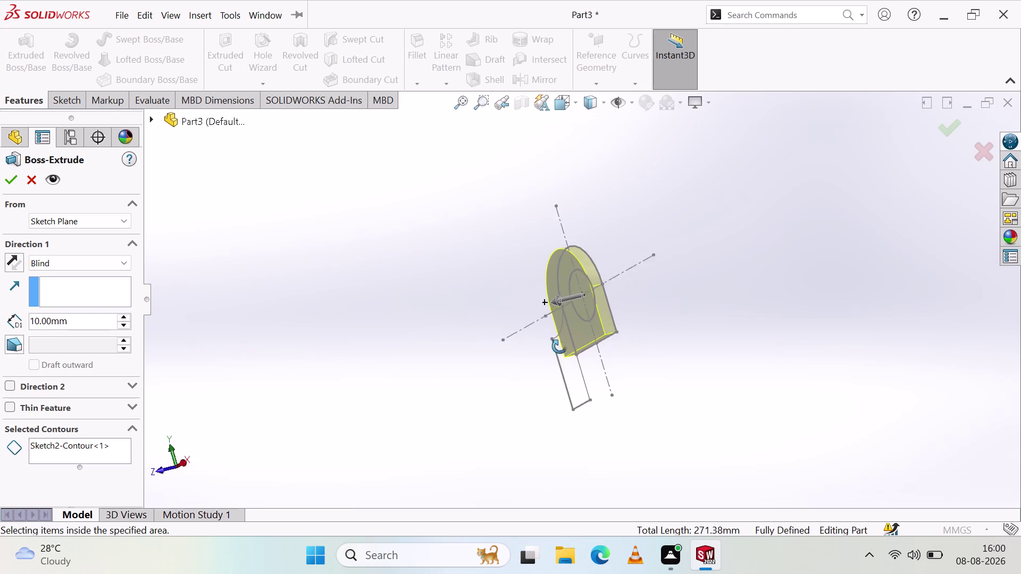
middle_drag(551, 346, 582, 353)
key(Escape)
key(Escape)
click(13, 47)
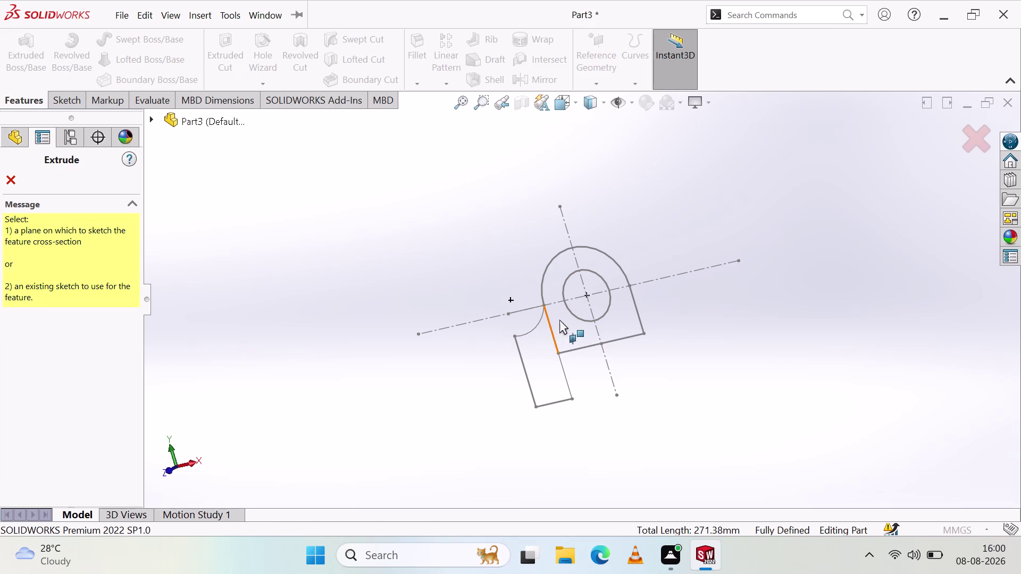
drag(541, 281, 541, 285)
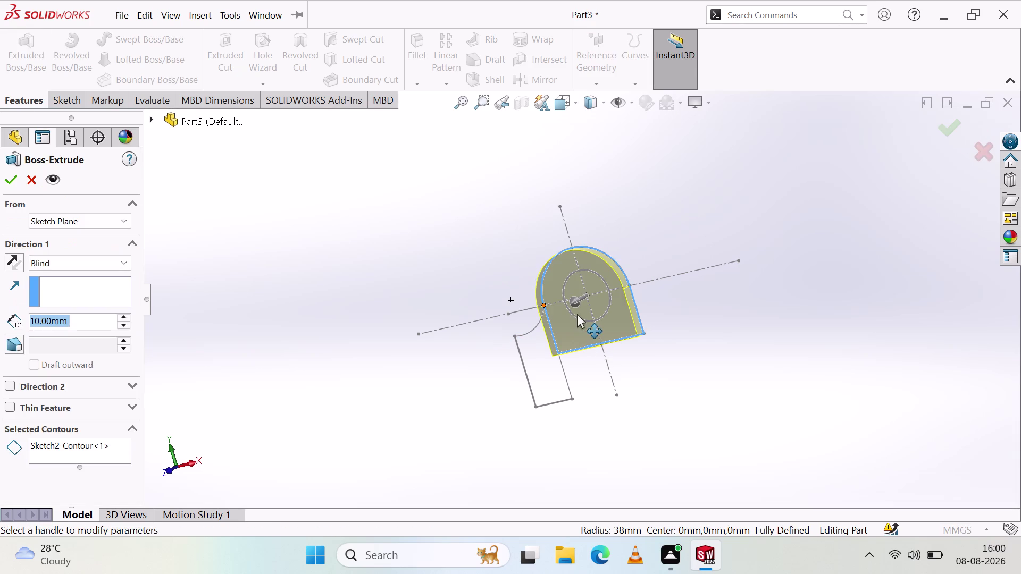
click(579, 318)
key(Escape)
key(Escape)
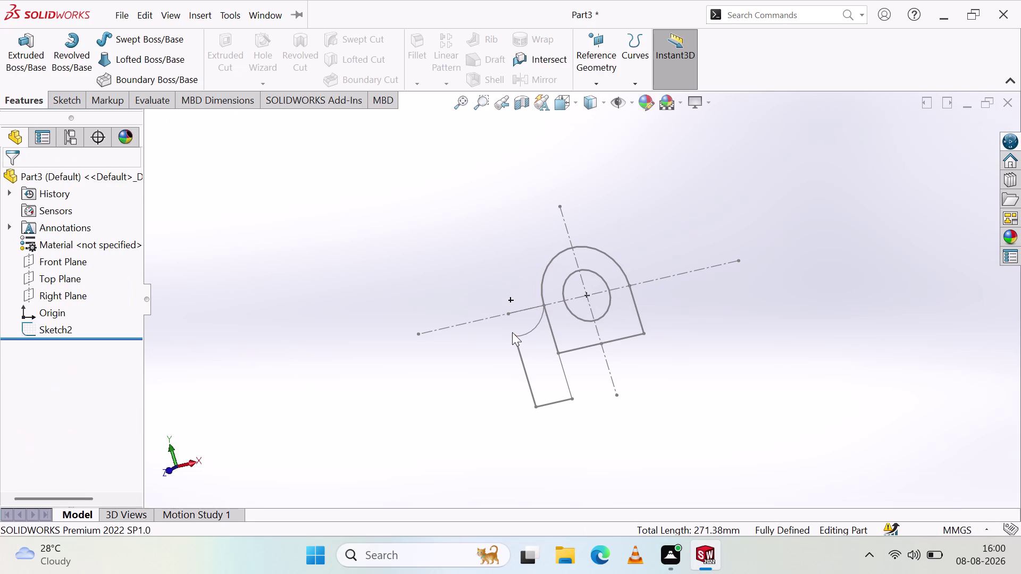
Pick the inner circle and the boss's lower straight edge on the lever sketch.
click(602, 315)
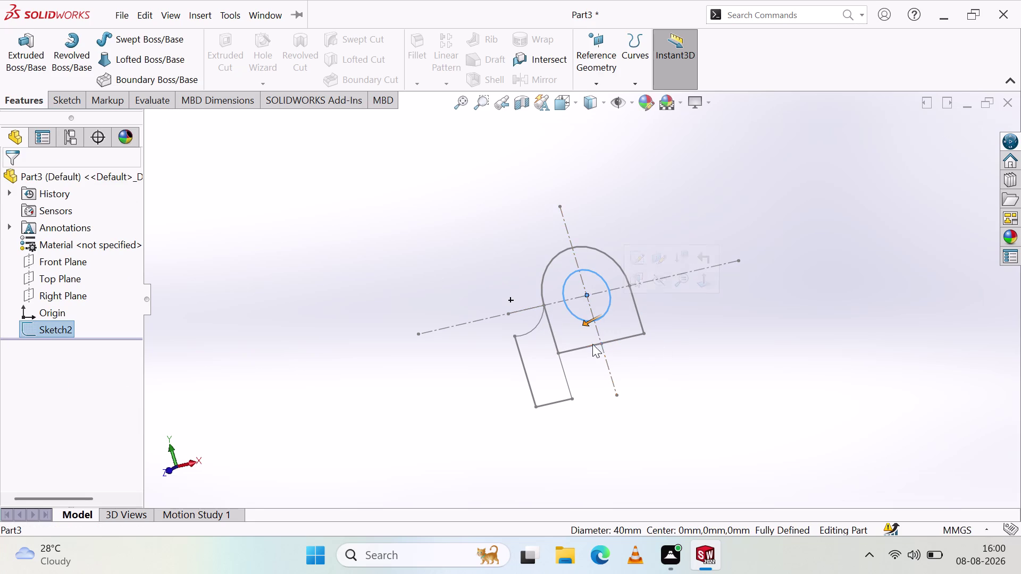
click(589, 346)
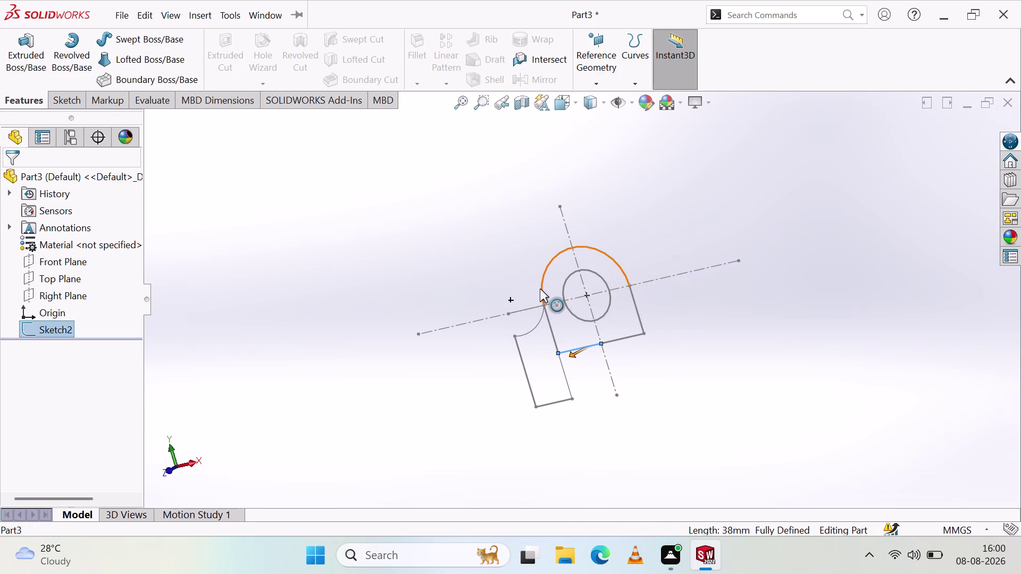
click(540, 288)
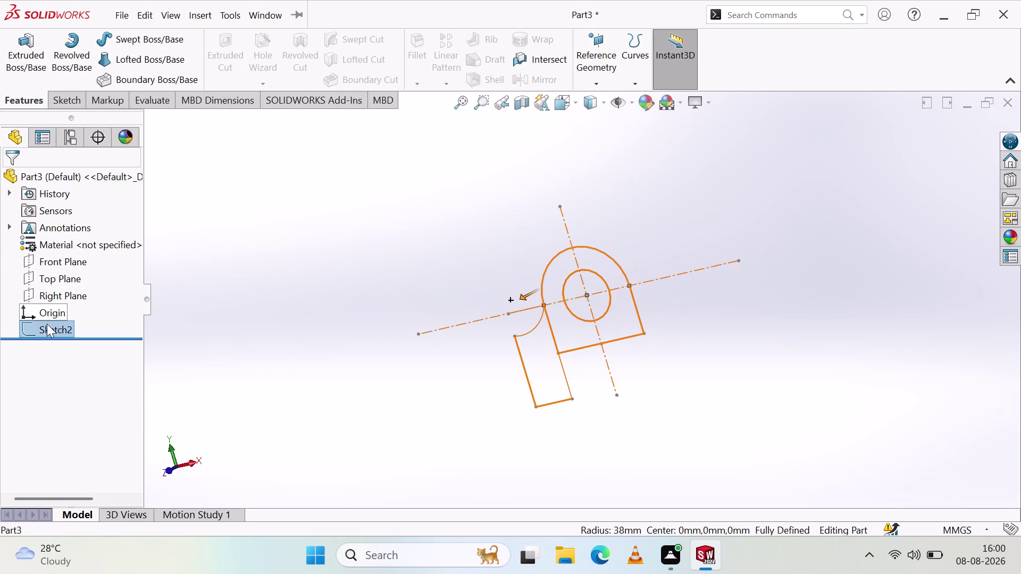
Clear the selection and start an Extruded Boss/Base from the whole Sketch2.
click(48, 328)
key(Escape)
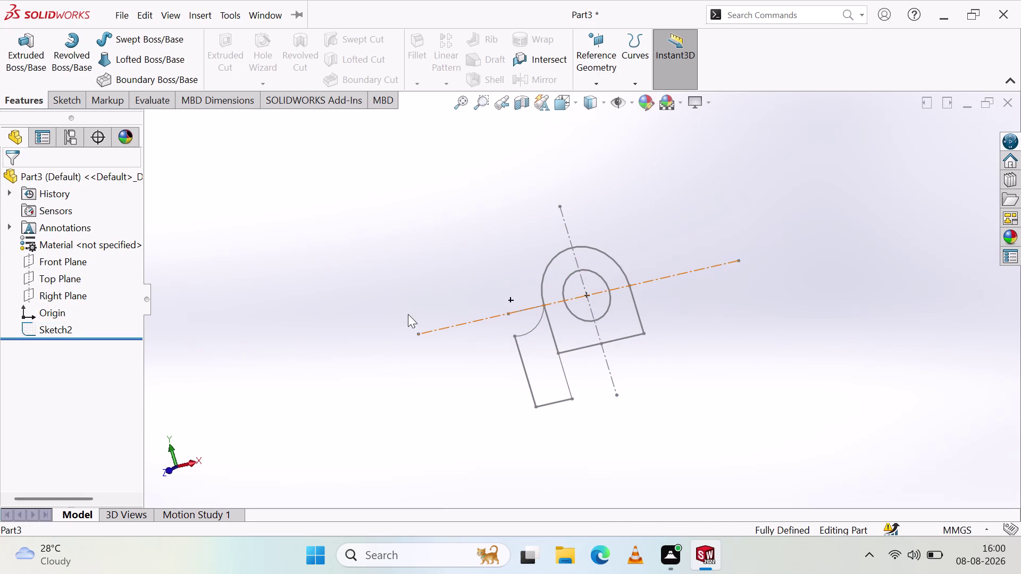
click(72, 333)
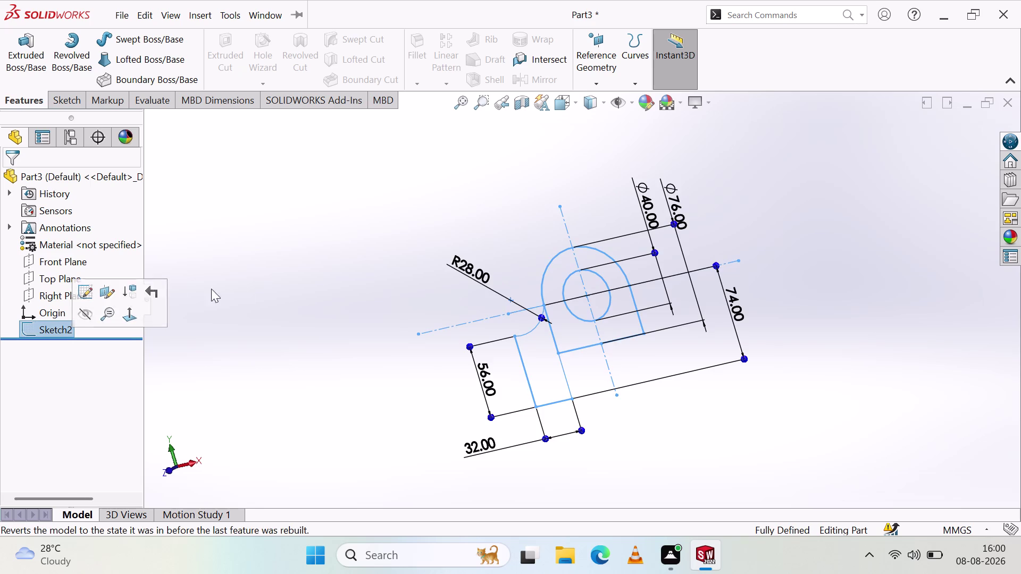
click(20, 41)
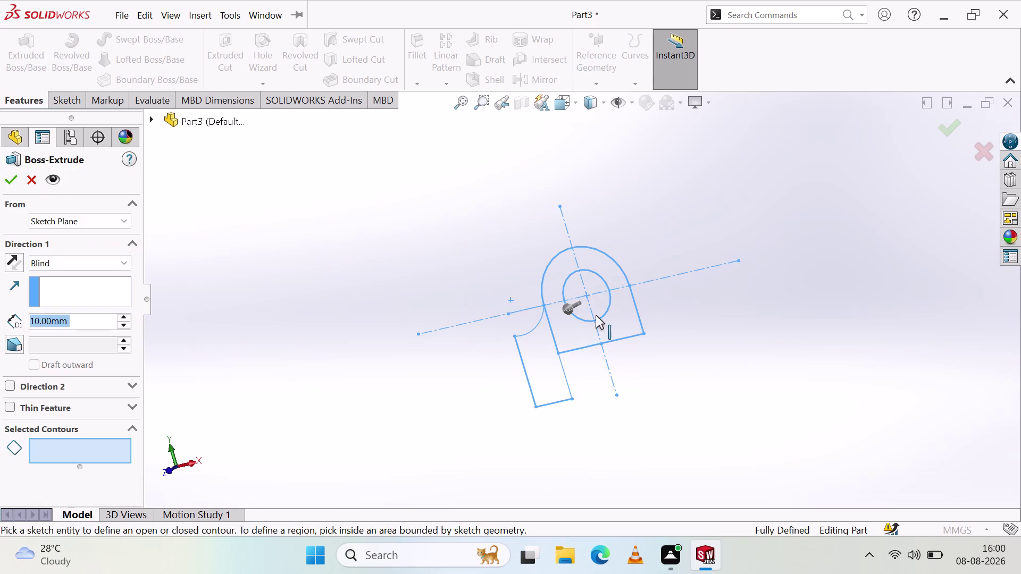